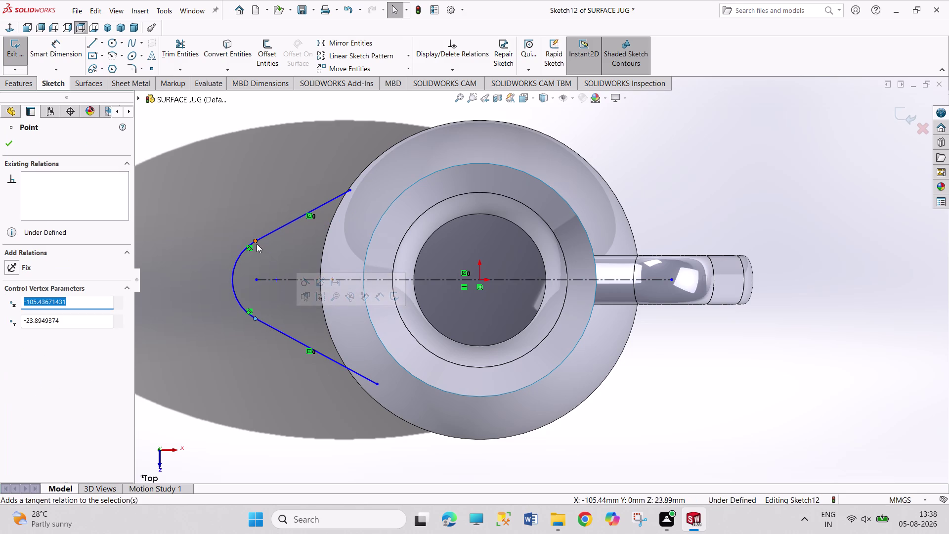
Start dimensioning the upper spout line and delete the unwanted horizontal width dimension.
click(218, 384)
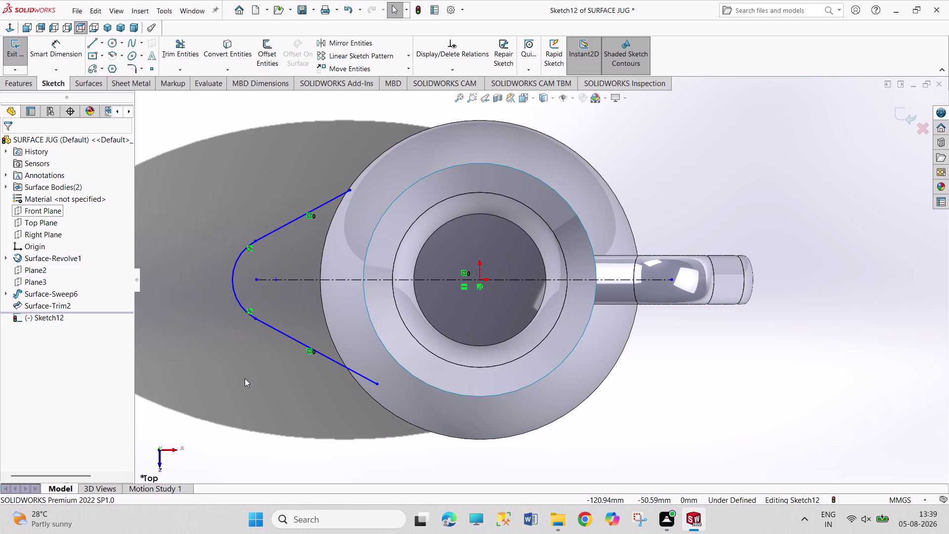
right_drag(184, 434, 185, 264)
click(293, 220)
click(287, 184)
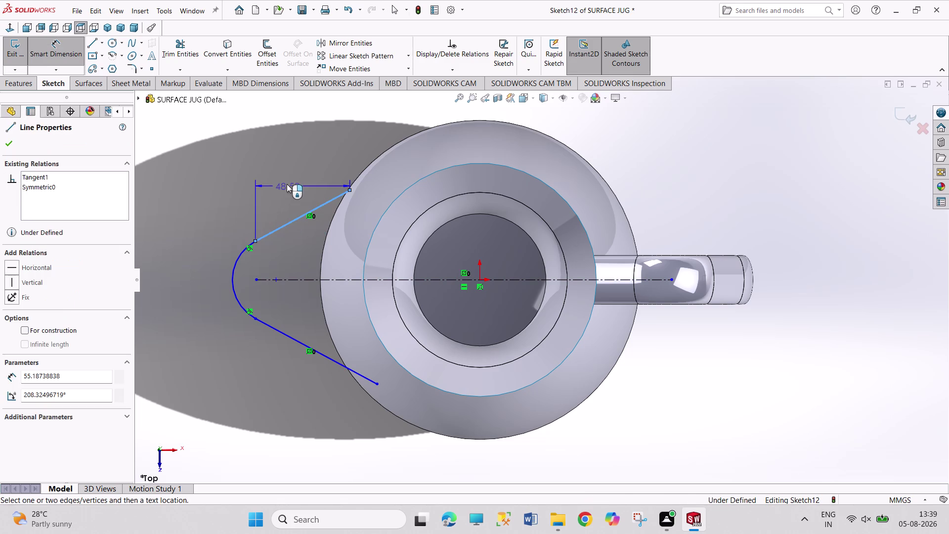
click(260, 169)
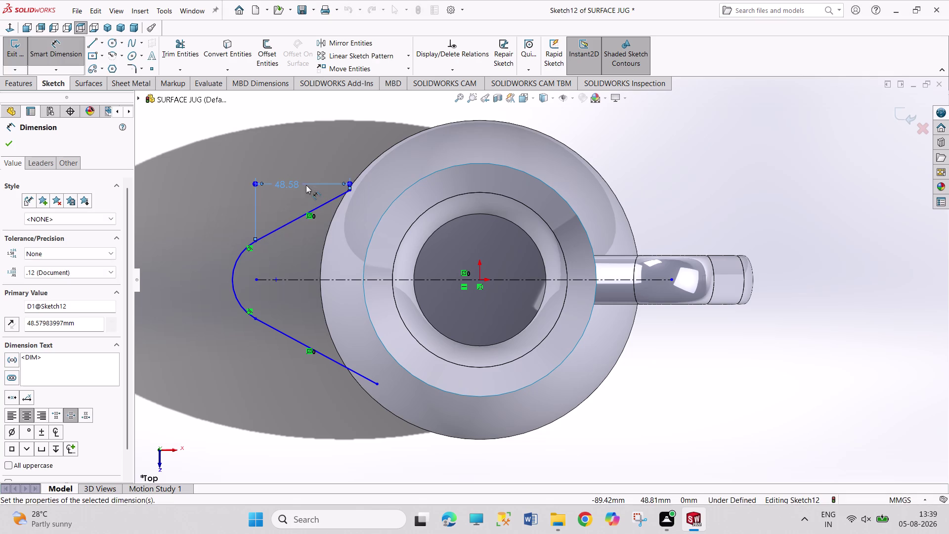
right_click(292, 178)
click(320, 208)
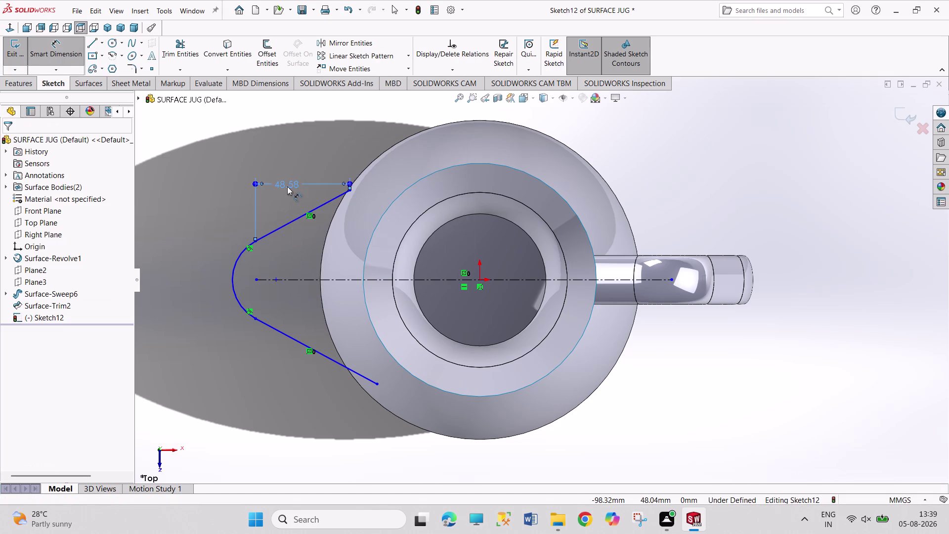
right_click(278, 180)
click(324, 312)
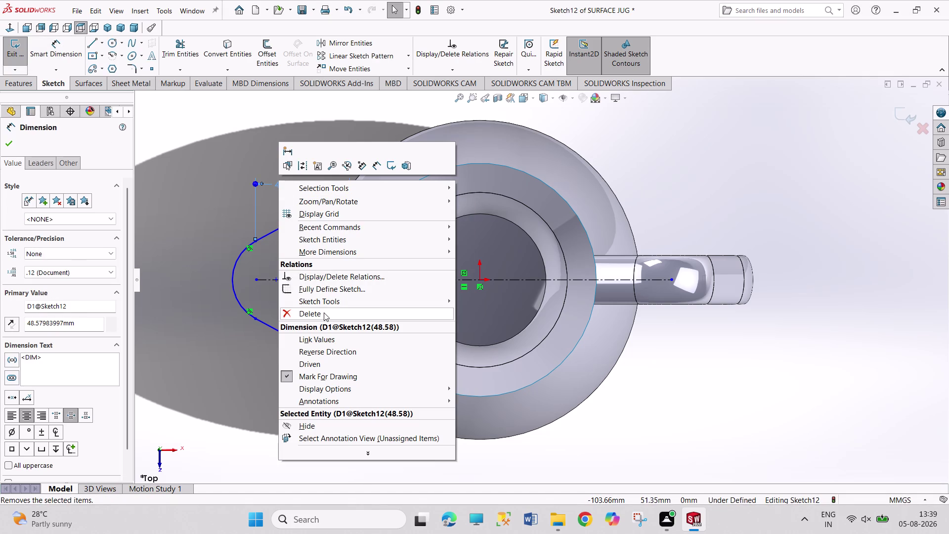
right_drag(257, 198, 235, 148)
click(276, 230)
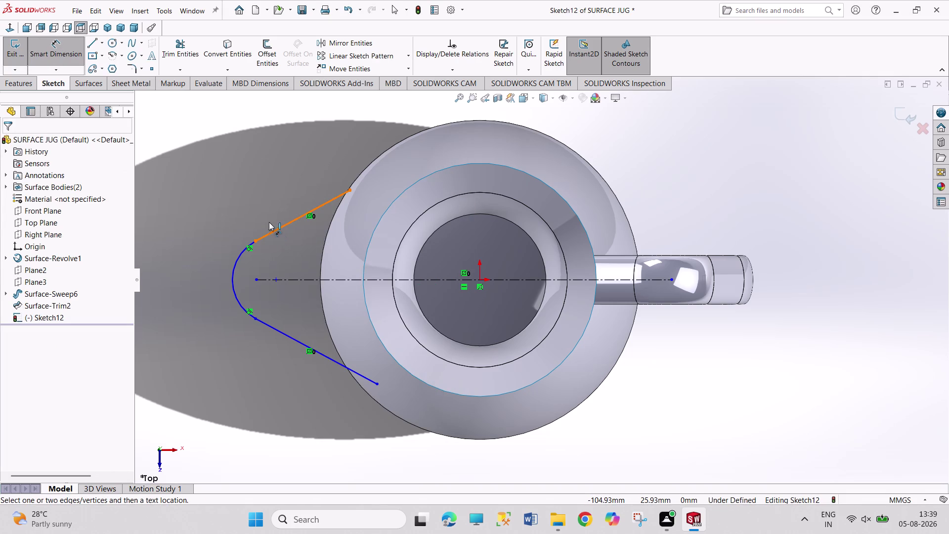
Dimension the upper spout line to 37 mm.
click(269, 211)
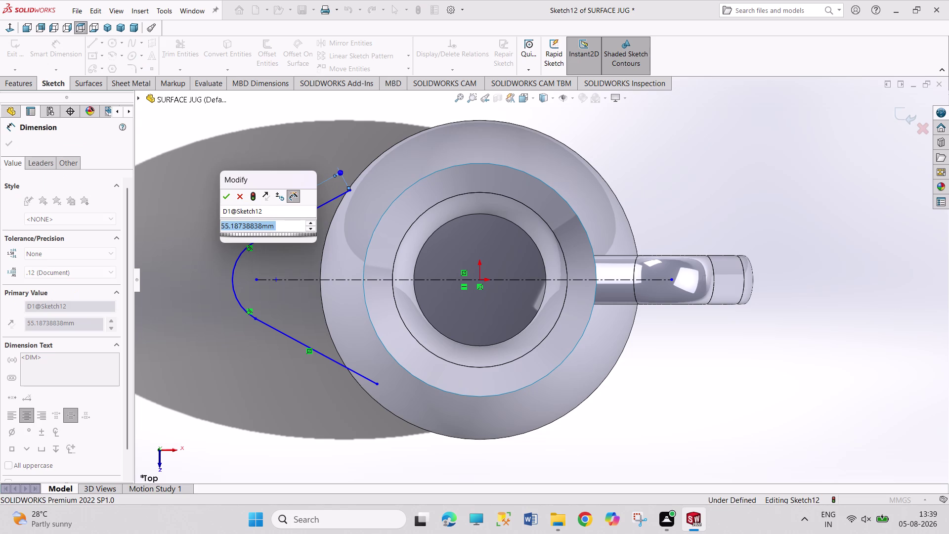
text(37)
key(Return)
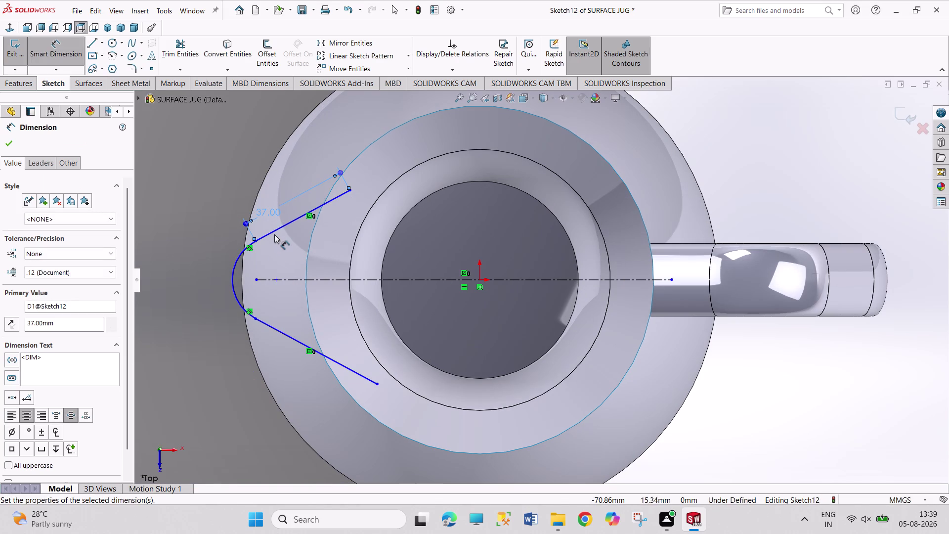
Set the angle between the two spout lines to 75°, then return to plain selection.
click(275, 231)
click(271, 328)
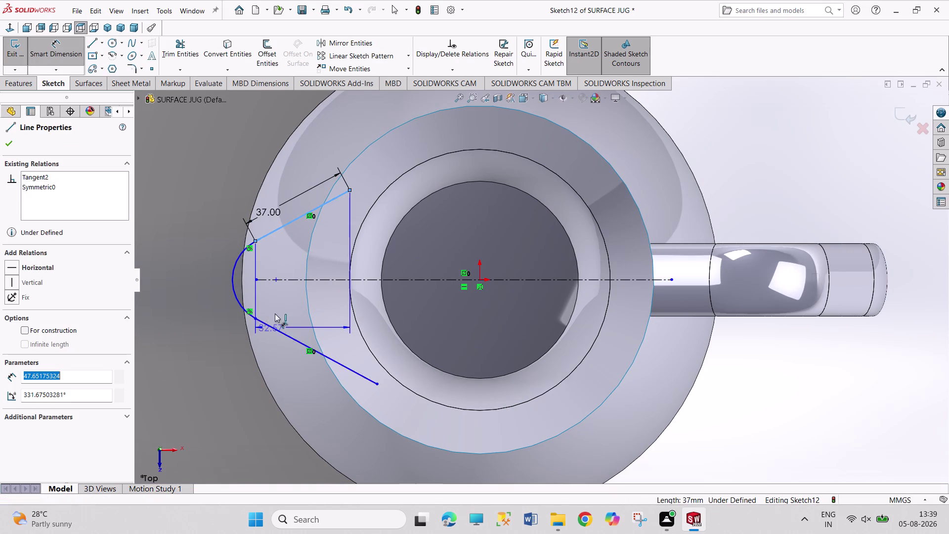
click(309, 266)
text(70)
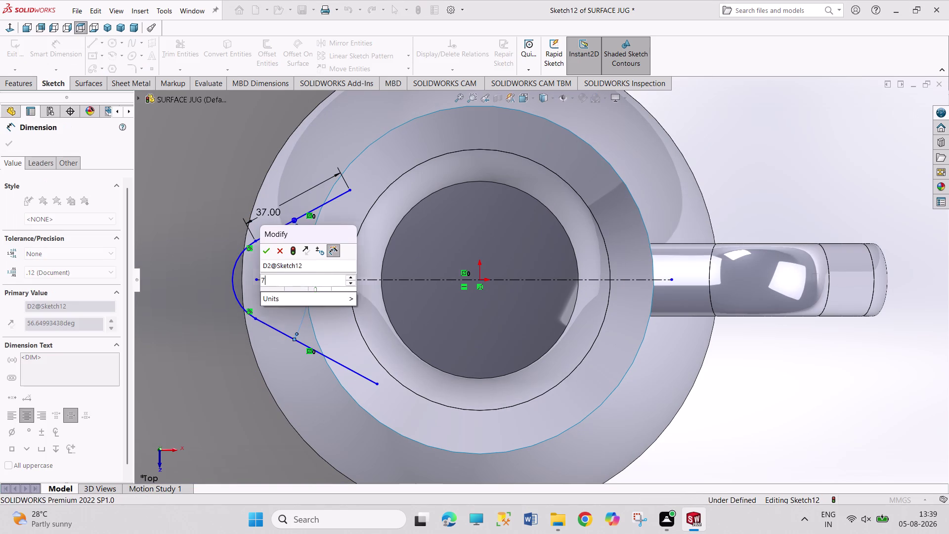
key(BackSpace)
key(5)
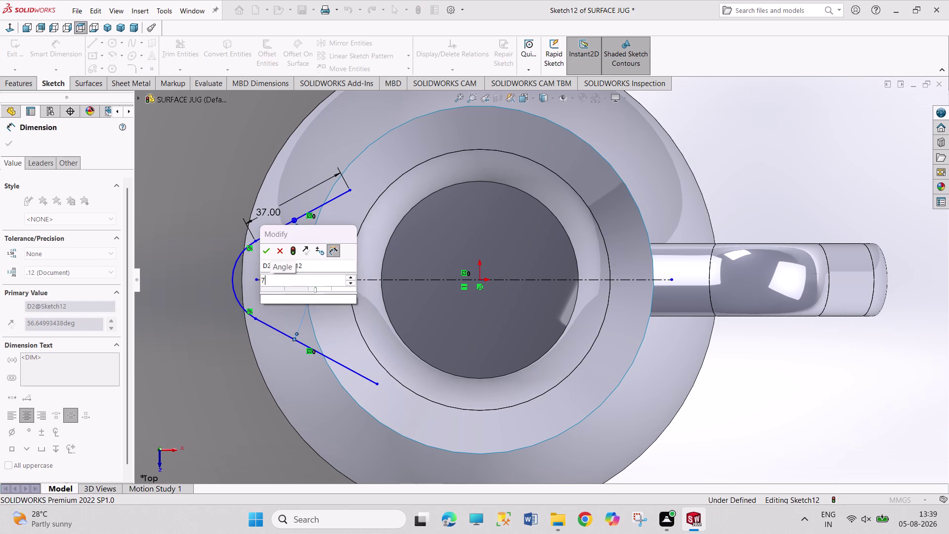
key(Return)
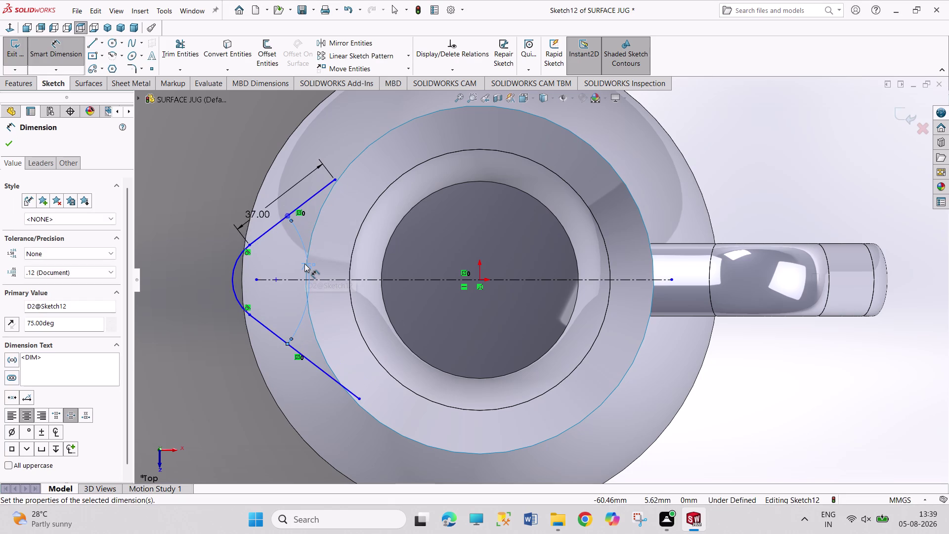
right_click(193, 190)
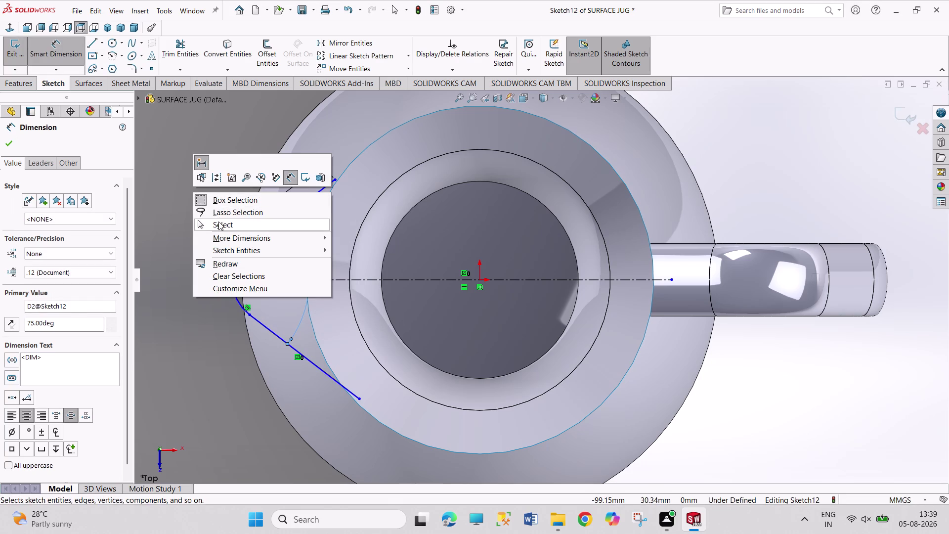
click(219, 221)
click(374, 143)
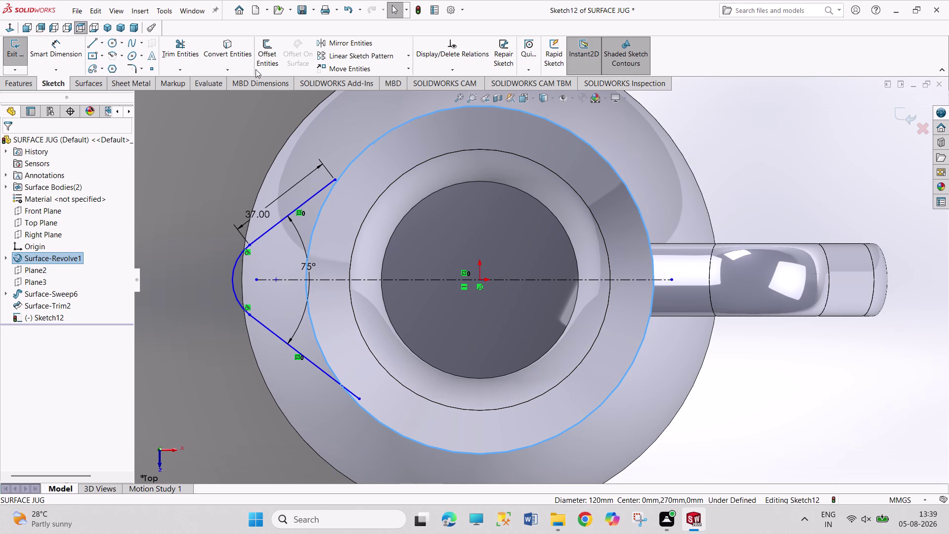
Make the upper and lower spout line endpoints coincident with the jug's outer circle.
click(232, 48)
click(186, 138)
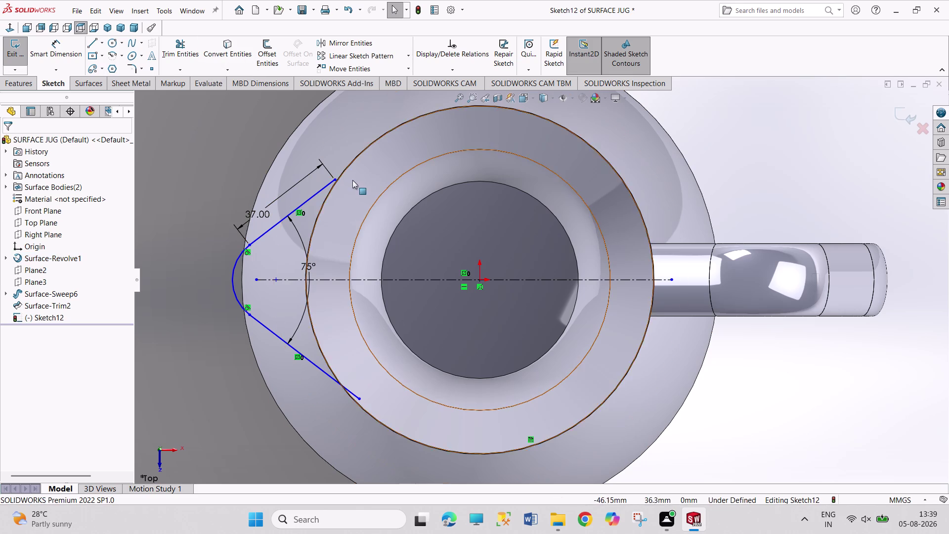
click(334, 179)
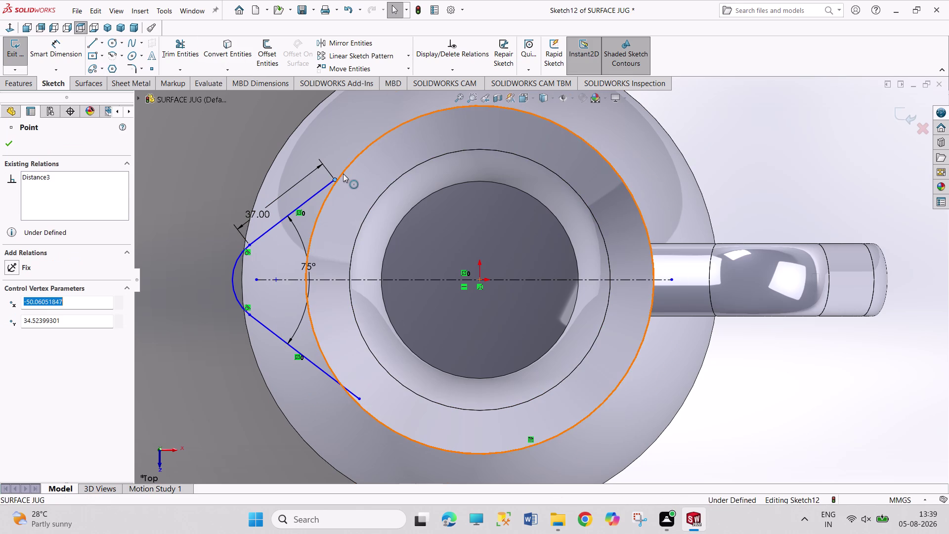
click(343, 174)
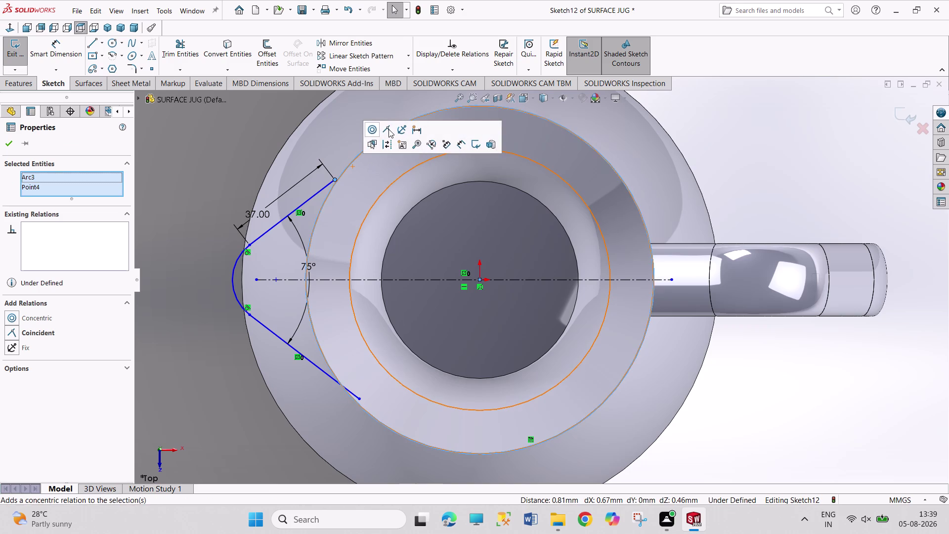
click(388, 129)
click(361, 398)
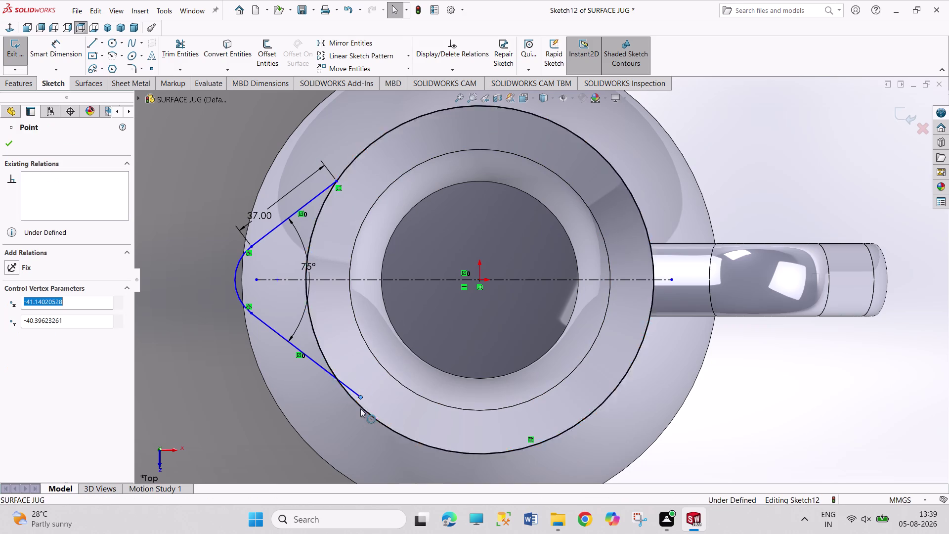
click(361, 407)
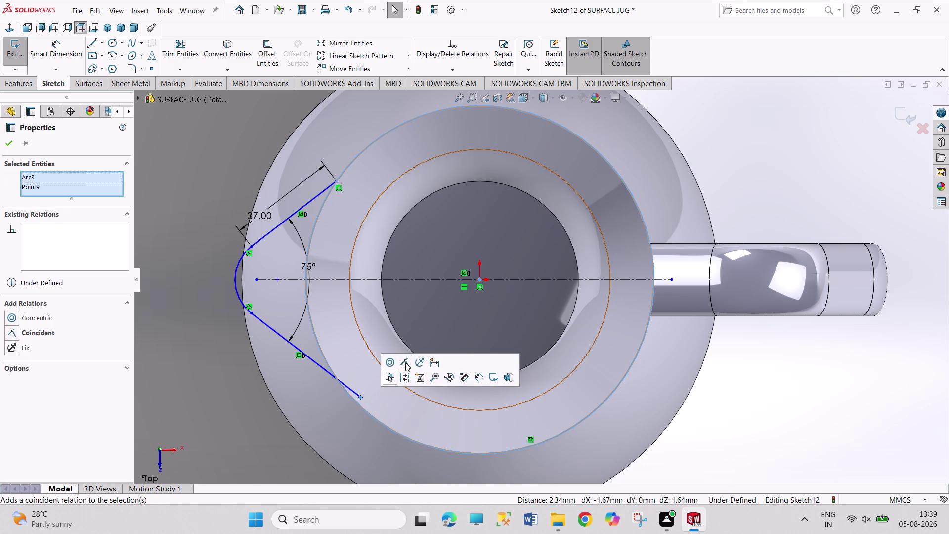
click(405, 362)
click(760, 186)
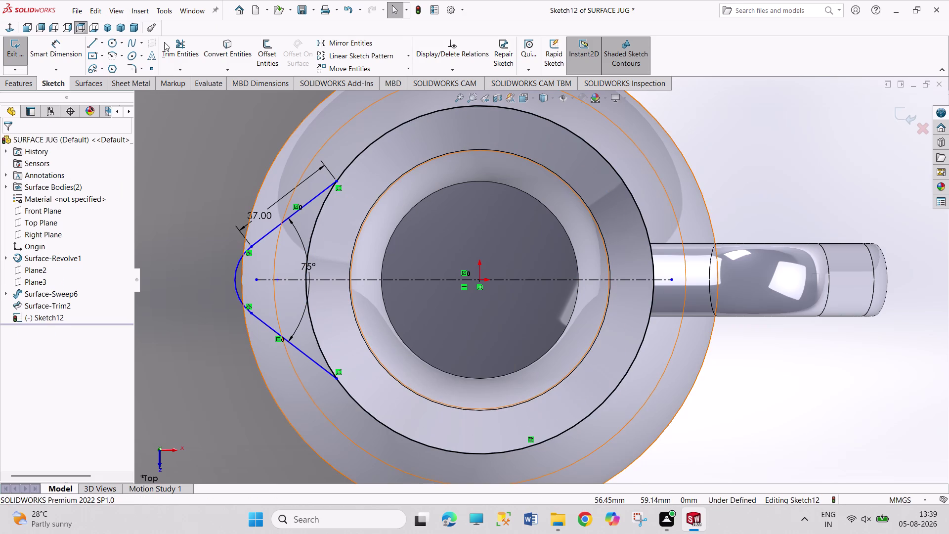
Trim the excess circle to the closest intersection and exit the spout sketch.
click(173, 46)
click(387, 133)
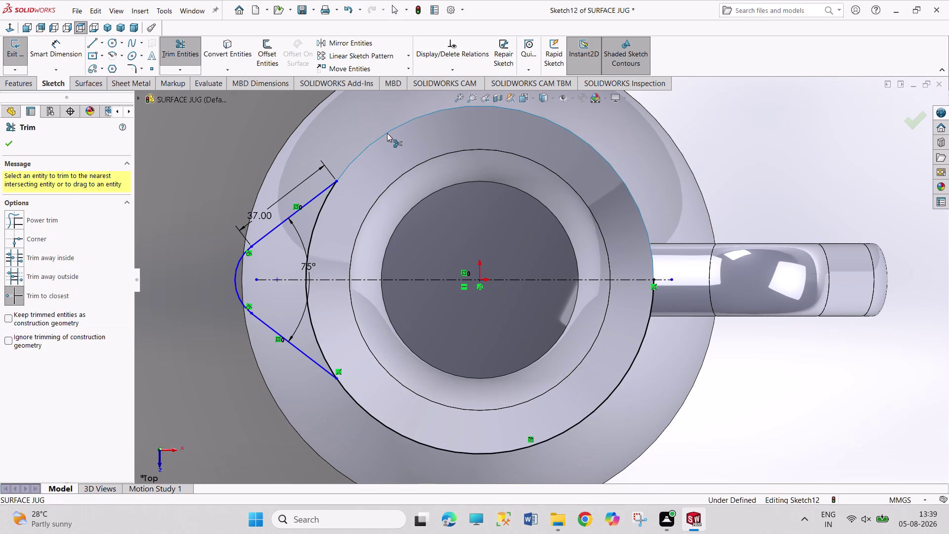
click(502, 451)
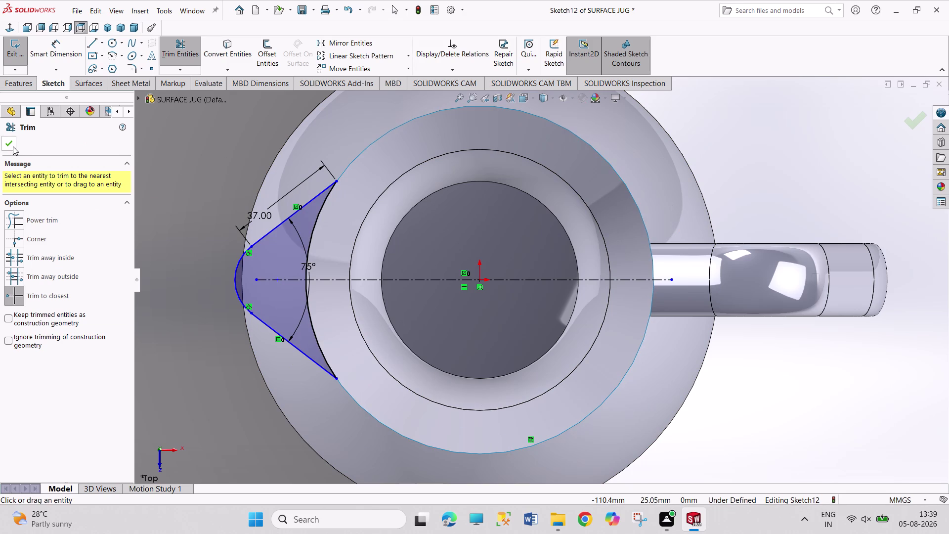
click(7, 144)
click(14, 51)
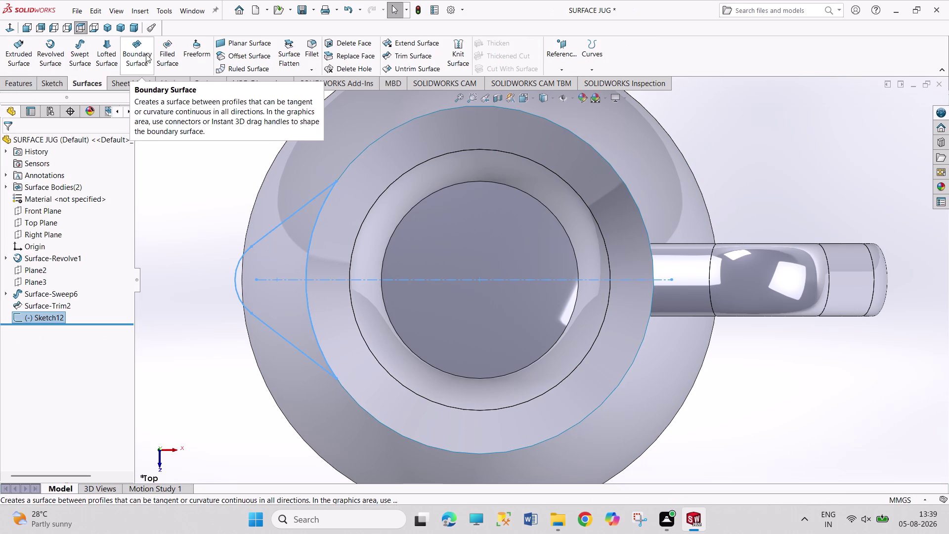
Switch to an isometric view of the whole jug and clear the selection.
click(104, 28)
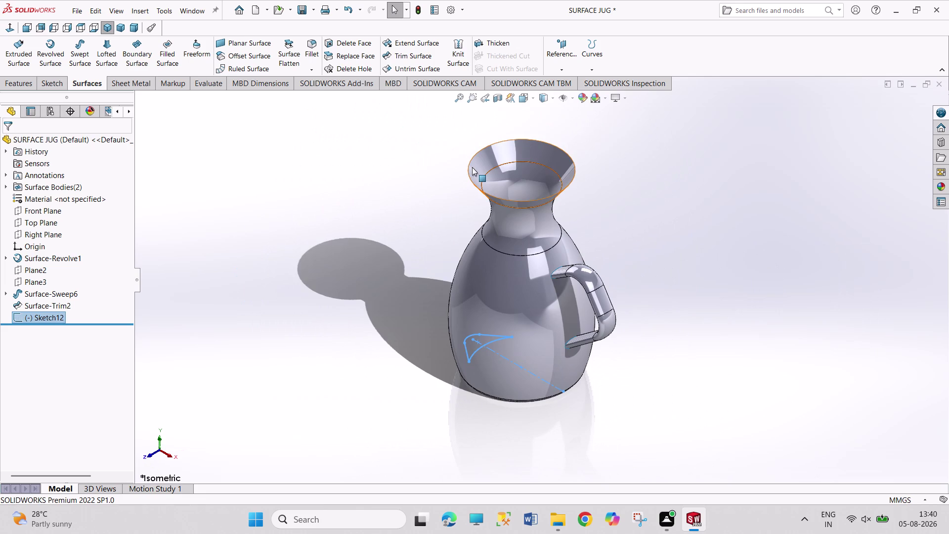
click(486, 165)
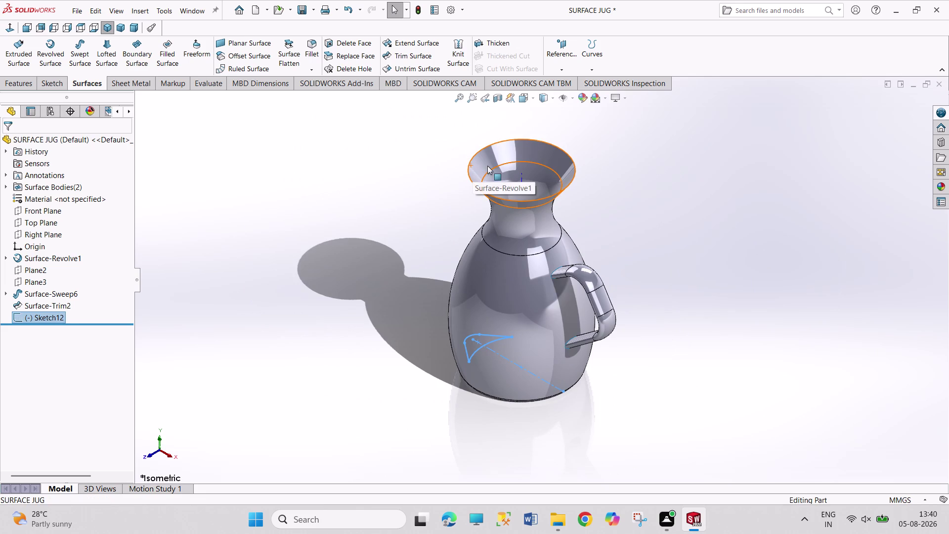
click(315, 310)
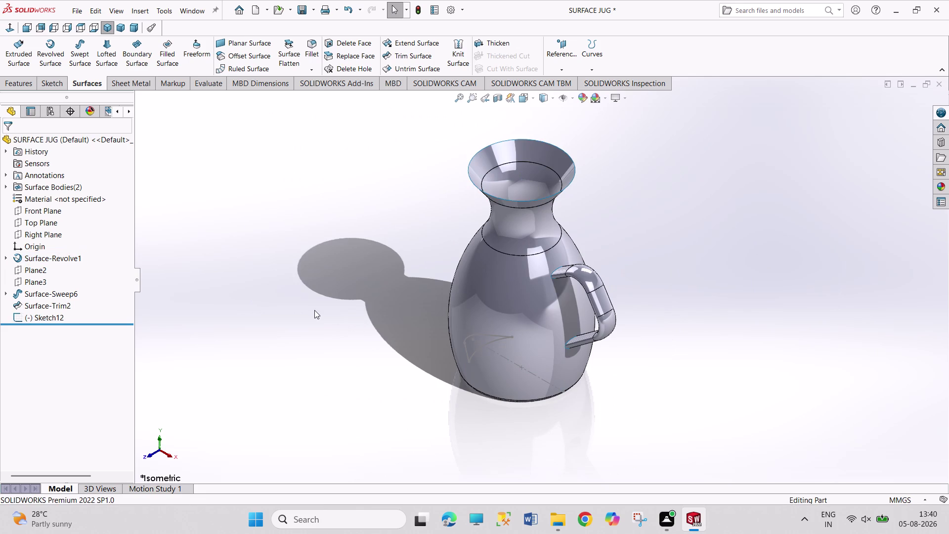
Undo the spout trimming, relations, and the 75° and 37 mm dimensions.
key(ctrl+z)
key(ctrl+z)
key(ctrl+z)
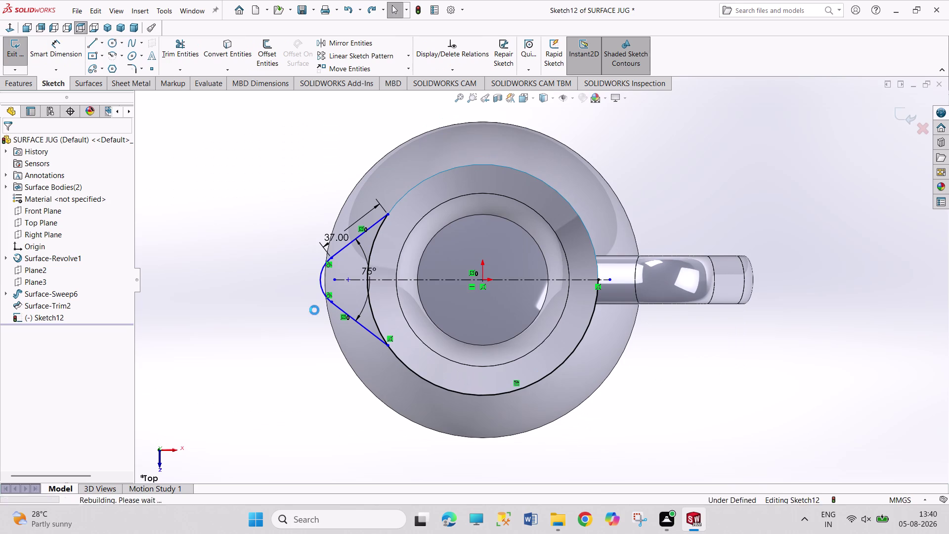
key(ctrl+z)
key(ctrl+z)
key(ctrl+z)
key(ctrl+z)
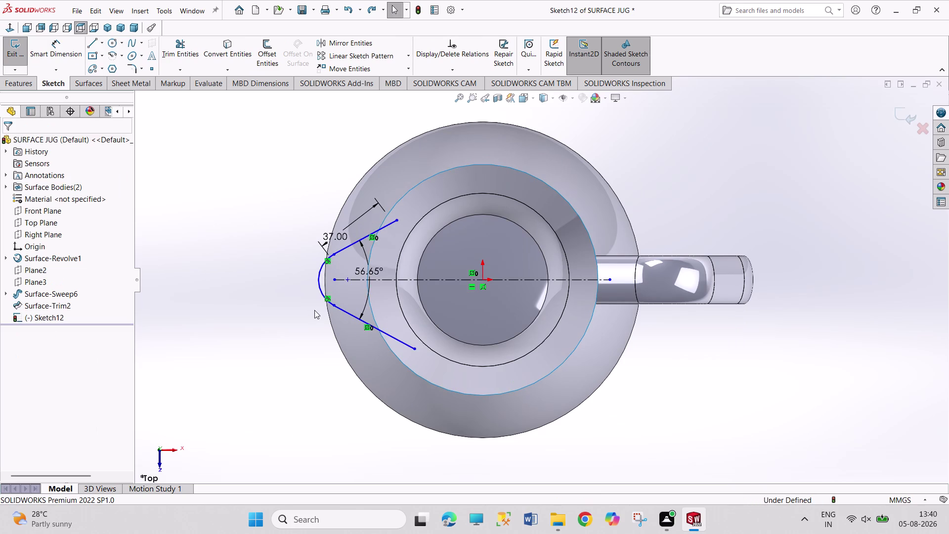
key(ctrl+z)
key(ctrl+z)
key(ctrl+z)
key(ctrl+z)
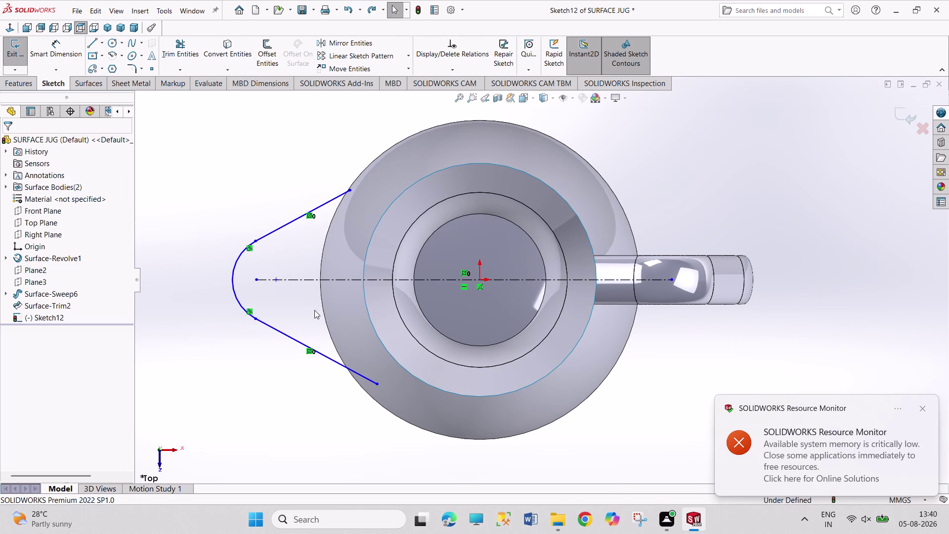
click(926, 408)
Undo the remaining Sketch12 changes, removing the horizontal centerline.
key(ctrl+z)
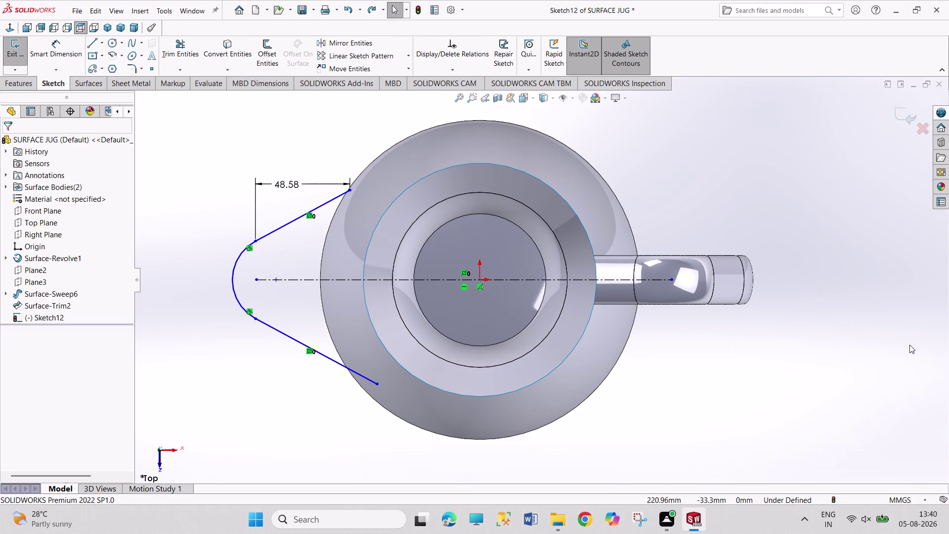
key(ctrl+z)
key(ctrl+z)
key(ctrl+z)
key(ctrl+z)
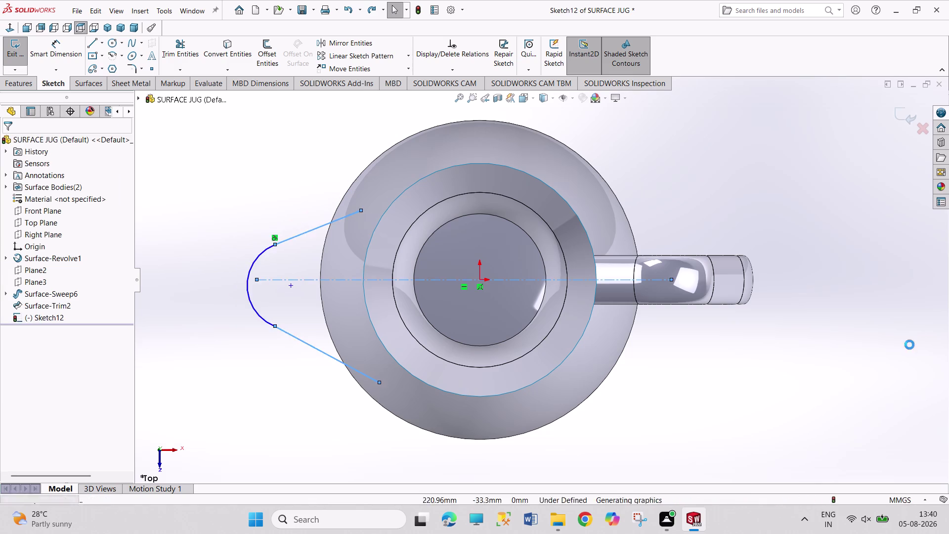
key(ctrl+z)
key(ctrl+z)
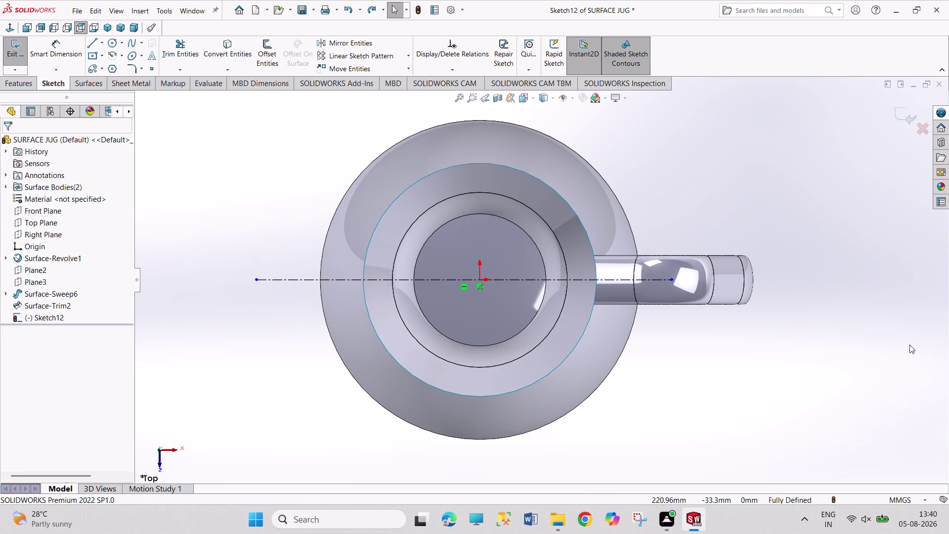
key(ctrl+z)
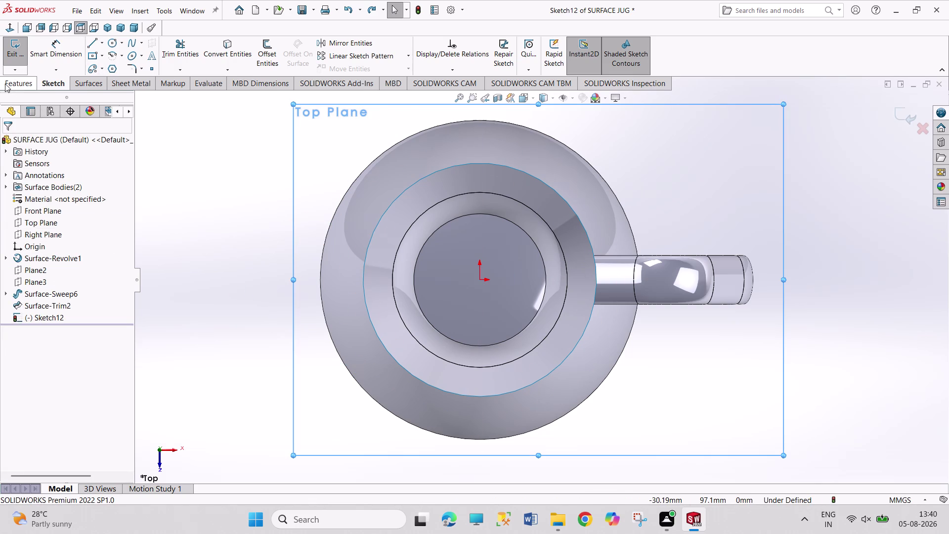
Leave Sketch12 without keeping its changes.
drag(7, 83, 14, 84)
click(489, 51)
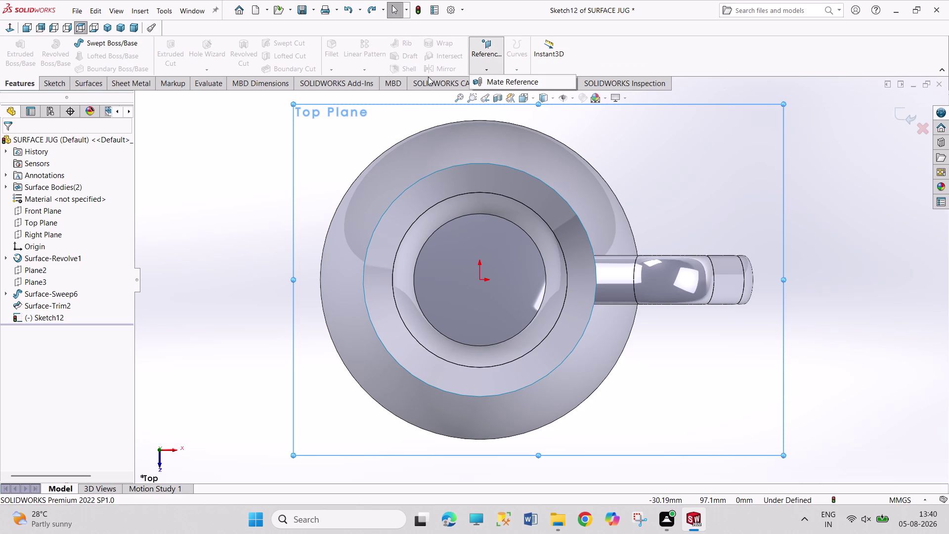
click(137, 139)
click(58, 83)
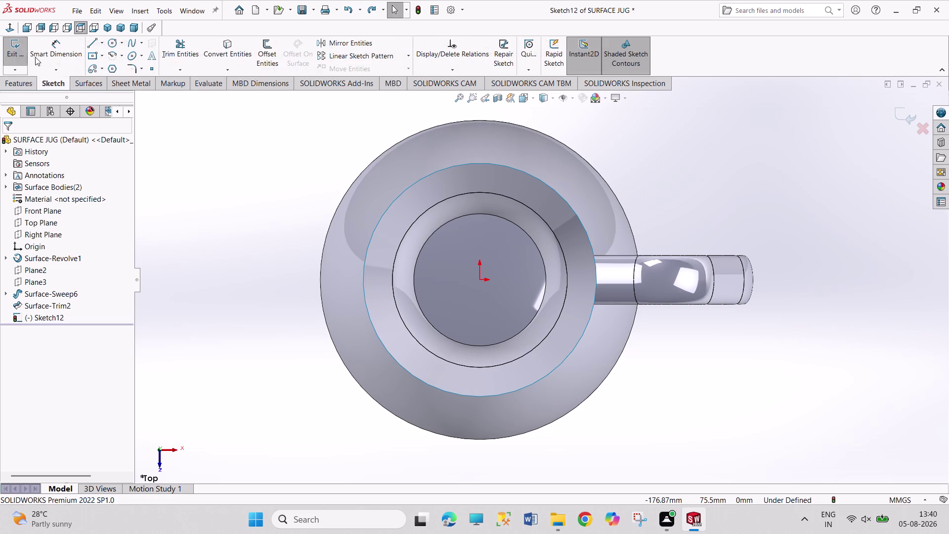
click(20, 50)
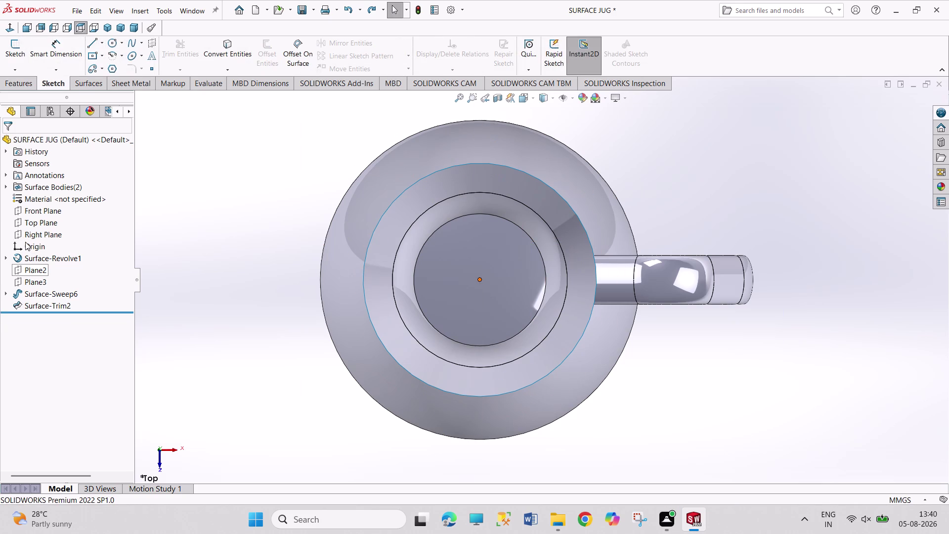
Create Plane5 offset 270 mm from Top Plane.
click(34, 223)
click(19, 85)
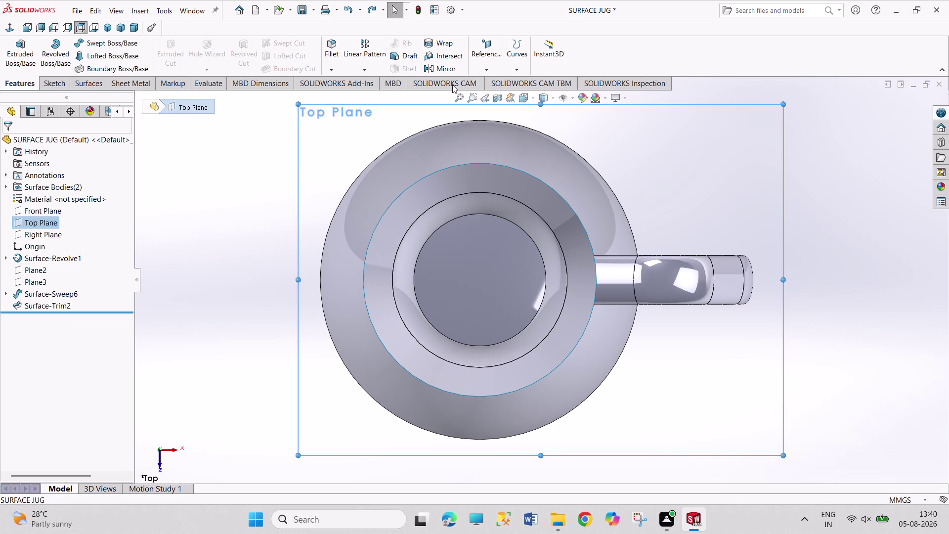
click(485, 62)
click(494, 86)
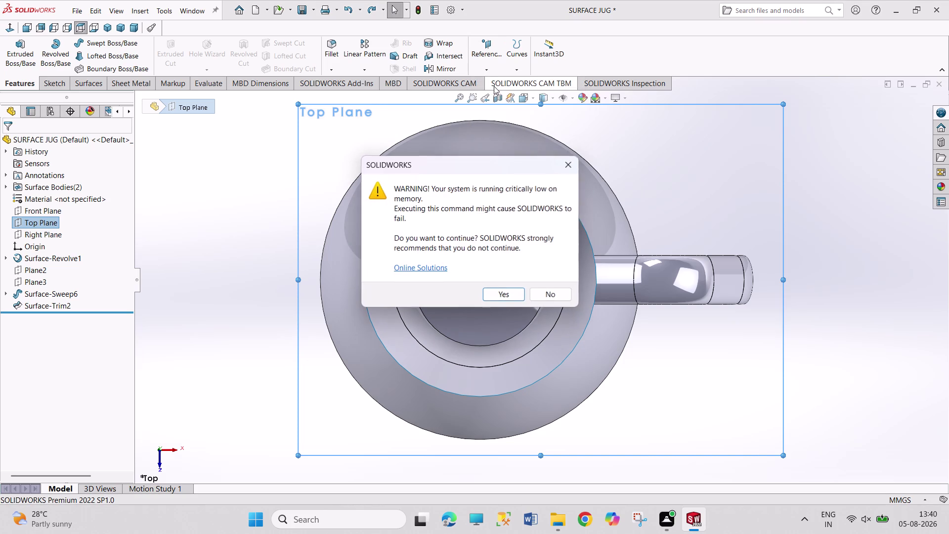
click(503, 290)
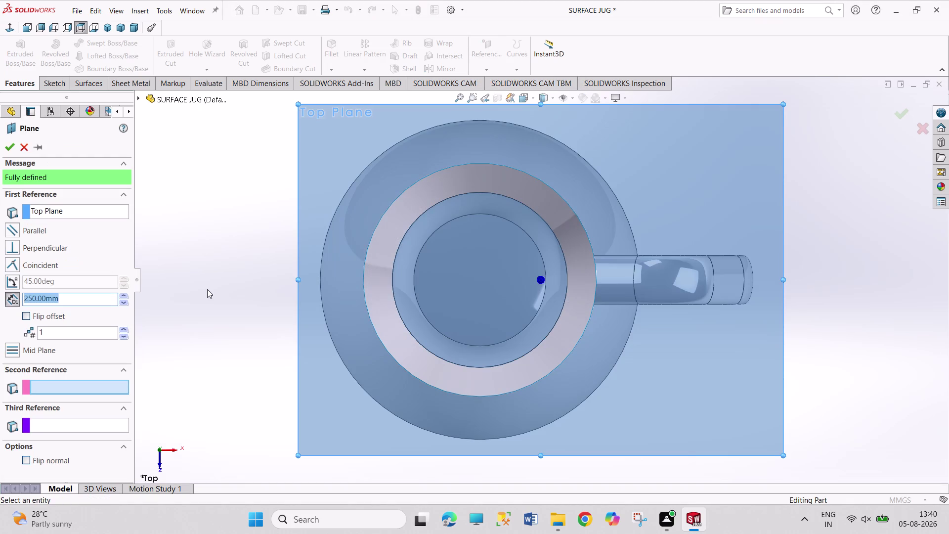
text(270)
key(Return)
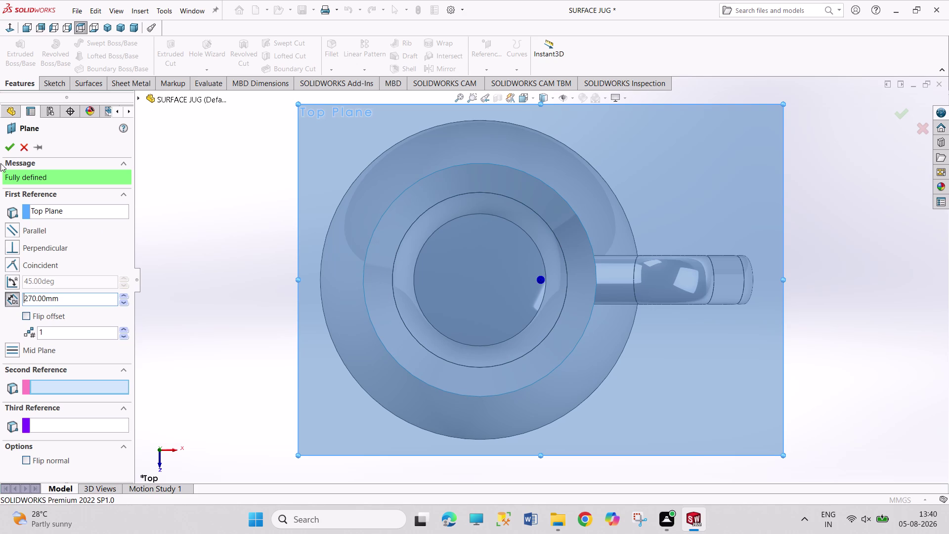
click(1, 144)
click(344, 177)
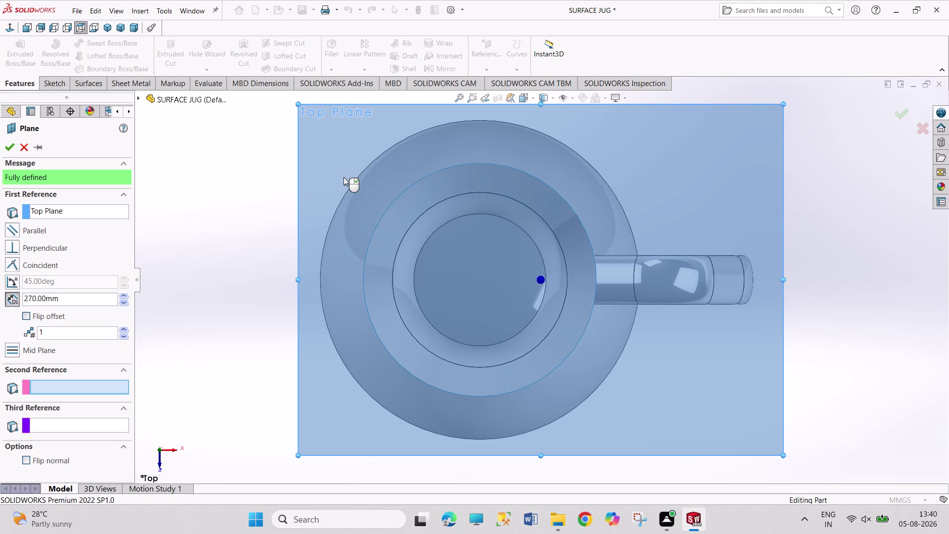
click(12, 149)
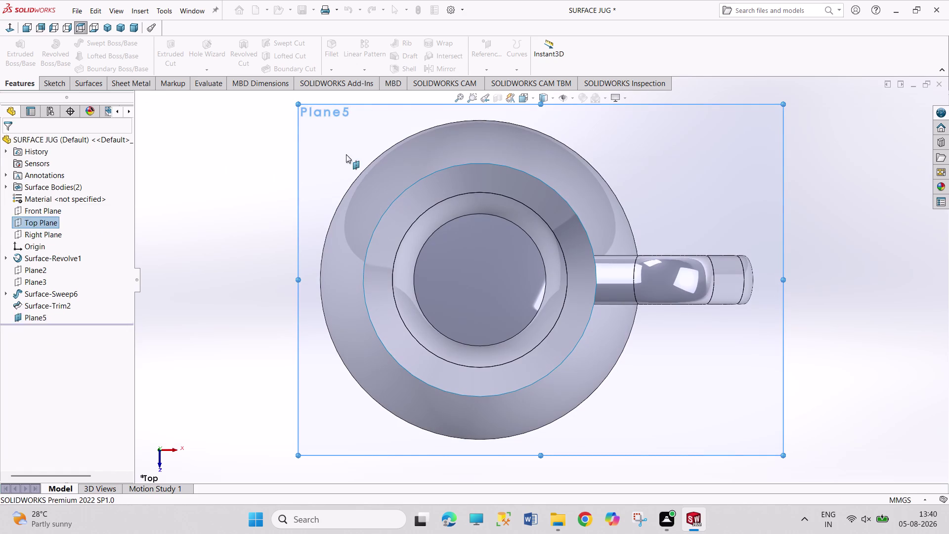
On Plane5, sketch two spout lines joined by a radius 15 tangent arc.
click(346, 154)
click(391, 130)
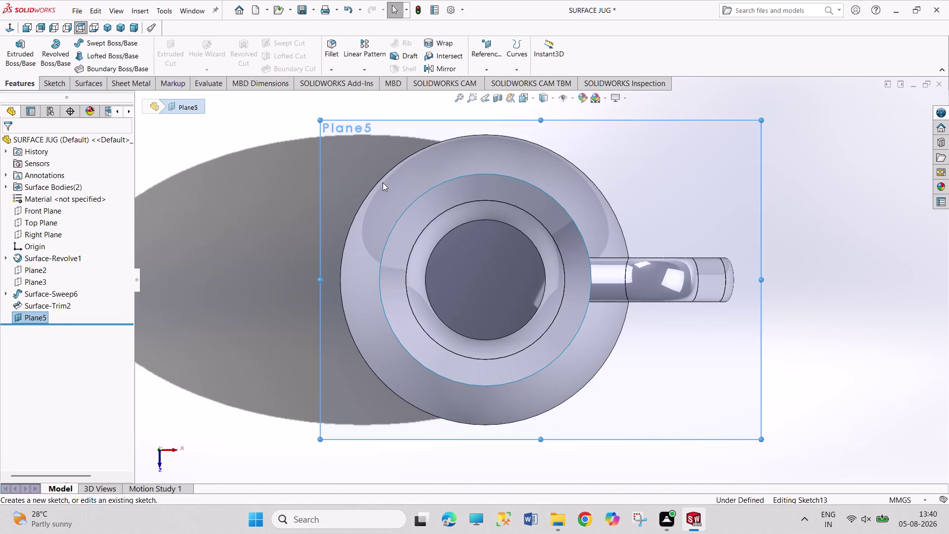
scroll(down, 3)
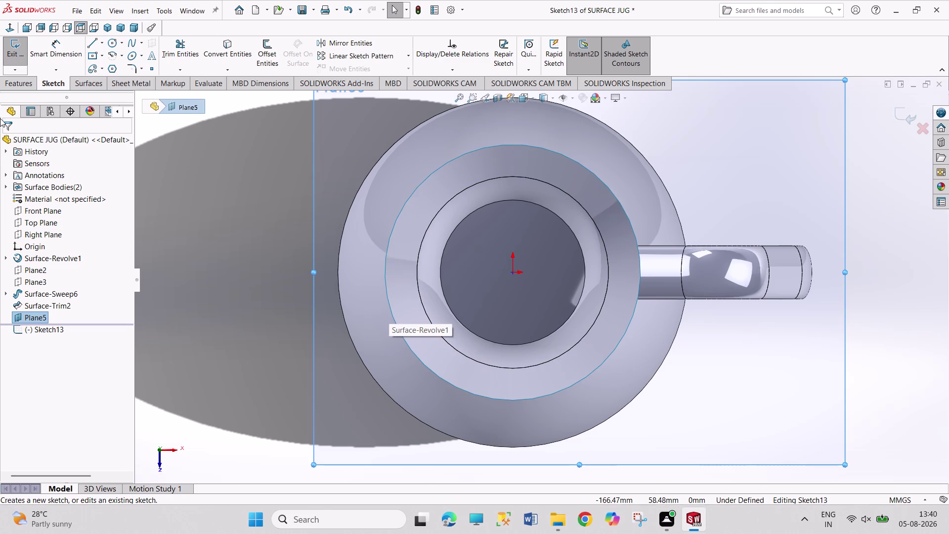
click(89, 44)
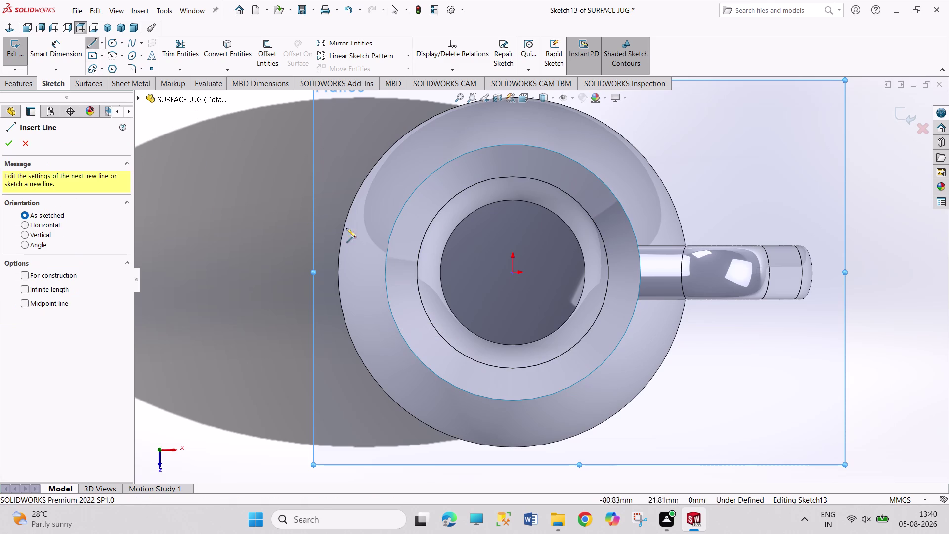
click(391, 204)
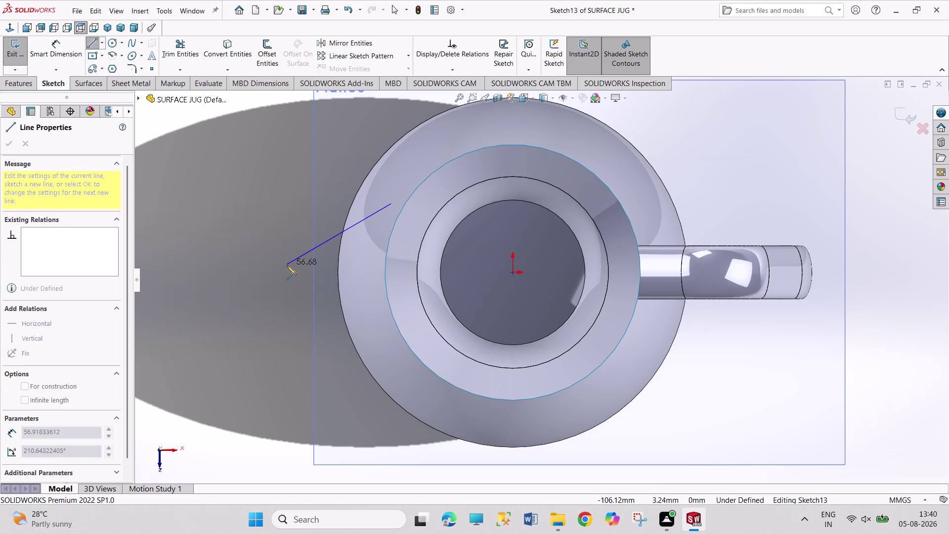
click(283, 246)
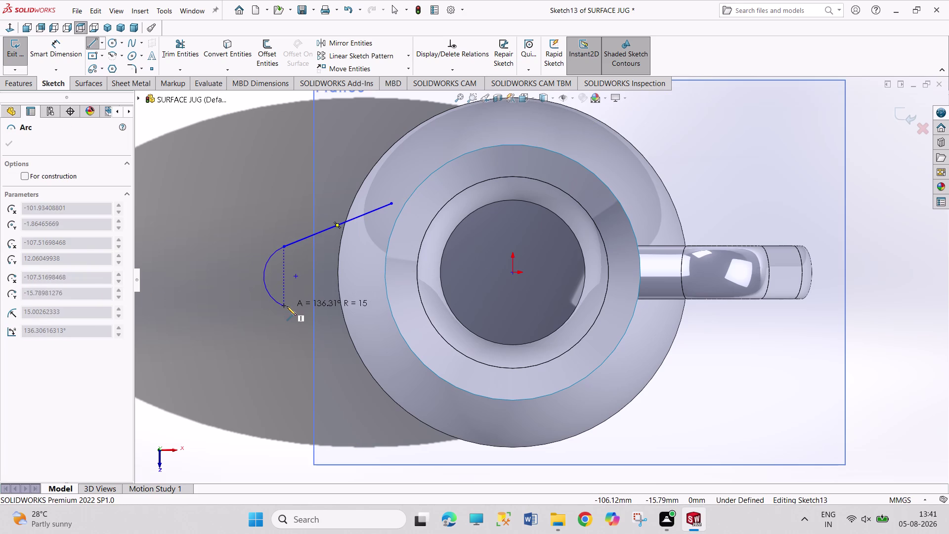
click(287, 306)
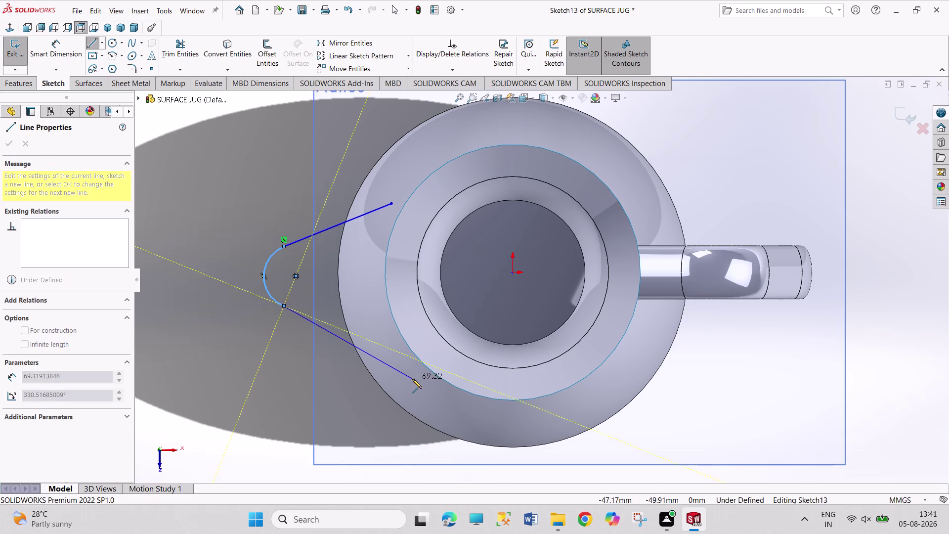
click(393, 367)
right_drag(249, 360, 239, 305)
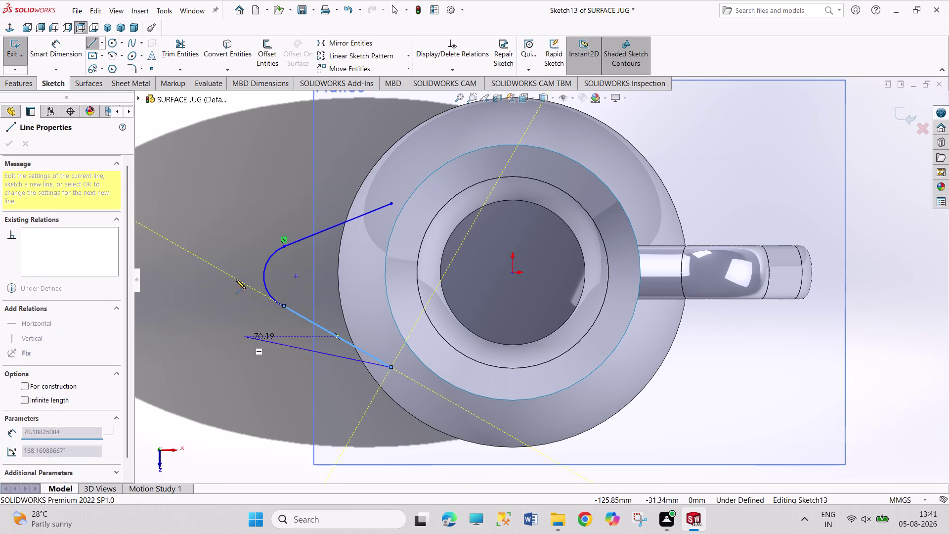
right_drag(238, 304, 235, 207)
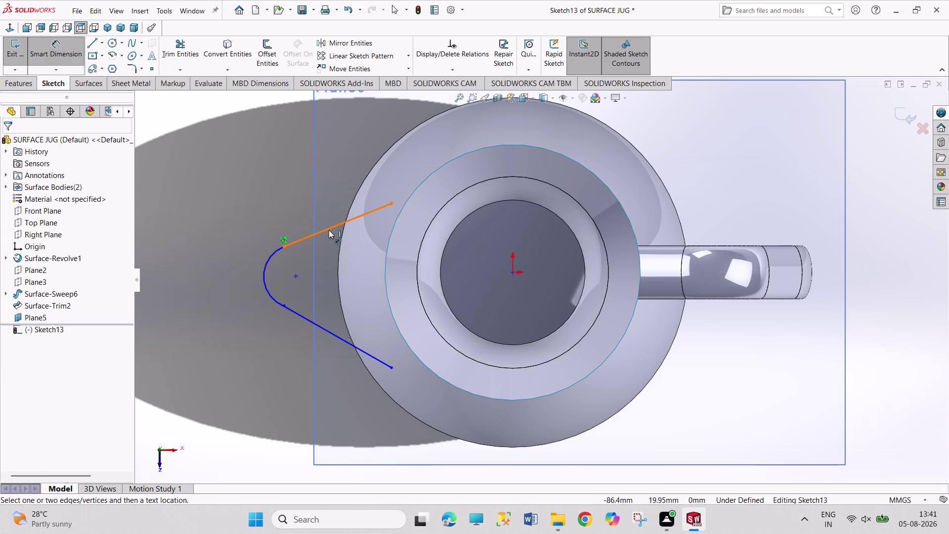
right_click(252, 192)
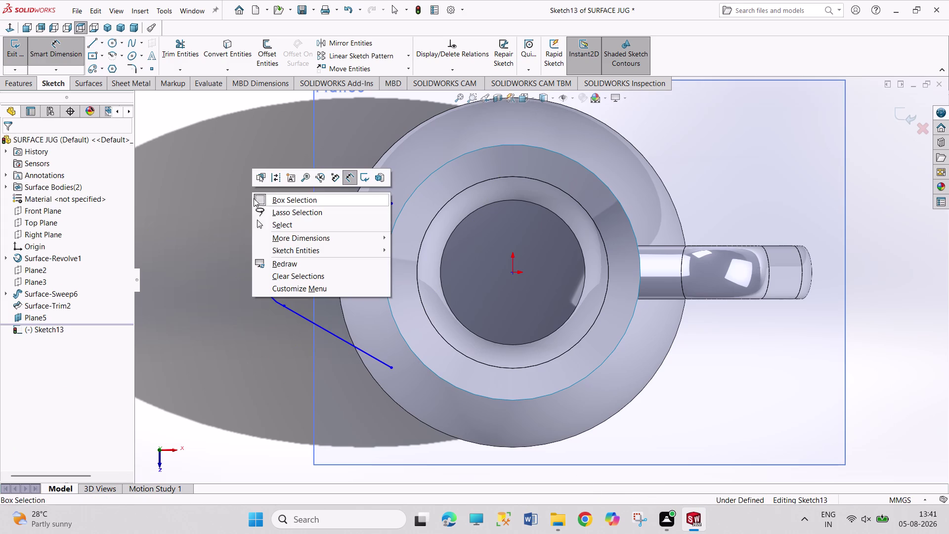
click(265, 222)
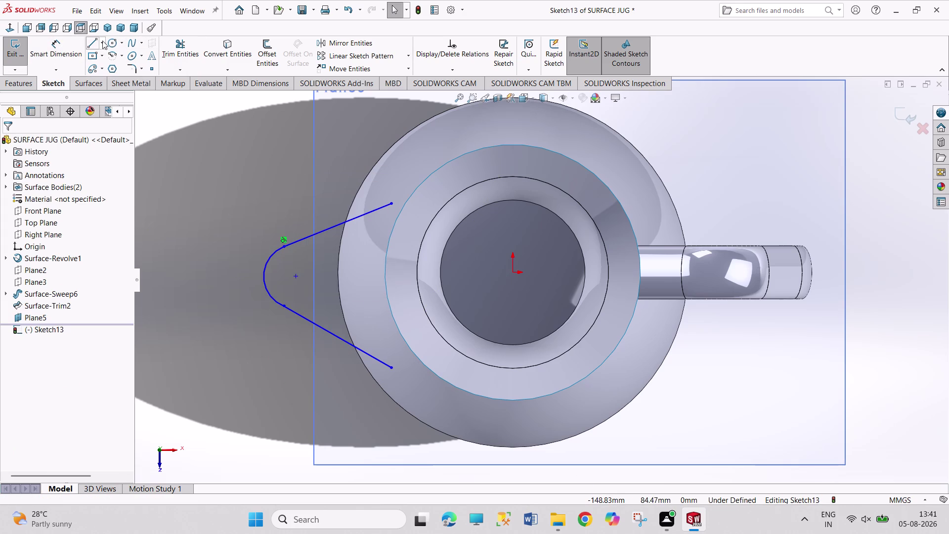
Draw a horizontal construction centerline leftward from the origin.
click(103, 41)
click(115, 68)
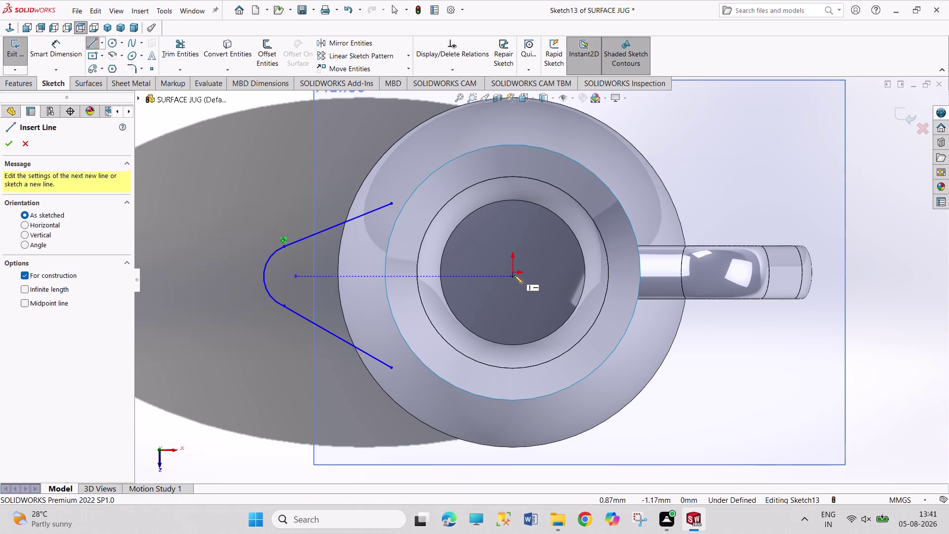
click(512, 274)
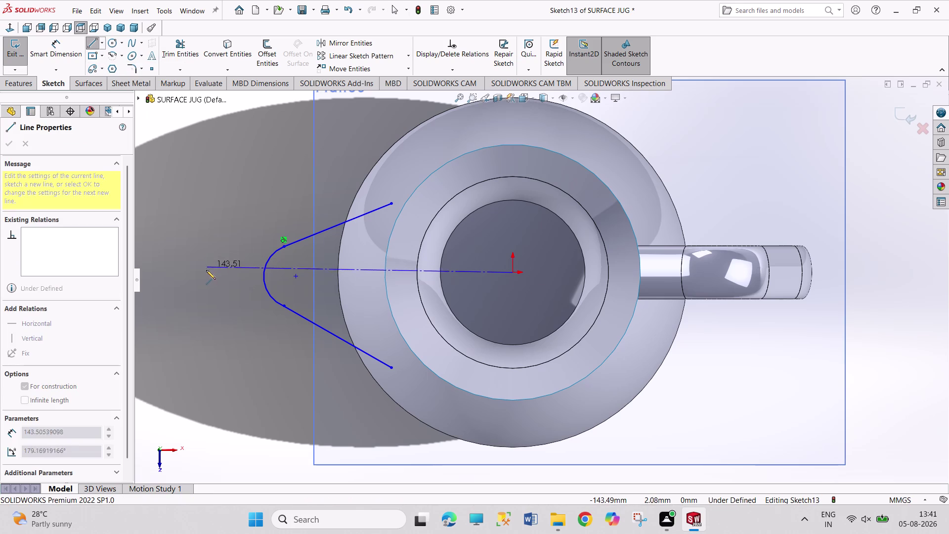
click(207, 272)
right_click(227, 213)
click(248, 220)
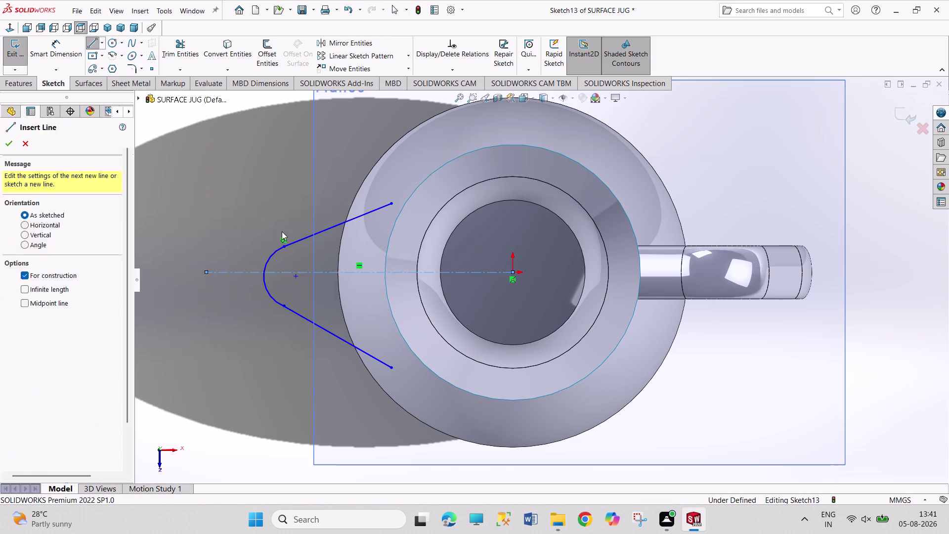
click(294, 277)
Make the spout arc's centre coincident with the centerline.
click(288, 270)
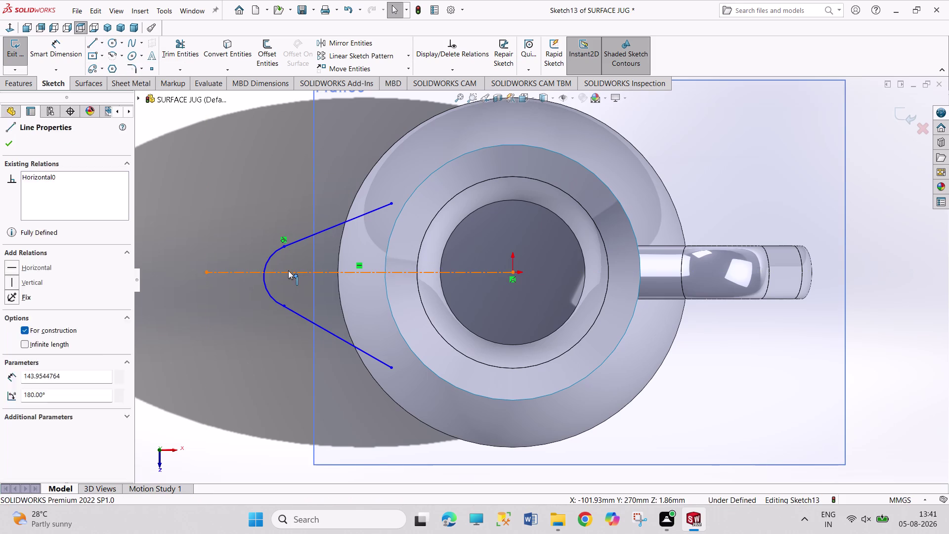
click(329, 228)
click(256, 182)
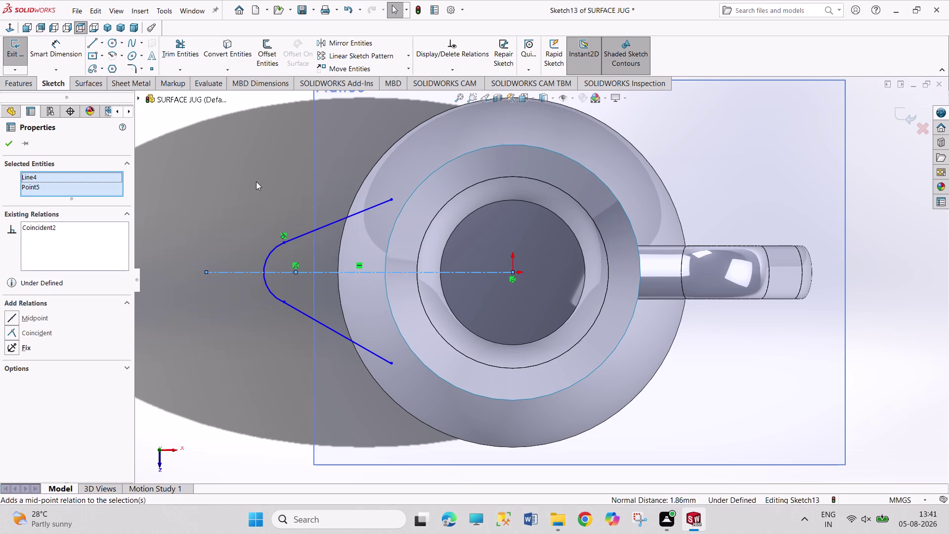
right_drag(275, 197, 275, 126)
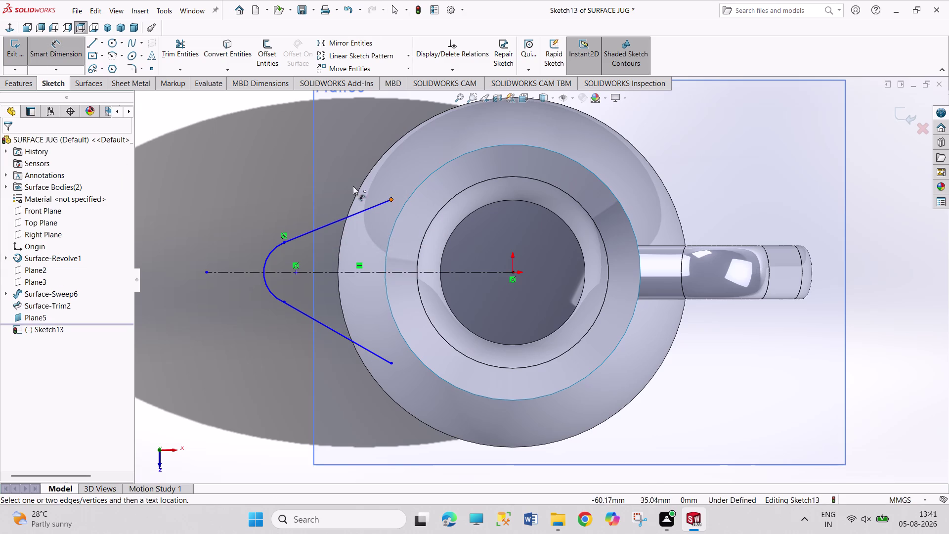
right_click(263, 165)
click(287, 196)
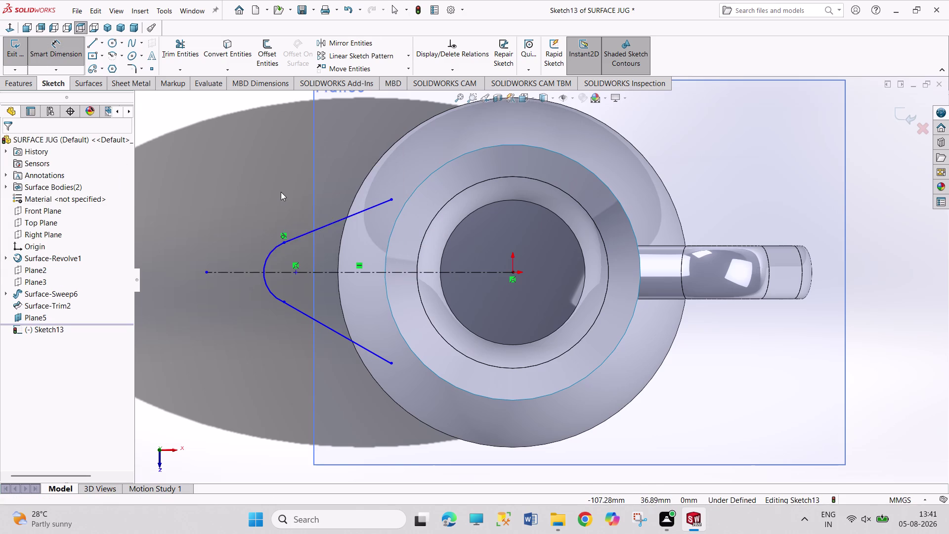
right_drag(278, 187, 284, 123)
right_click(275, 158)
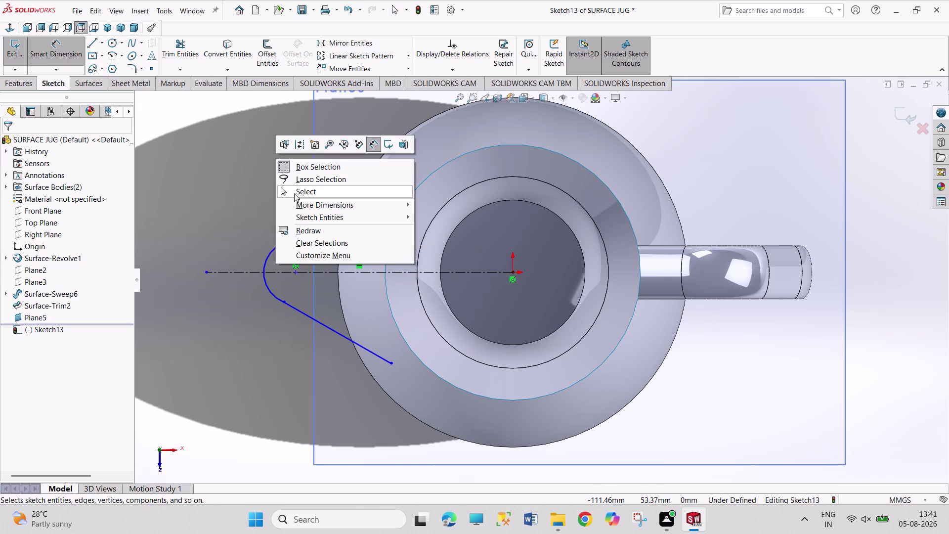
click(295, 194)
Select the jug's 120 mm circular rim edge.
click(419, 188)
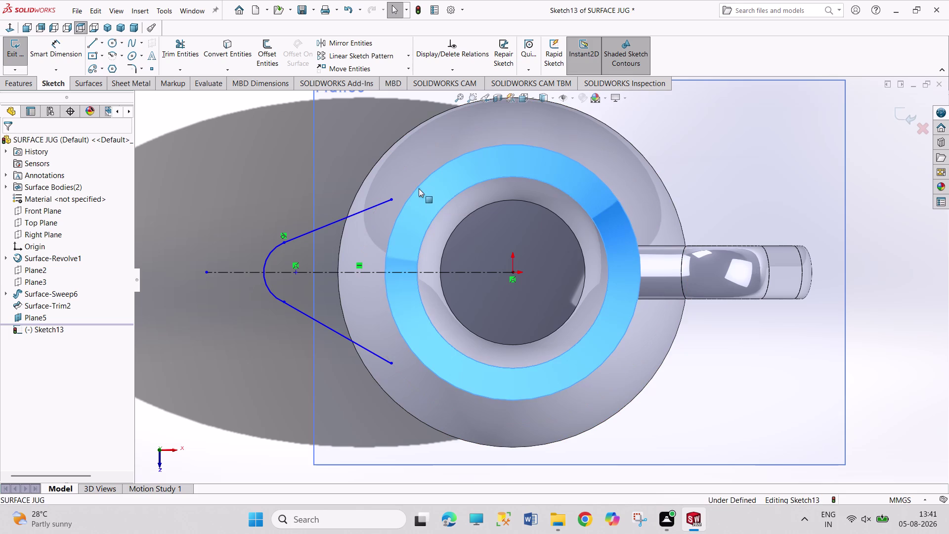
click(306, 149)
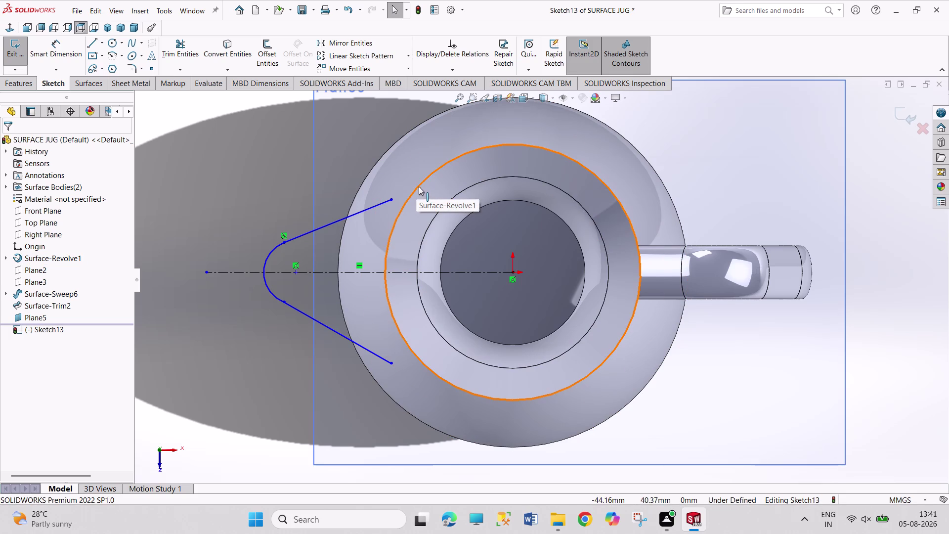
click(419, 186)
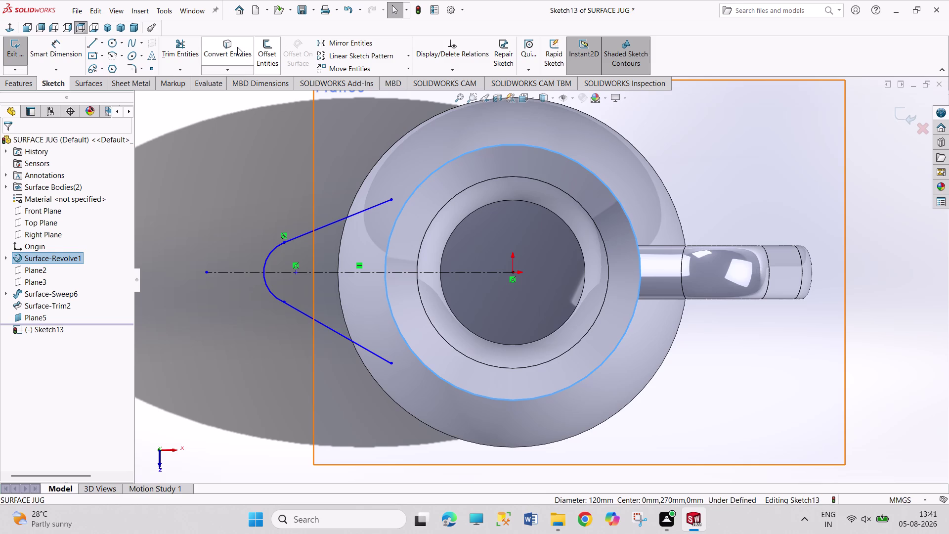
Make the upper spout line's endpoint coincident with the inner rim circle.
click(237, 47)
click(252, 136)
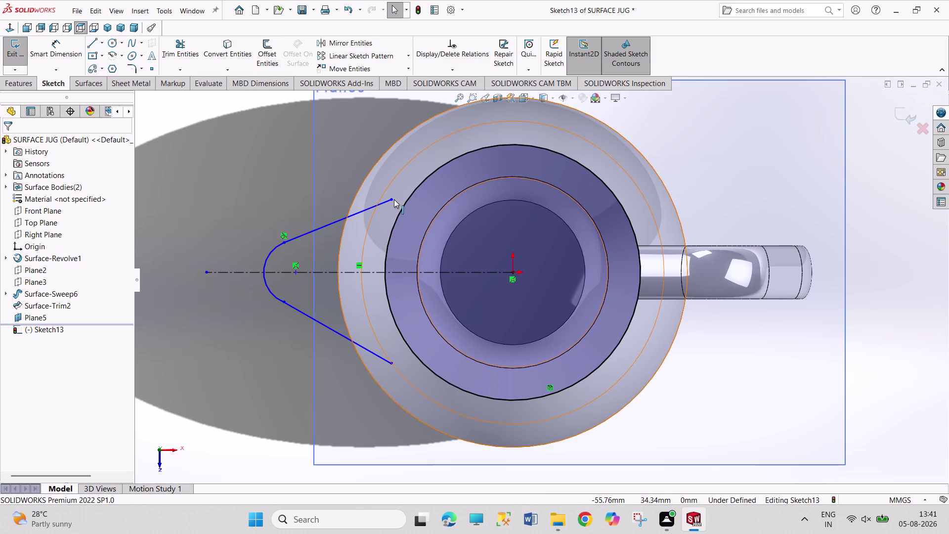
click(394, 199)
click(407, 198)
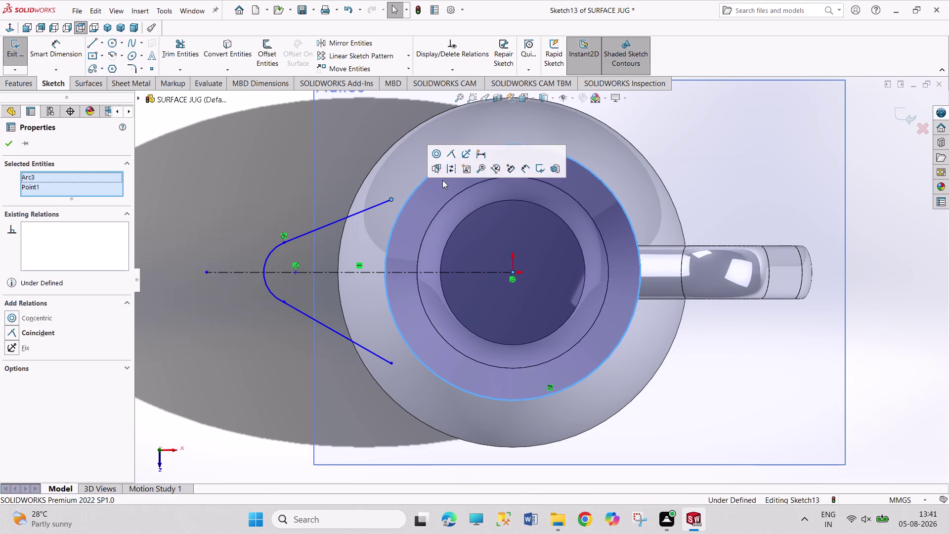
click(448, 154)
click(255, 152)
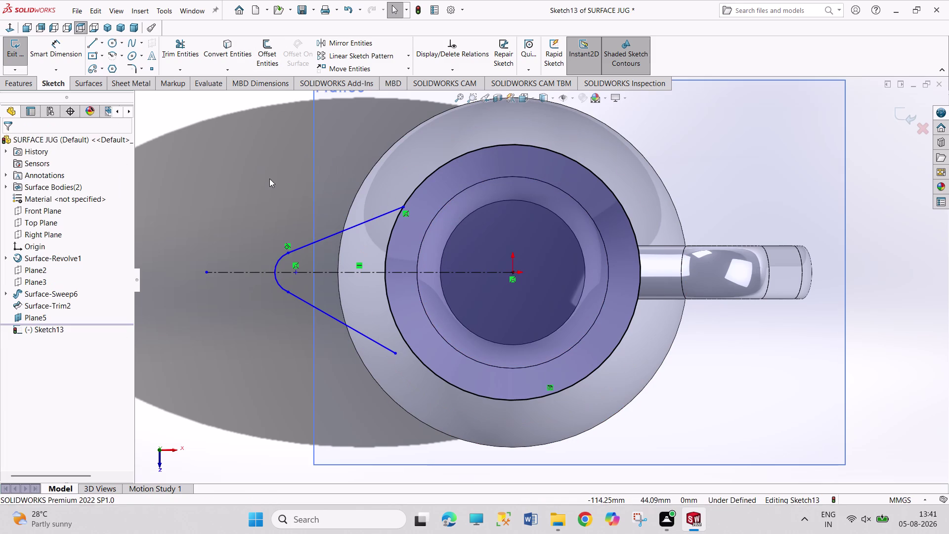
Start dimensioning the upper spout line.
right_drag(269, 181, 270, 108)
click(360, 225)
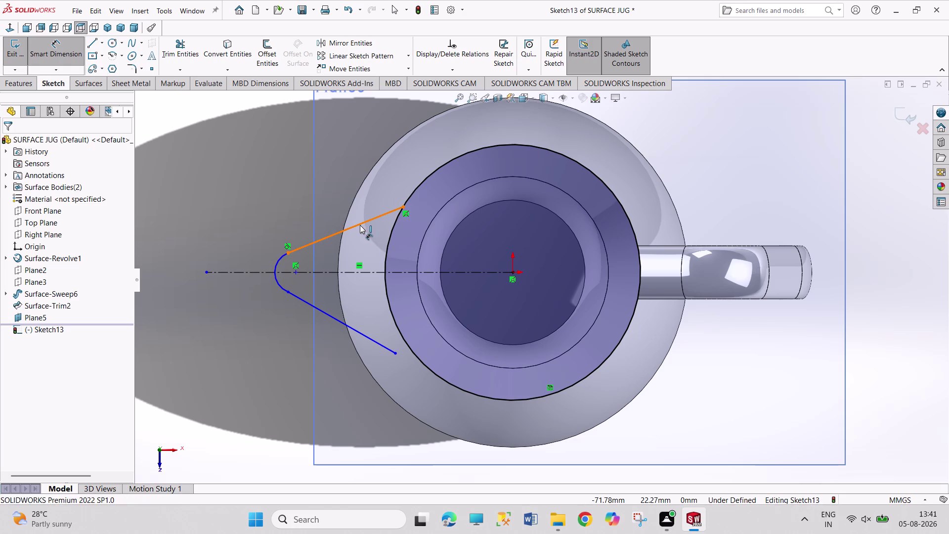
click(338, 209)
Dimension the spout arc to R10 and the upper line to 37 mm.
key(3)
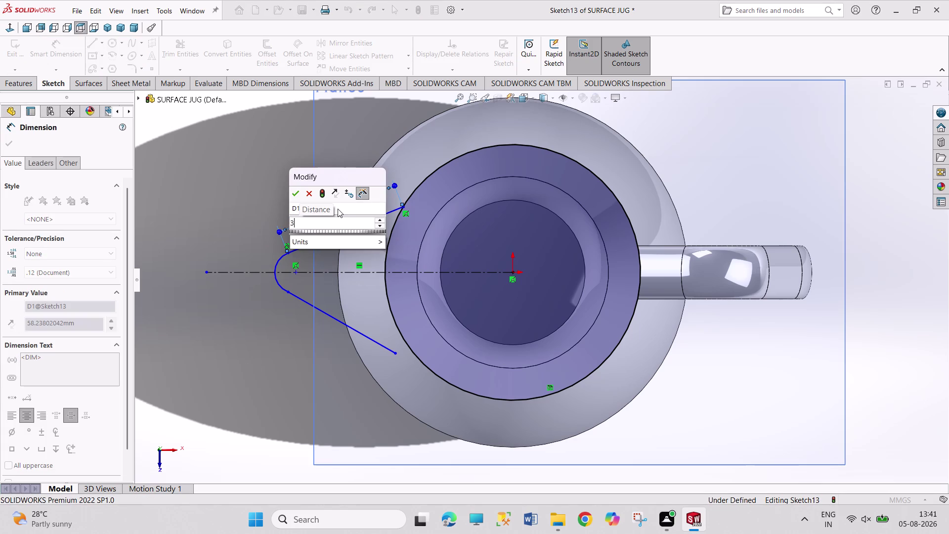
key(Return)
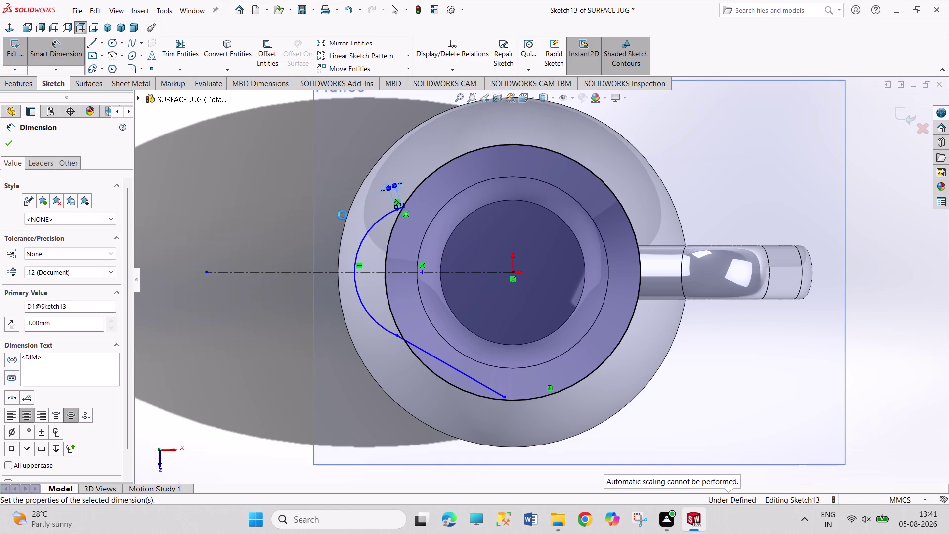
click(365, 307)
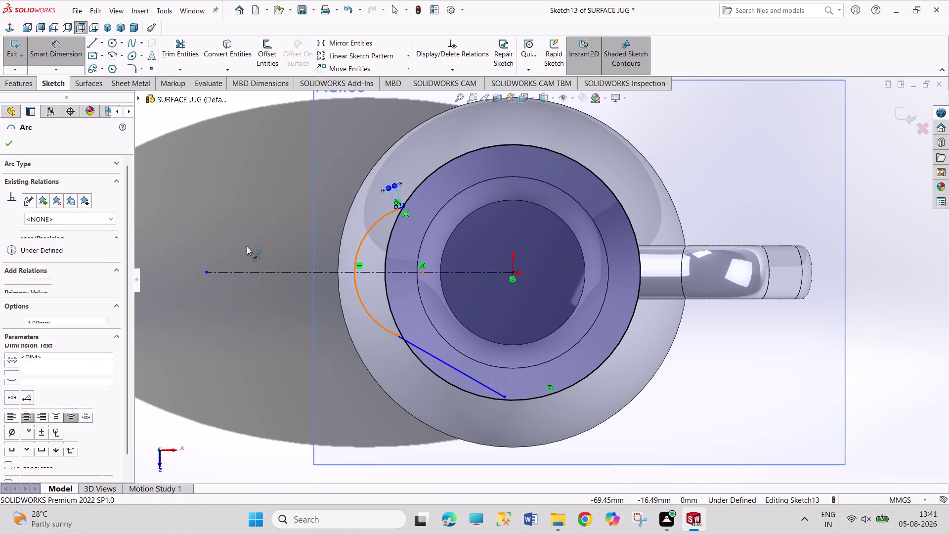
click(247, 246)
text(10)
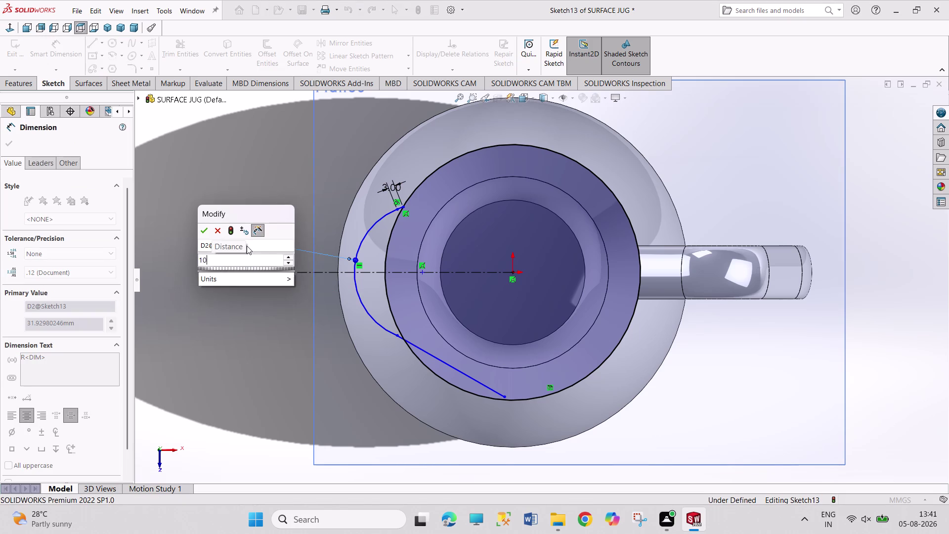
key(Return)
right_click(215, 215)
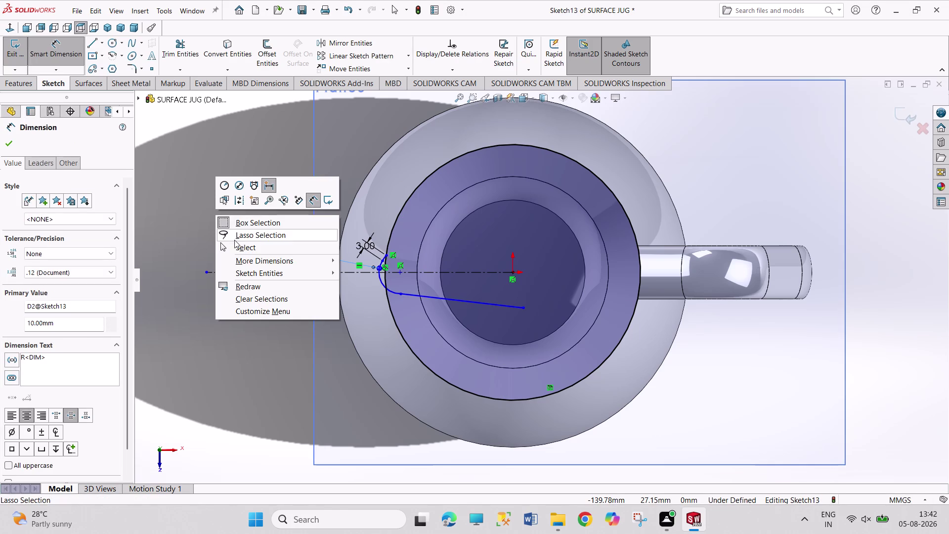
click(247, 250)
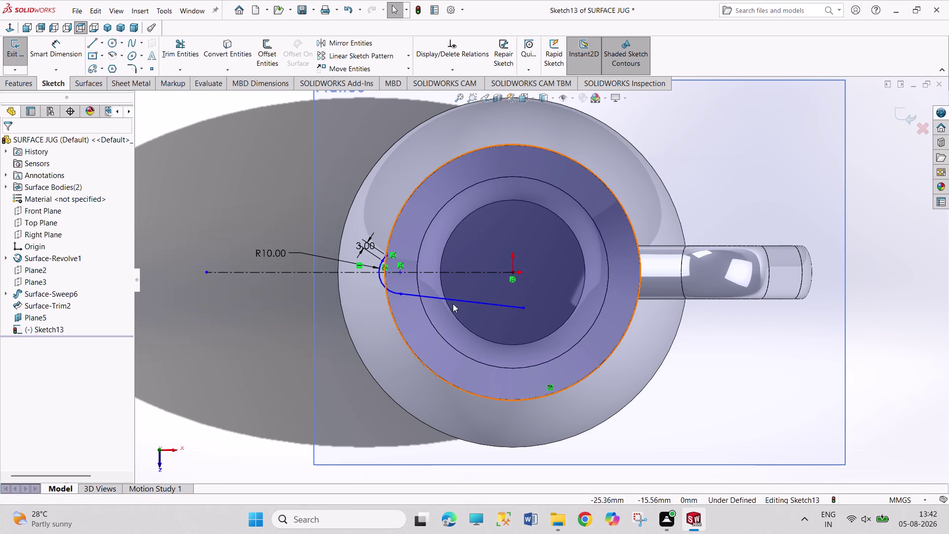
double_click(360, 244)
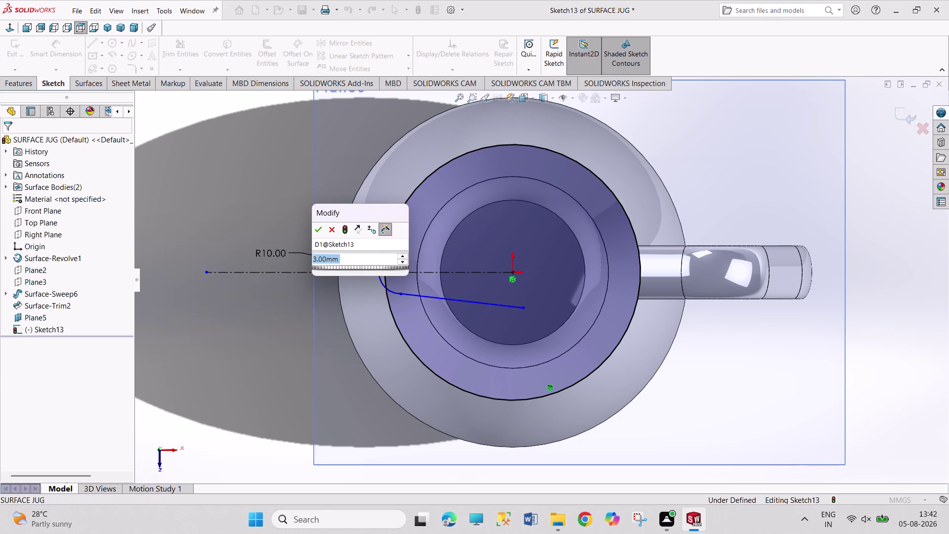
text(37)
key(Return)
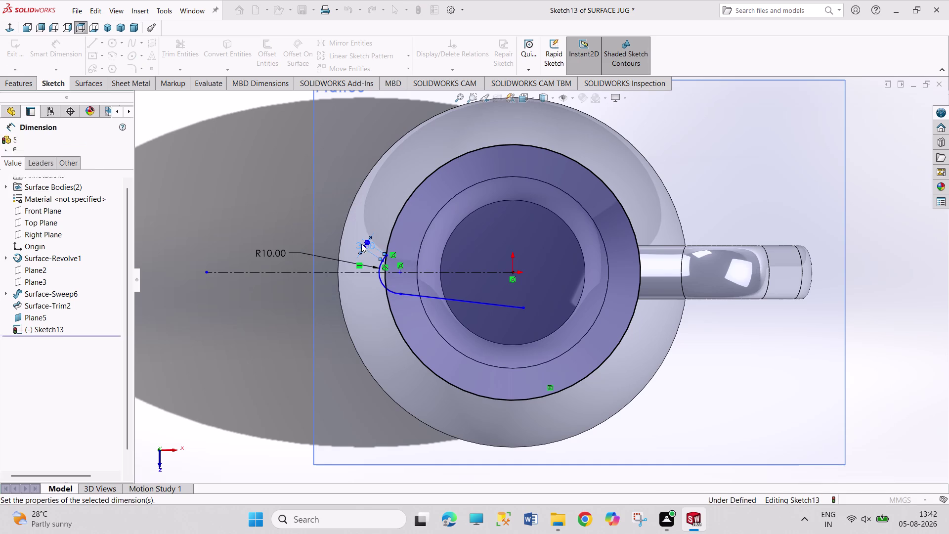
click(512, 368)
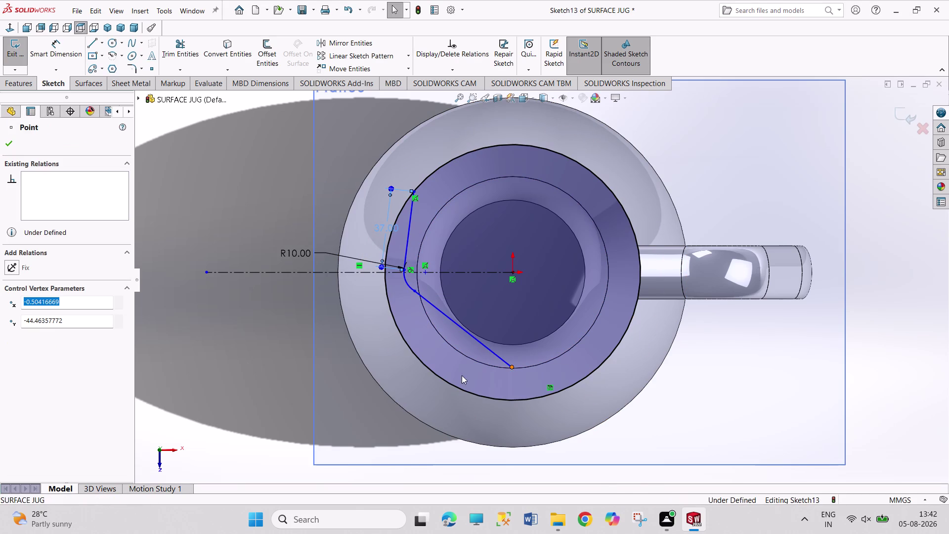
Make the lower spout line's endpoint coincident with the inner rim circle.
click(444, 380)
click(32, 335)
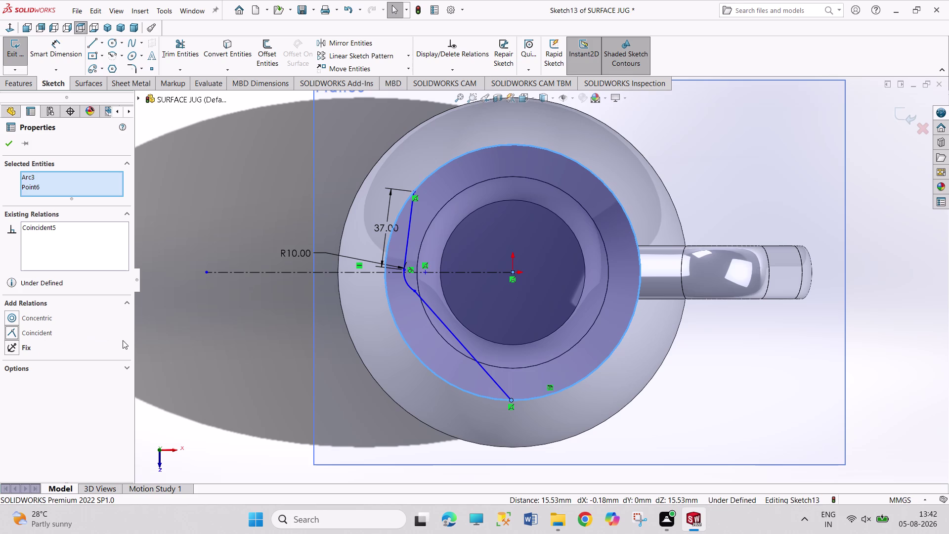
click(412, 226)
click(461, 345)
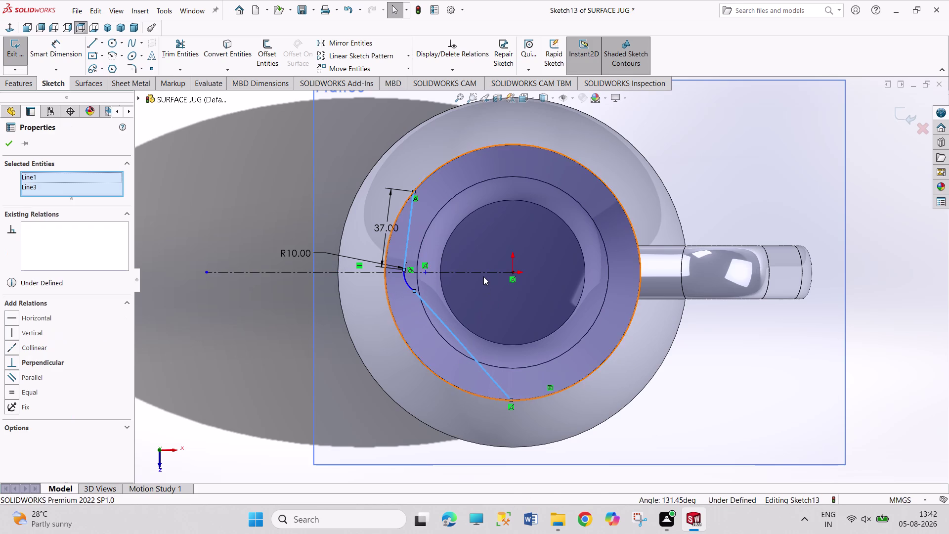
Make the two slanted spout lines symmetric about the centreline.
click(484, 273)
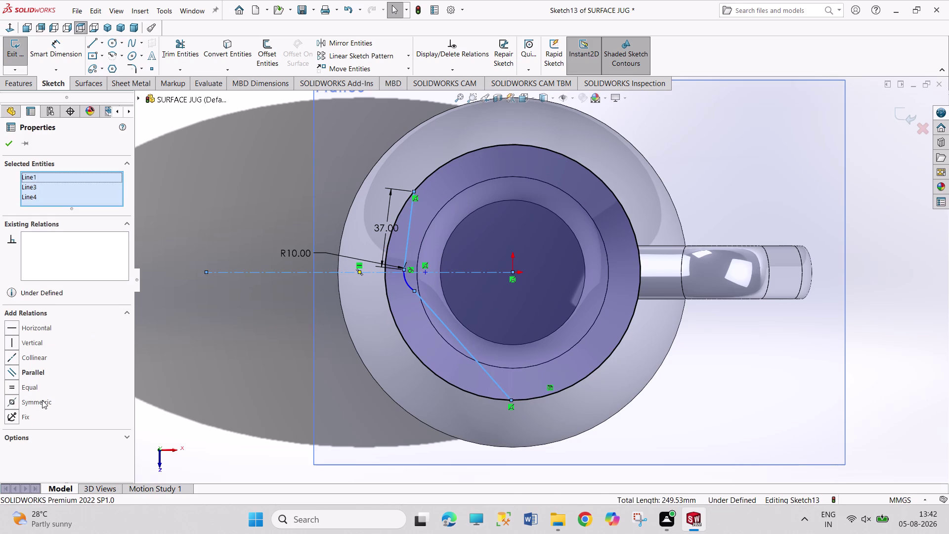
click(42, 400)
click(207, 354)
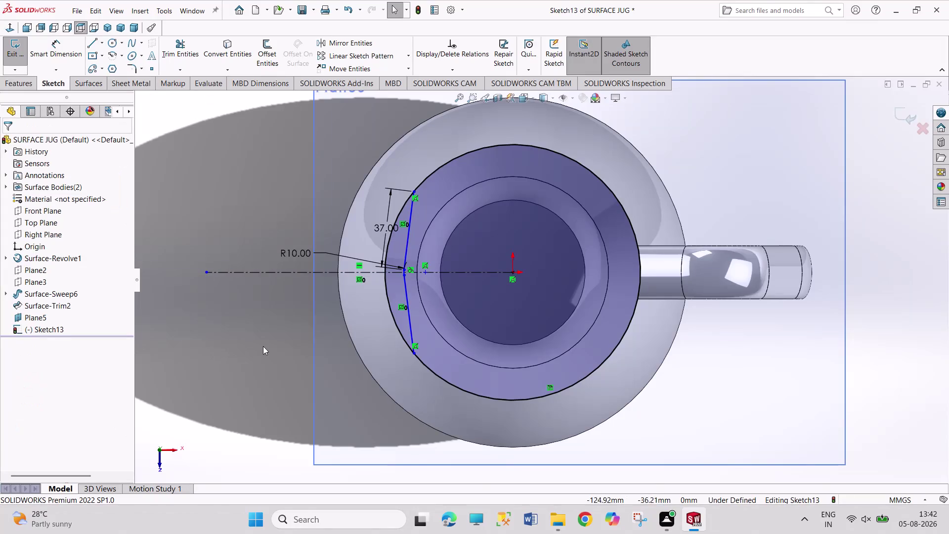
Undo the recent sketch edits to restore the original spout shape.
scroll(down, 3)
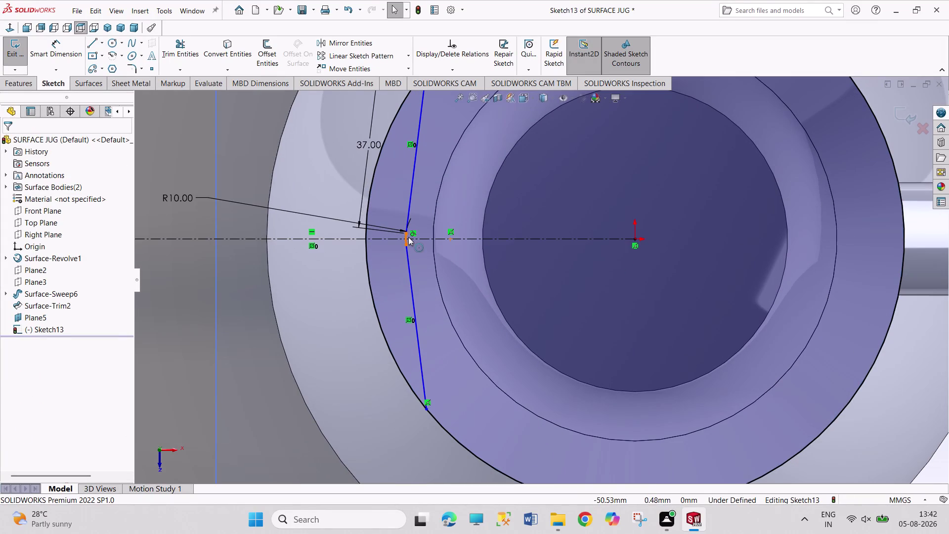
drag(409, 236, 369, 235)
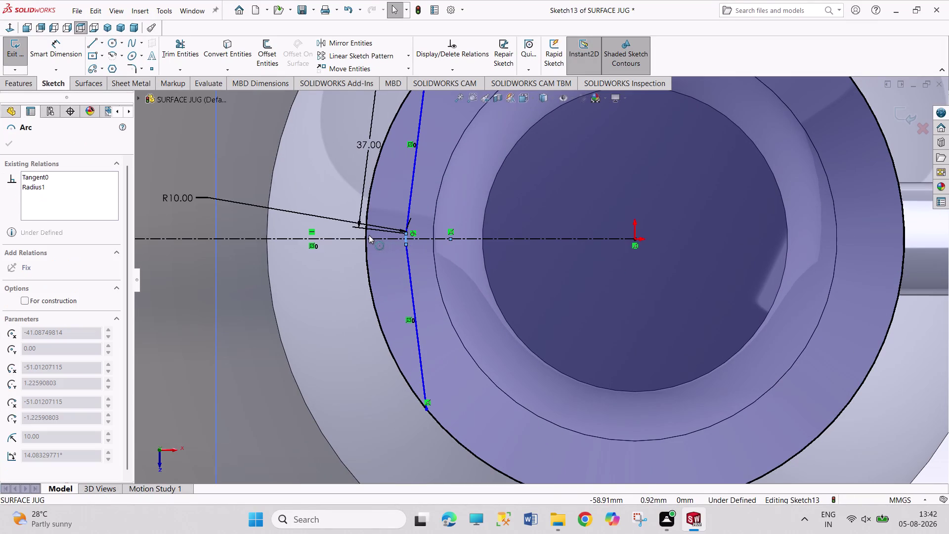
drag(368, 235, 721, 263)
scroll(up, 3)
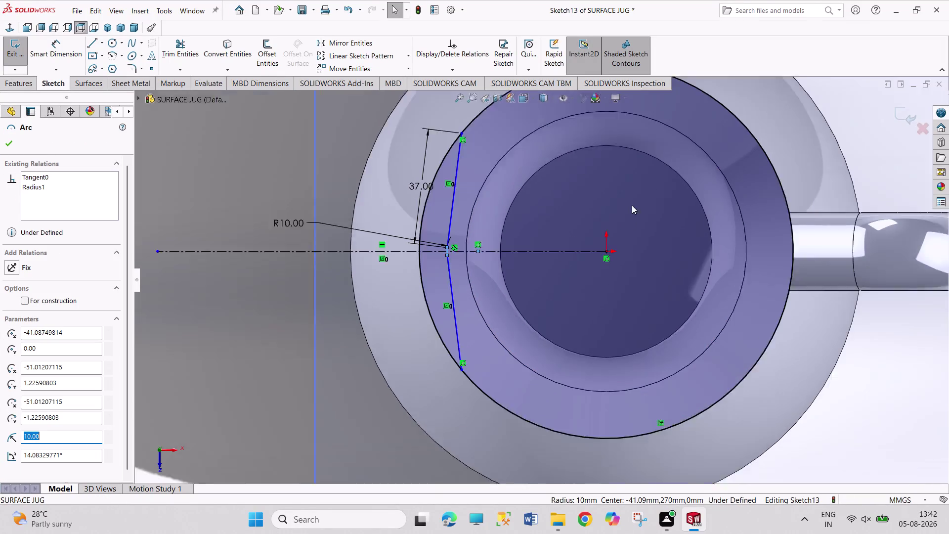
key(ctrl+z)
key(ctrl+z)
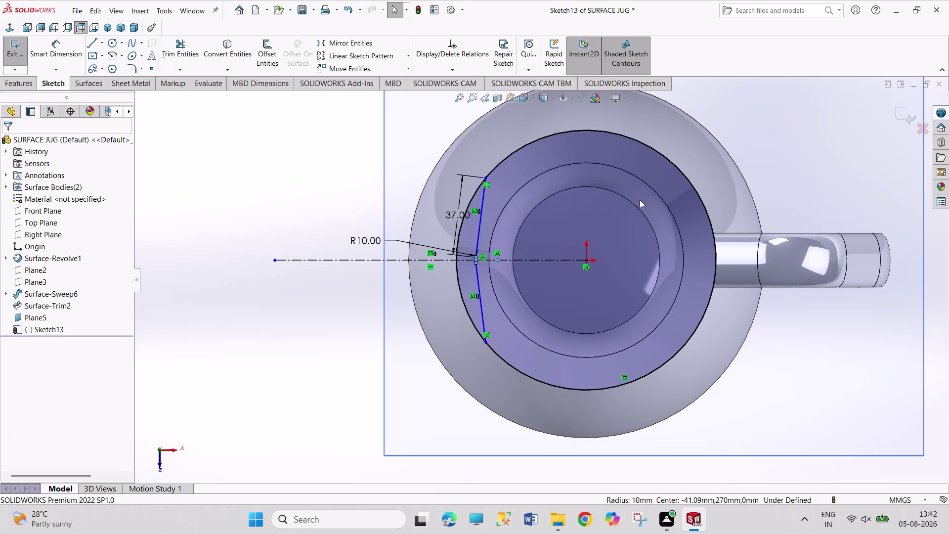
key(ctrl+z)
key(ctrl+z)
key(ctrl+z)
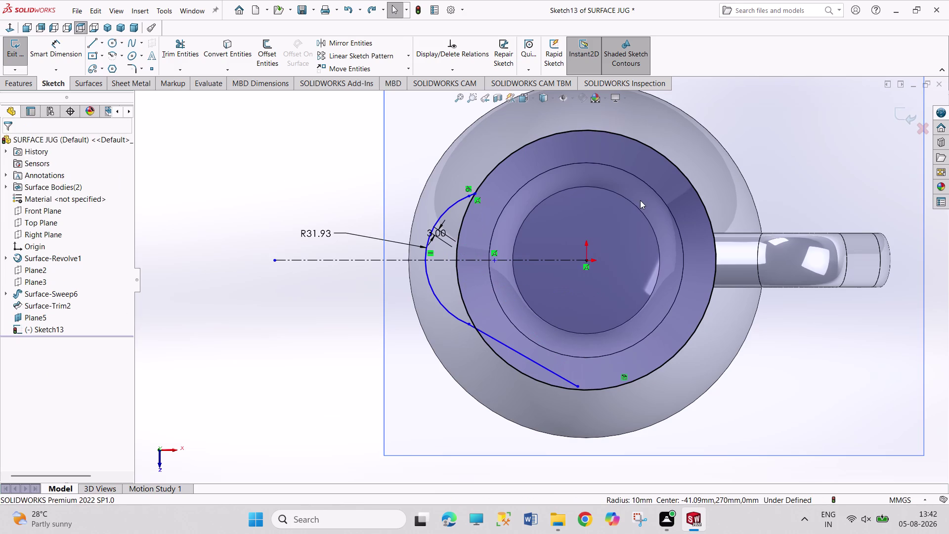
key(ctrl+z)
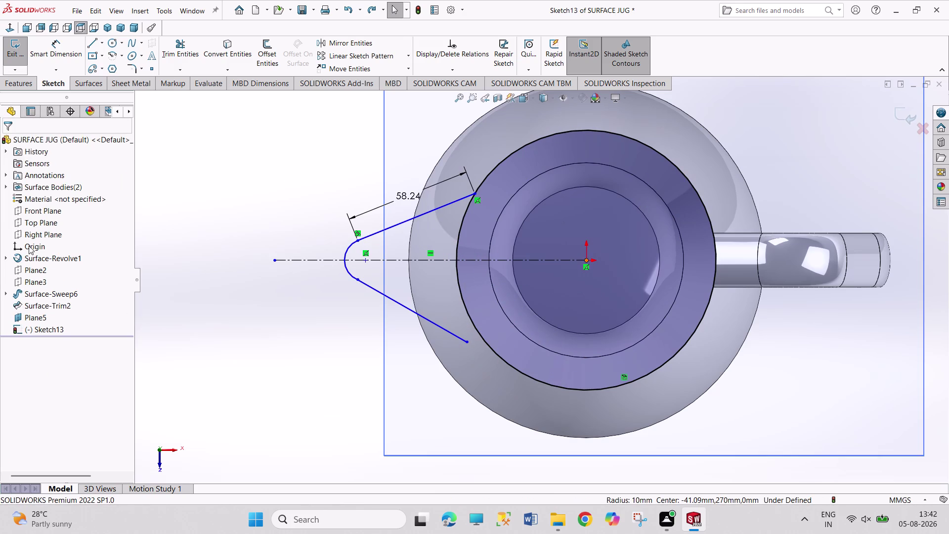
Change the spout side line's length dimension to 37 mm.
click(185, 196)
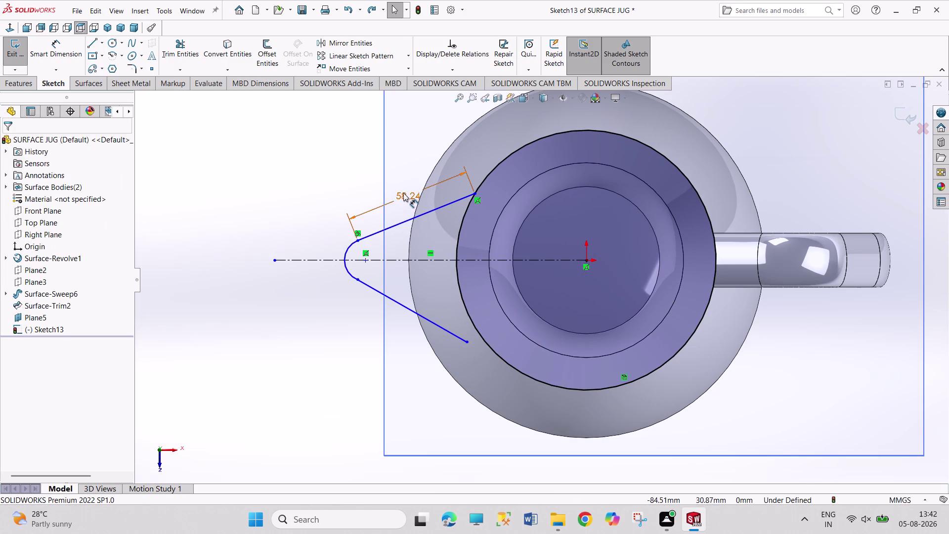
double_click(404, 193)
drag(421, 190, 323, 189)
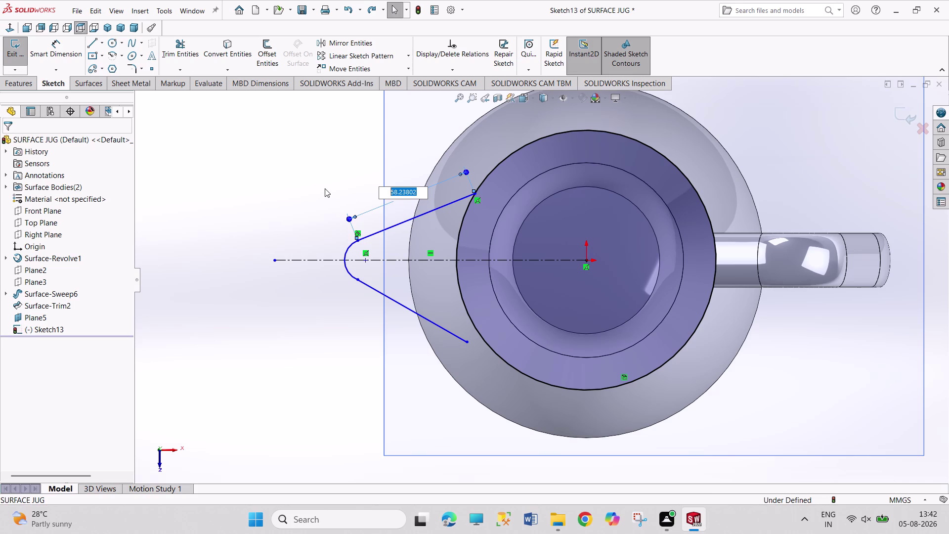
key(3)
key(7)
key(Return)
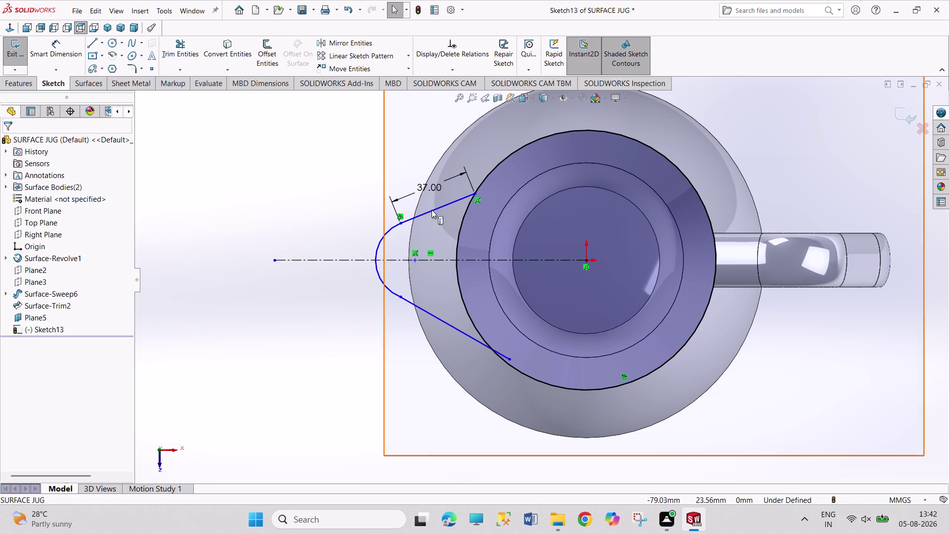
Make the upper and lower spout lines symmetric about the centreline.
click(451, 203)
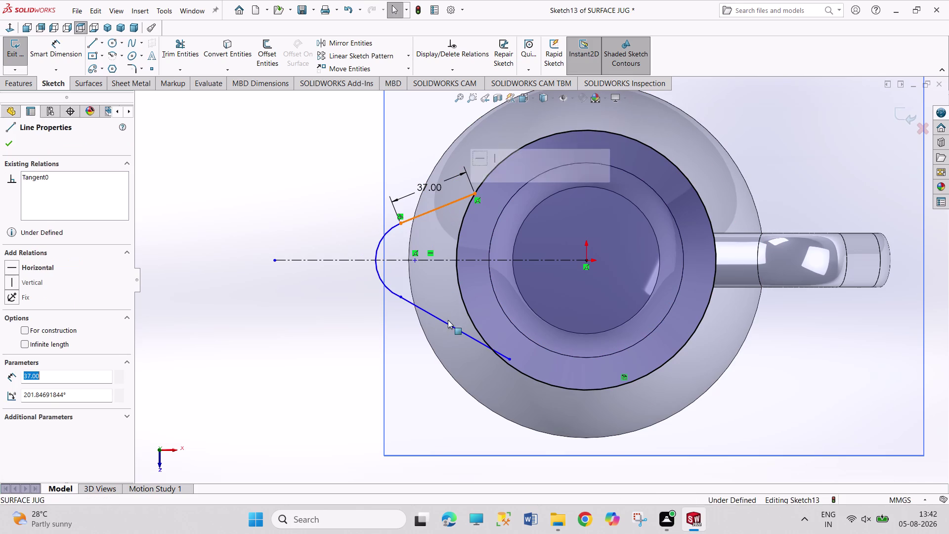
click(452, 326)
click(450, 260)
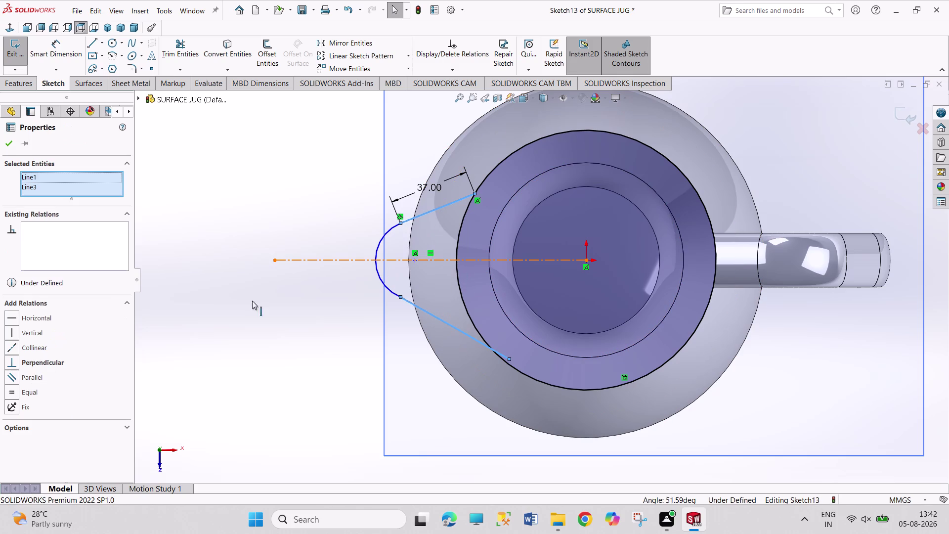
click(44, 405)
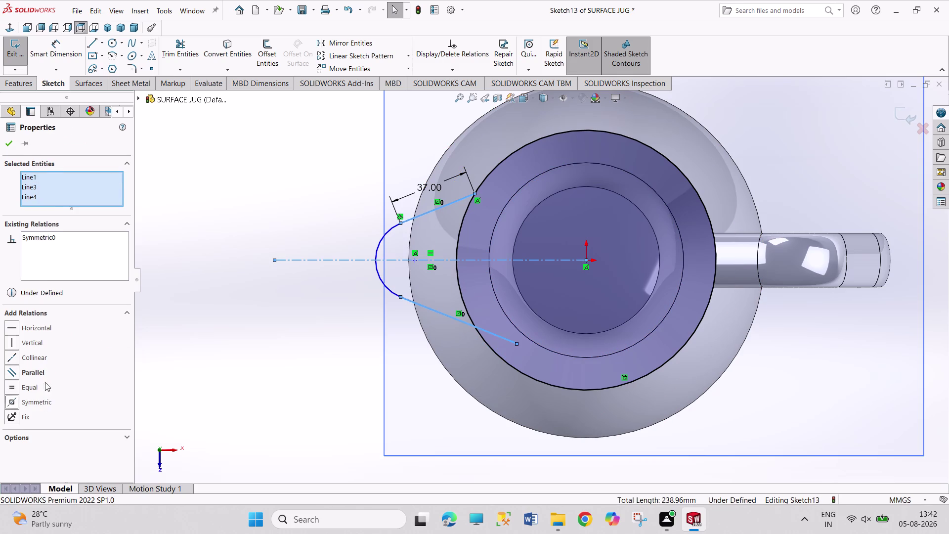
click(6, 146)
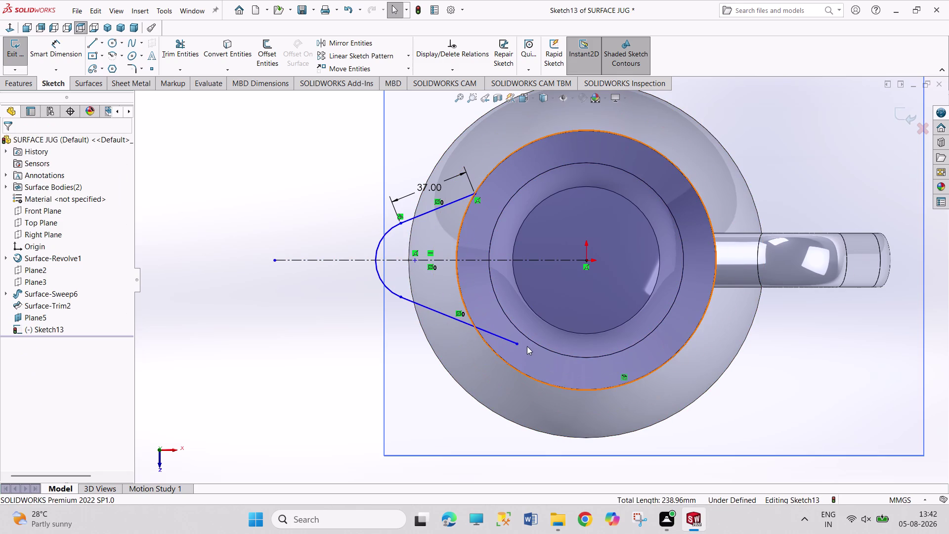
Make the lower spout line's end point coincident with the inner rim circle.
click(517, 344)
click(496, 356)
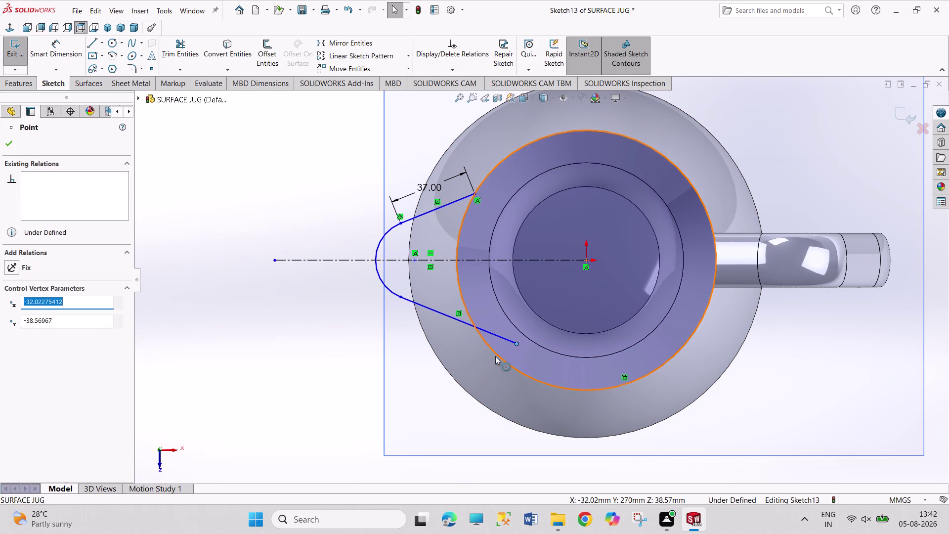
click(535, 315)
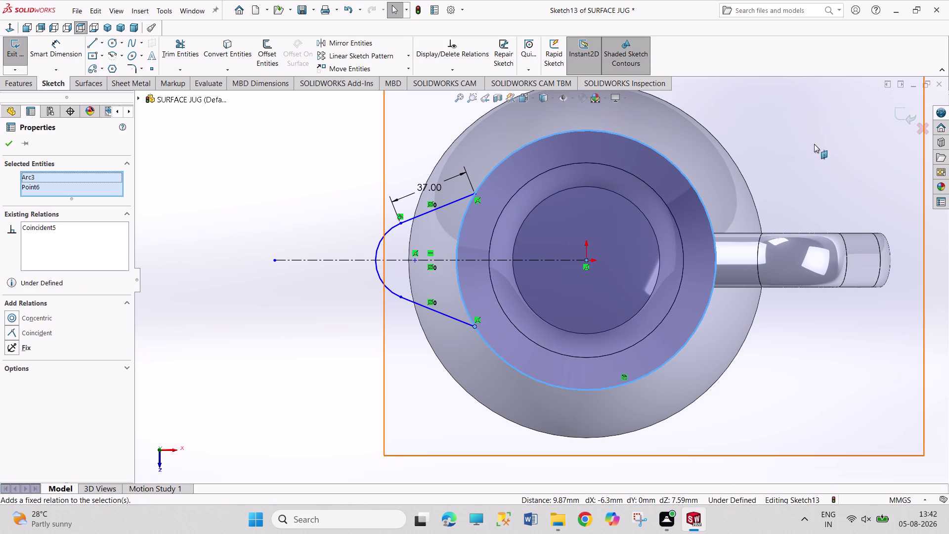
right_drag(312, 233, 313, 152)
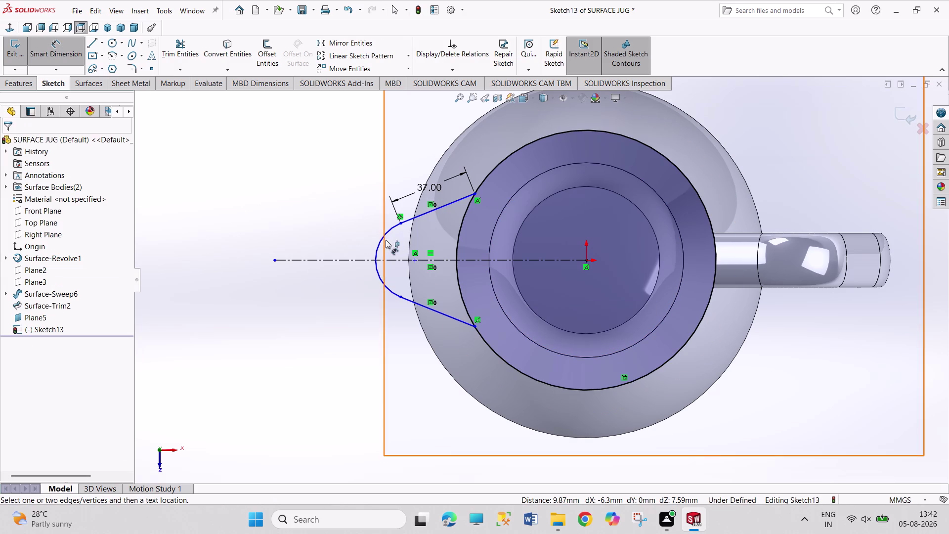
Dimension the spout tip arc to a 10 mm radius, with its label left of the spout.
click(383, 240)
click(339, 216)
text(10)
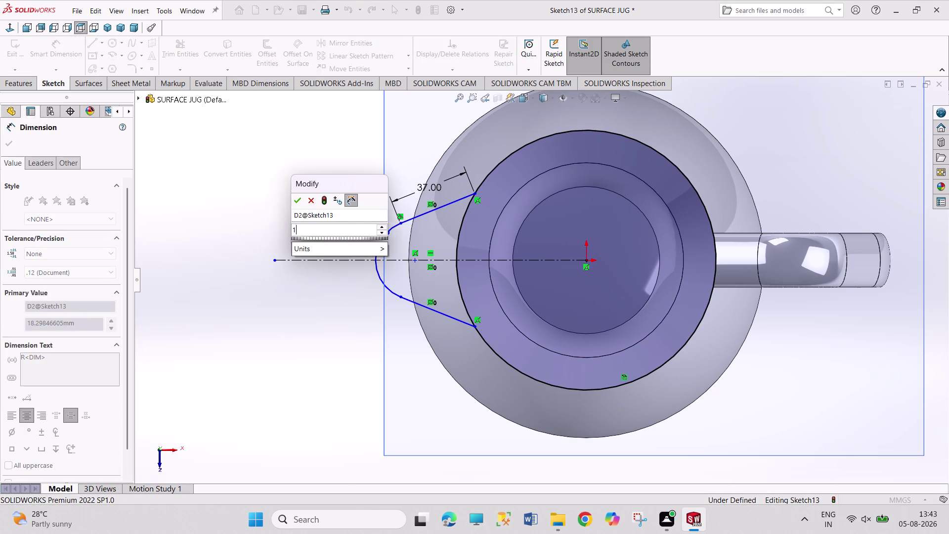
key(Return)
right_click(282, 160)
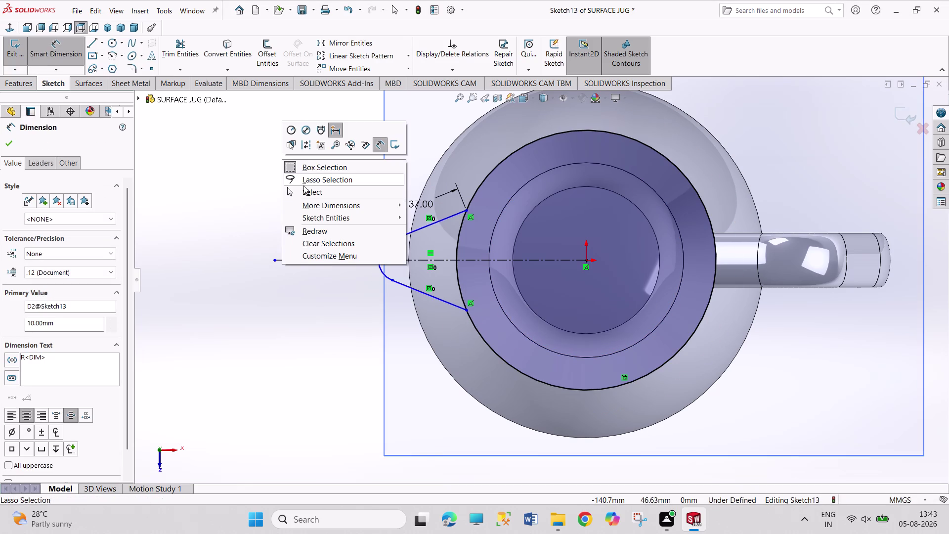
click(311, 200)
drag(325, 198, 319, 188)
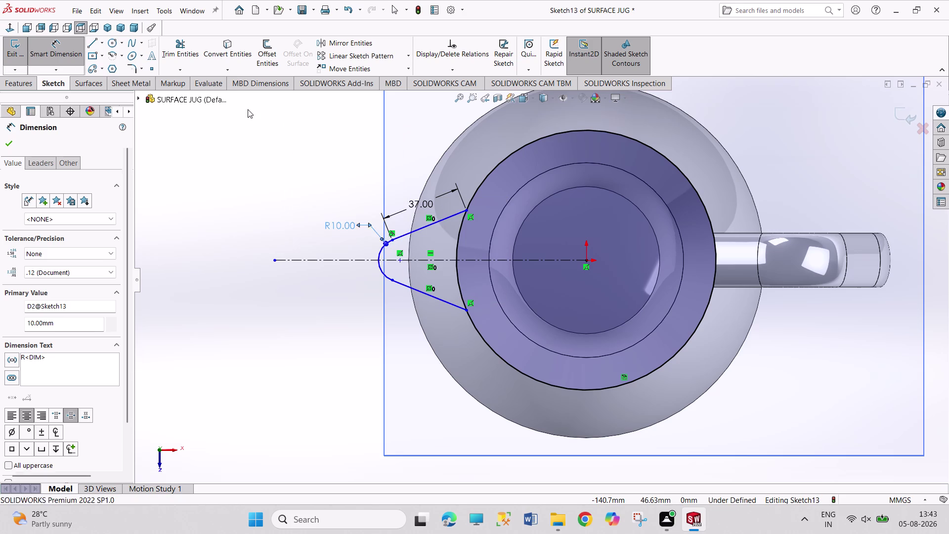
click(189, 50)
click(525, 147)
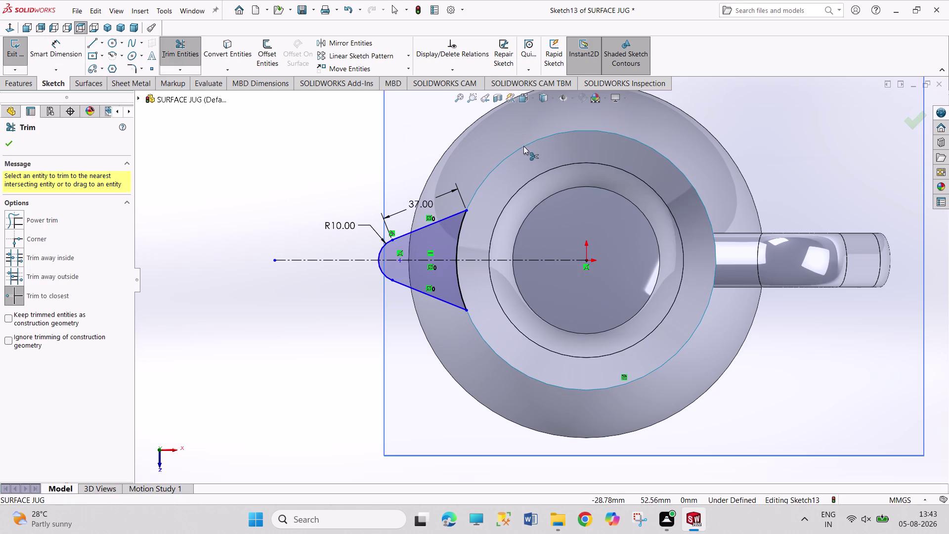
Exit Trim and add a Horizontal relation between the spout tip point and the jug centre point.
right_click(199, 154)
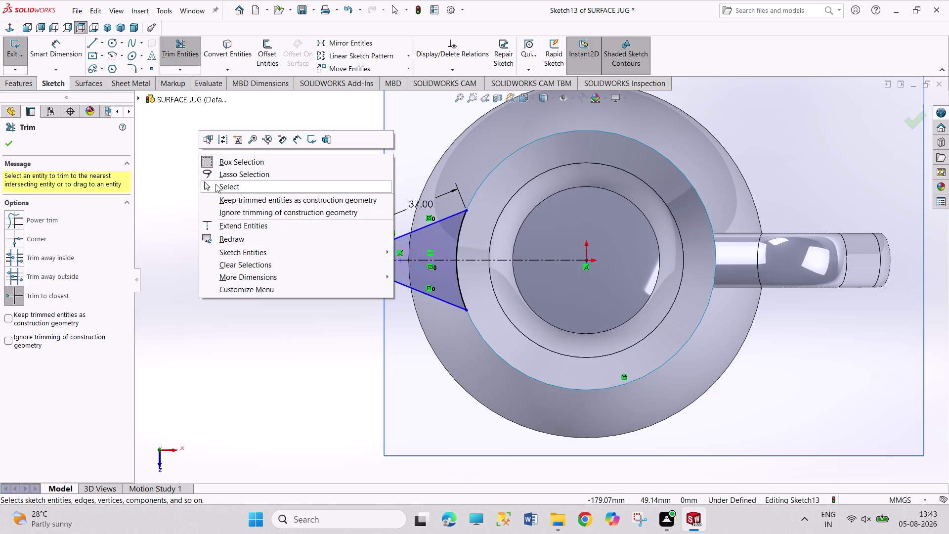
click(218, 188)
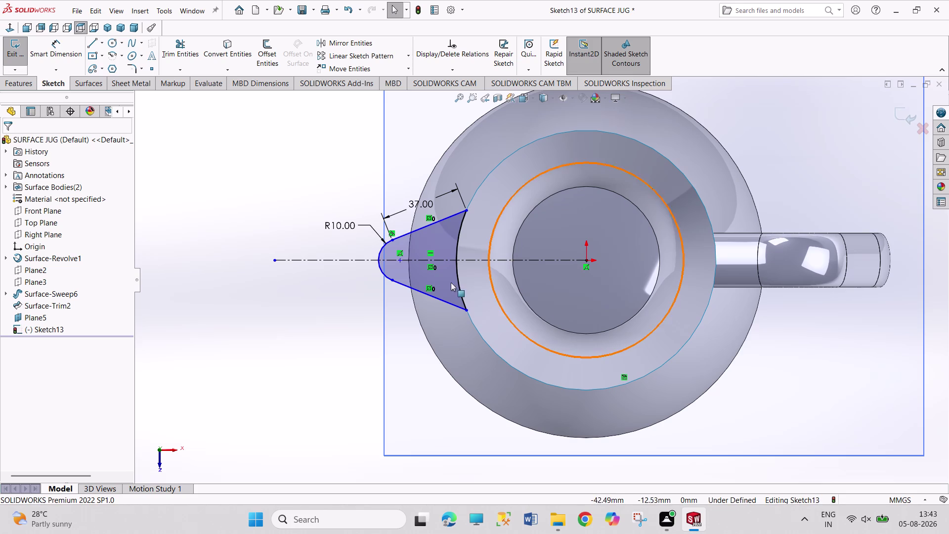
drag(400, 262, 409, 264)
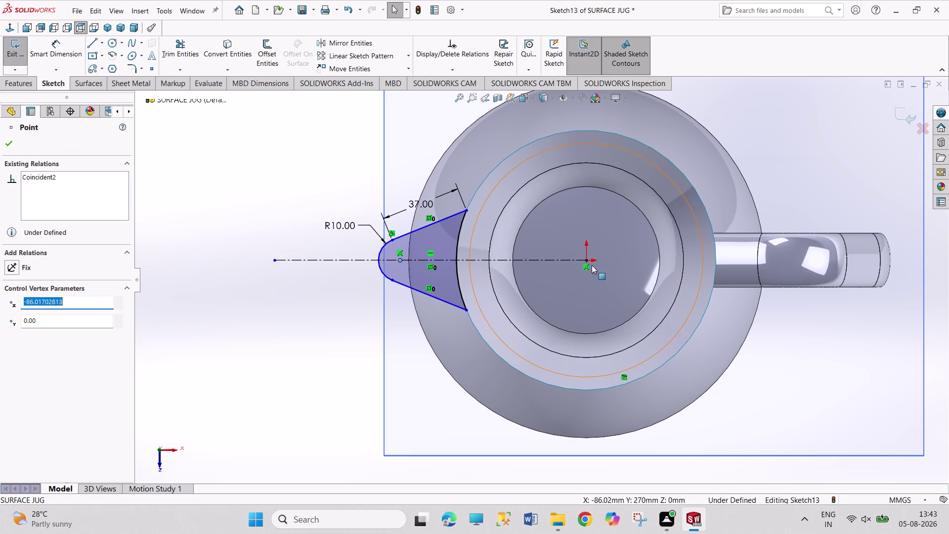
click(588, 259)
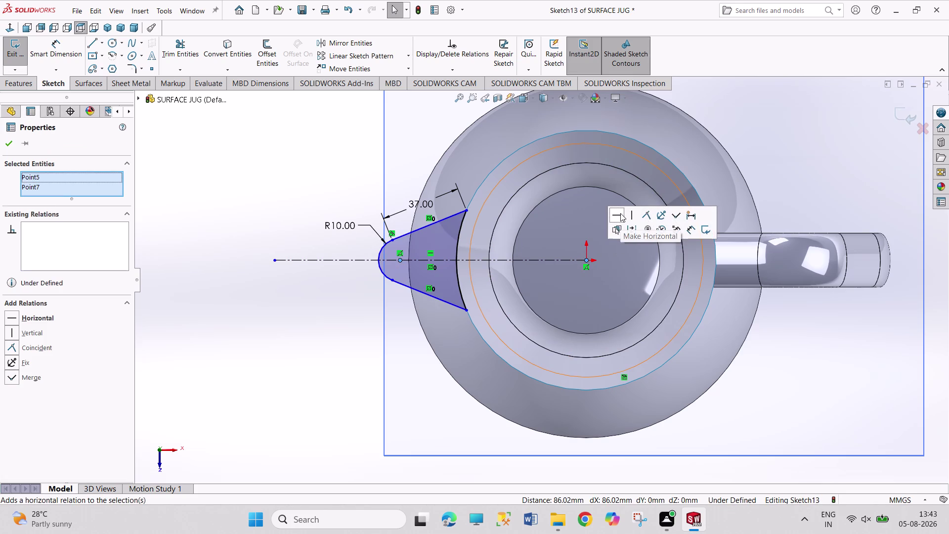
click(620, 213)
click(751, 148)
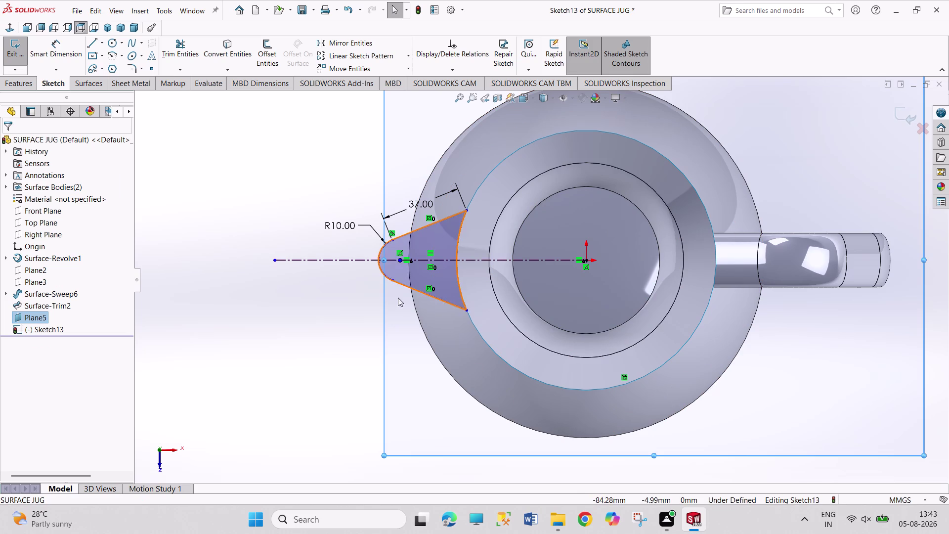
scroll(down, 3)
scroll(up, 3)
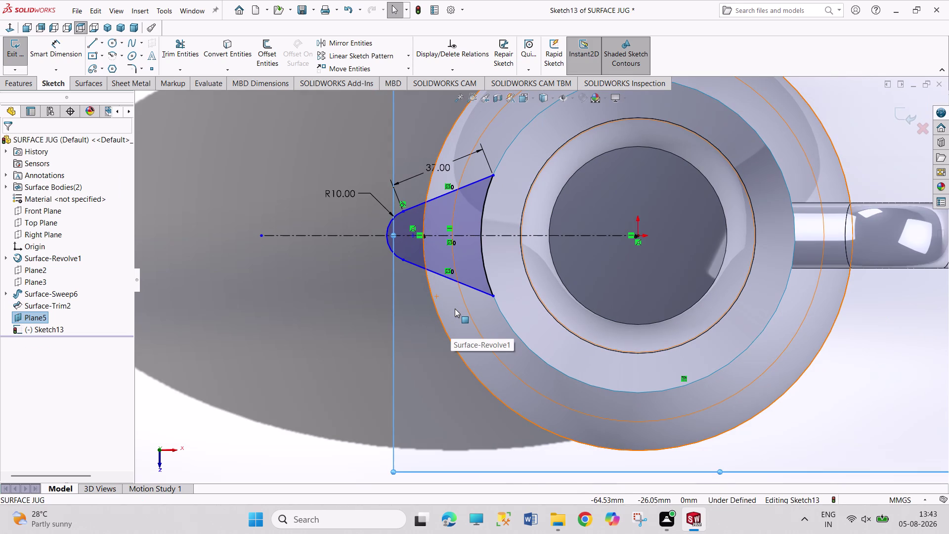
Dimension the angle between the two spout side lines as 75° and exit Sketch13.
right_drag(421, 350, 425, 211)
click(427, 202)
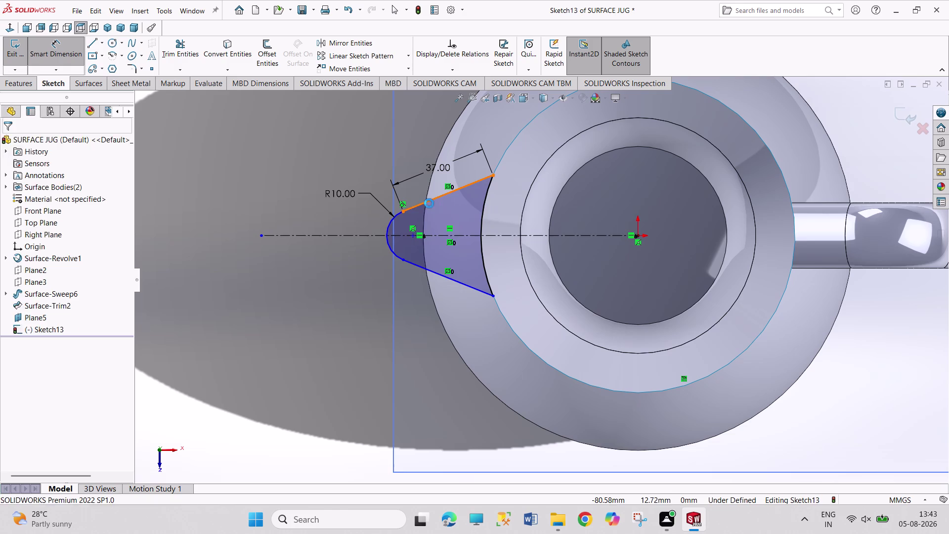
click(436, 273)
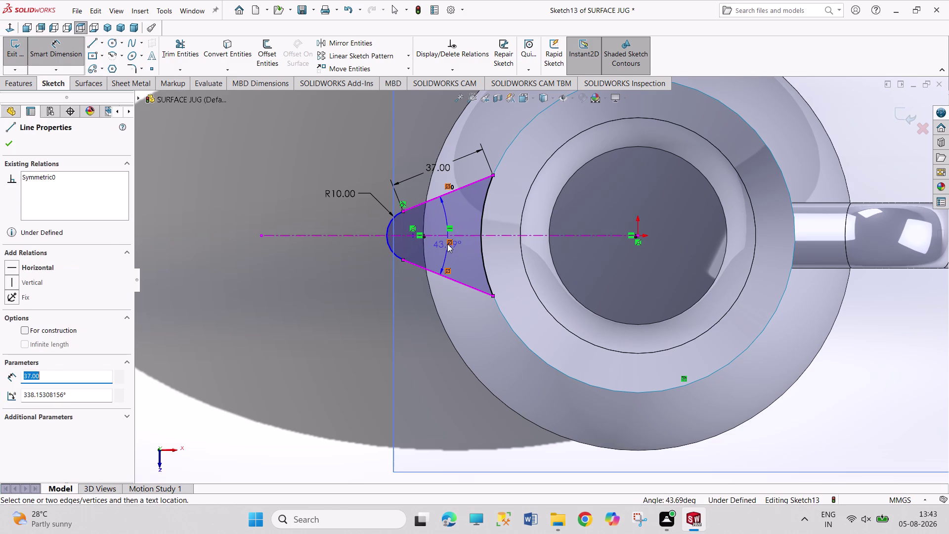
click(448, 243)
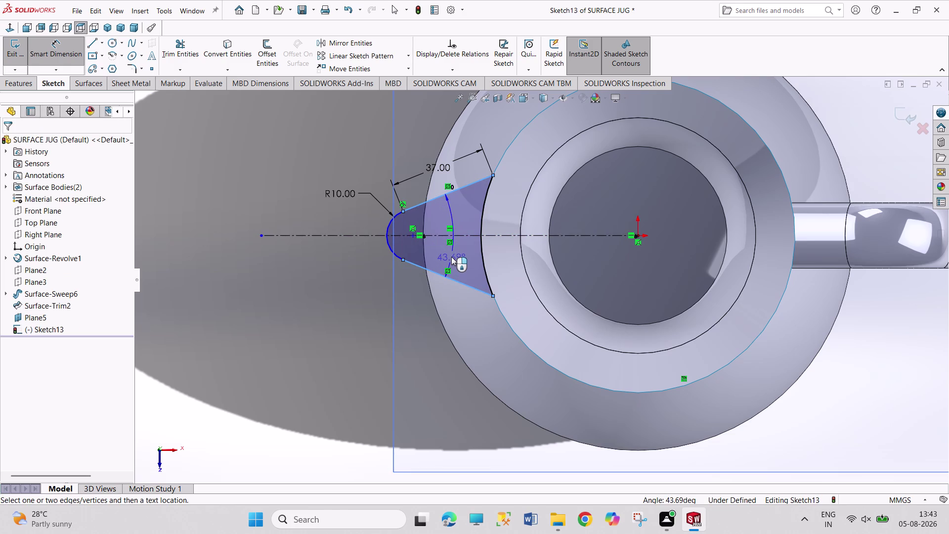
click(452, 257)
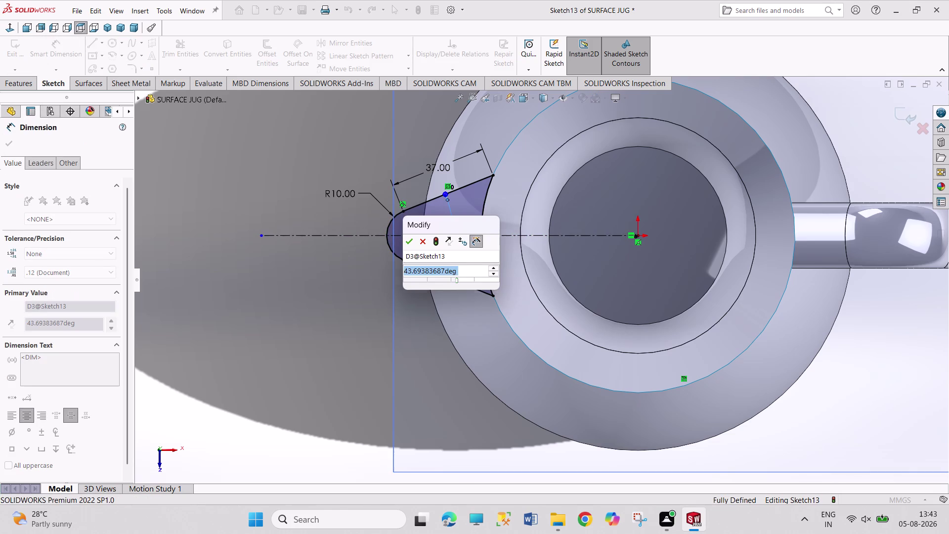
key(7)
key(5)
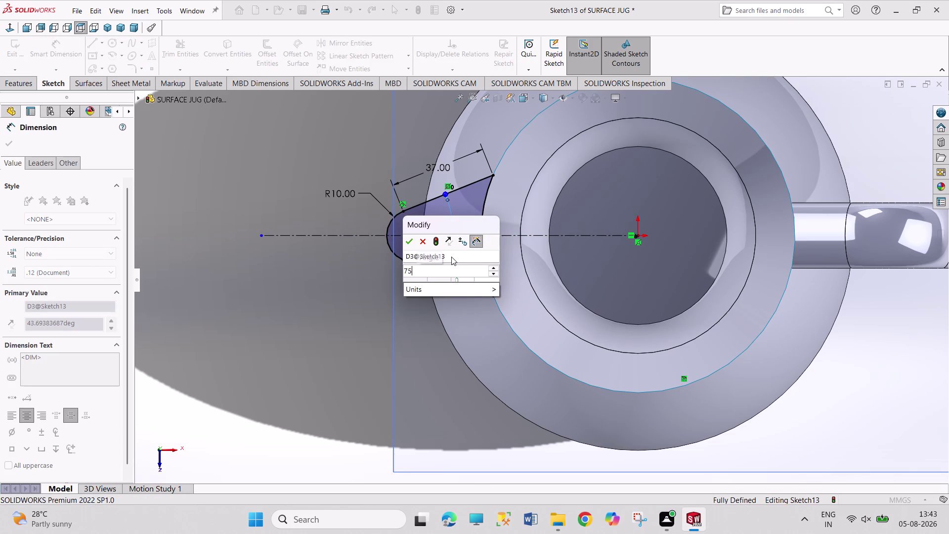
key(Return)
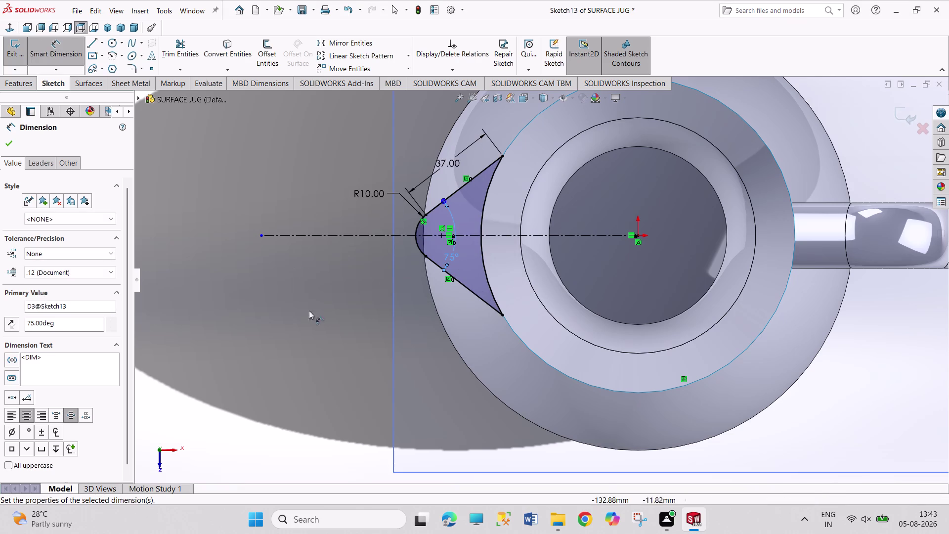
right_click(297, 465)
click(312, 465)
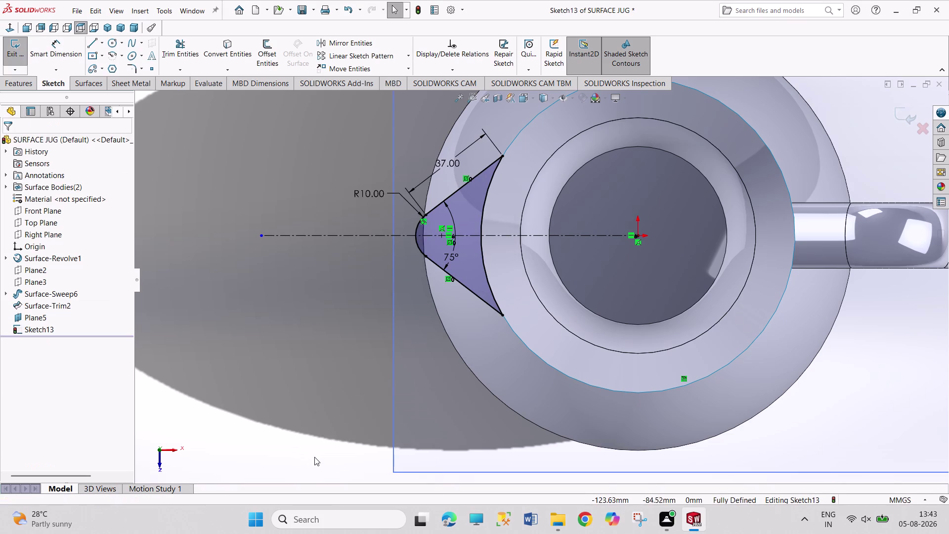
click(5, 47)
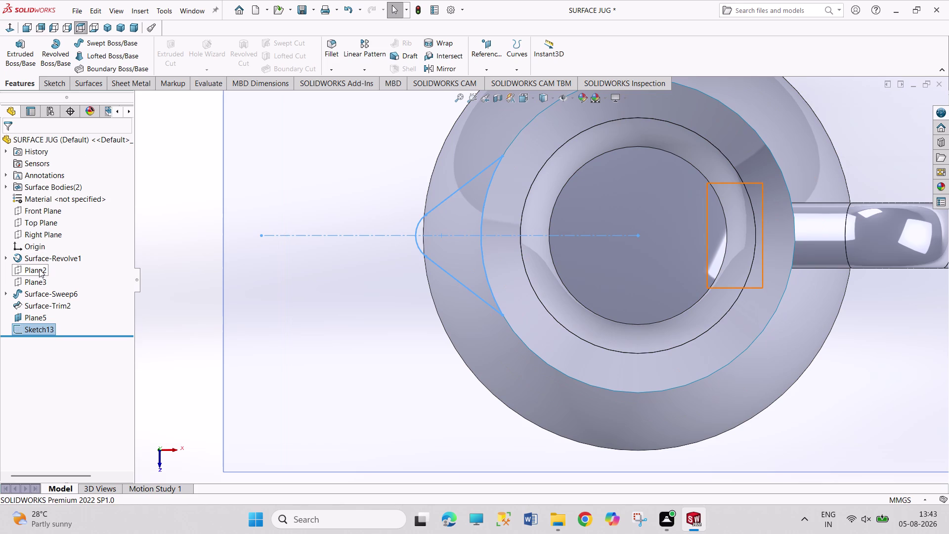
Select Front Plane in the FeatureManager tree and open a new sketch on it.
click(43, 212)
click(50, 199)
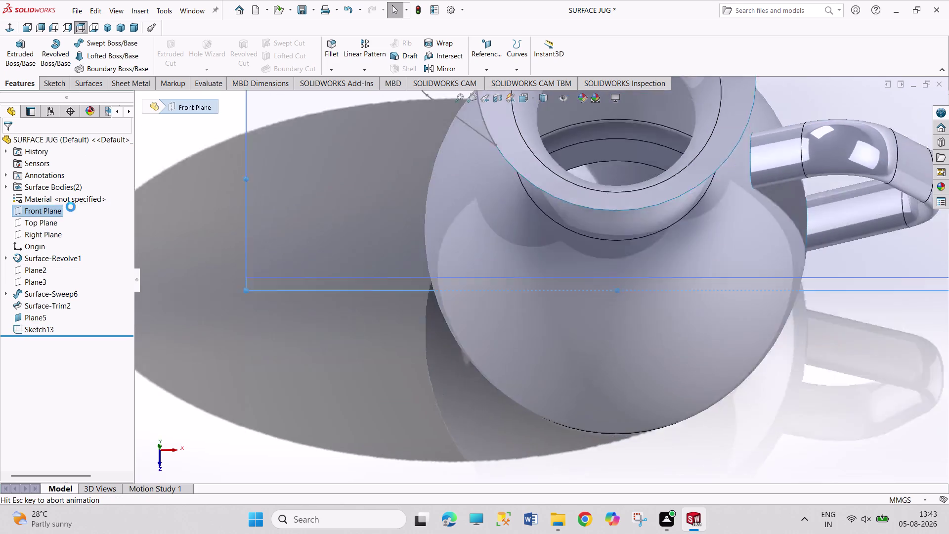
scroll(down, 3)
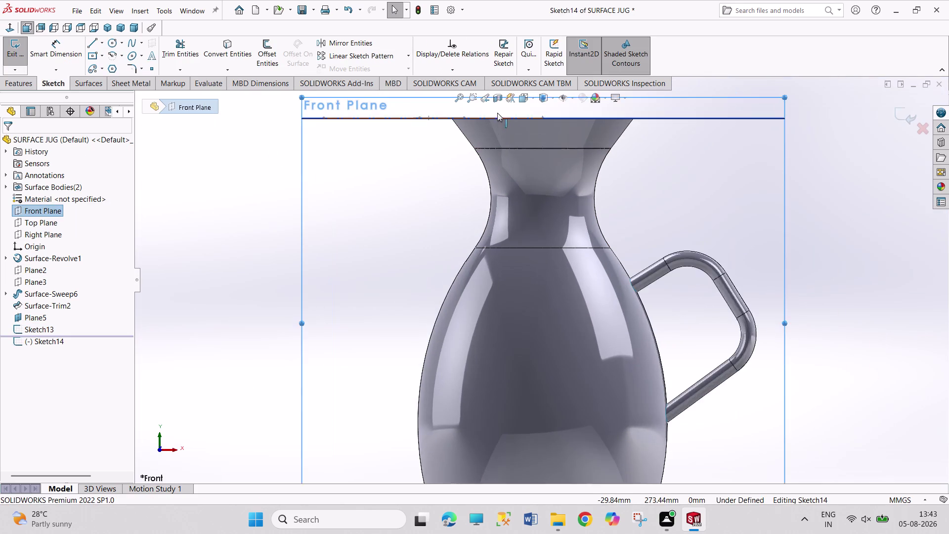
Convert the top line into construction geometry.
scroll(down, 3)
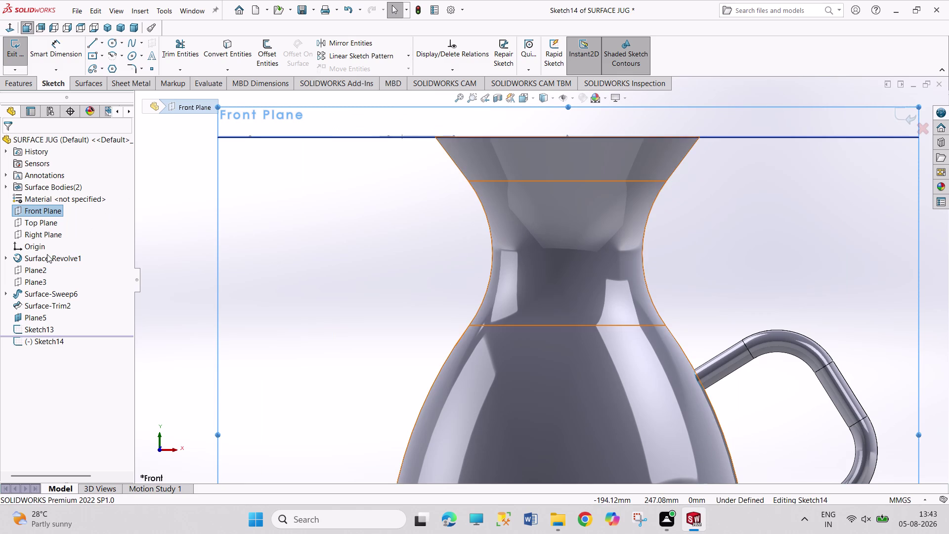
right_click(37, 317)
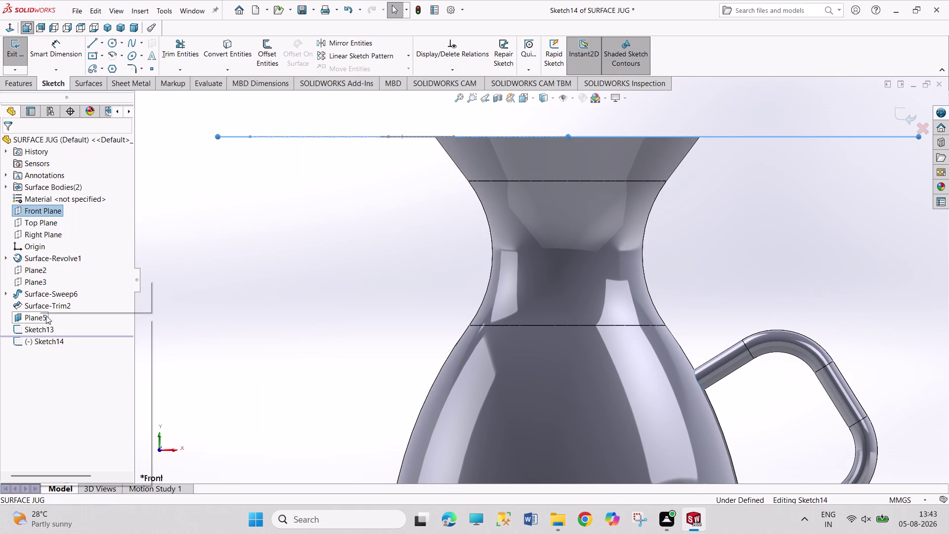
click(65, 305)
click(93, 39)
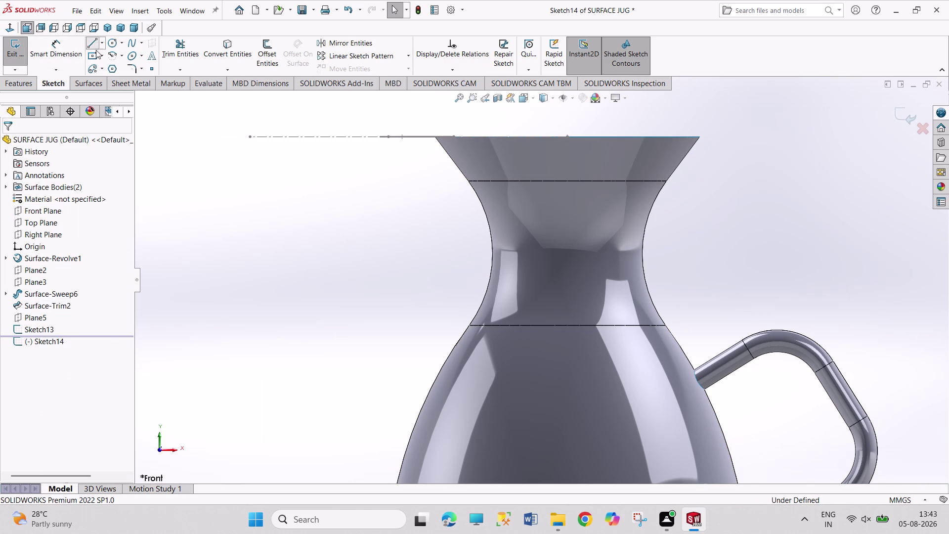
Draw a slanted line into the neck, its lower end dimensioned 20 mm below the rim.
click(388, 144)
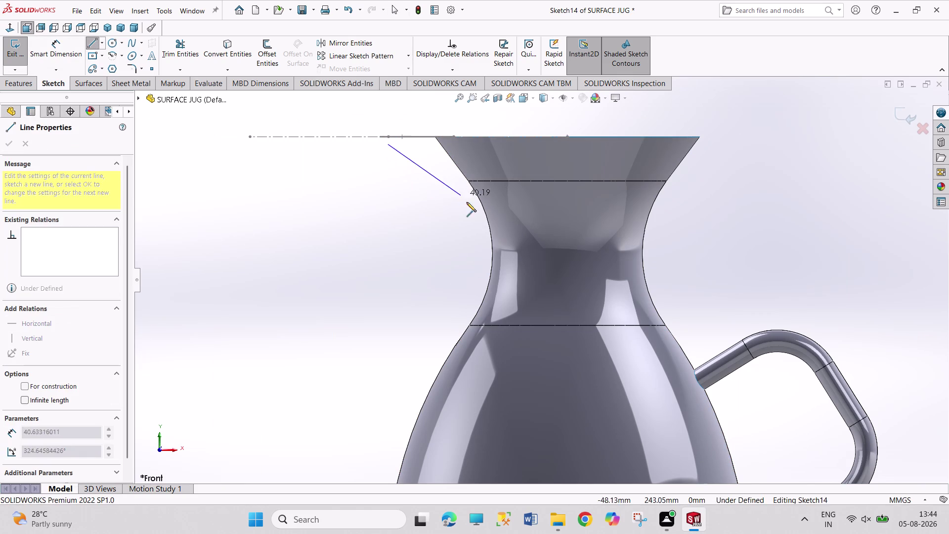
click(560, 240)
right_drag(389, 273, 368, 202)
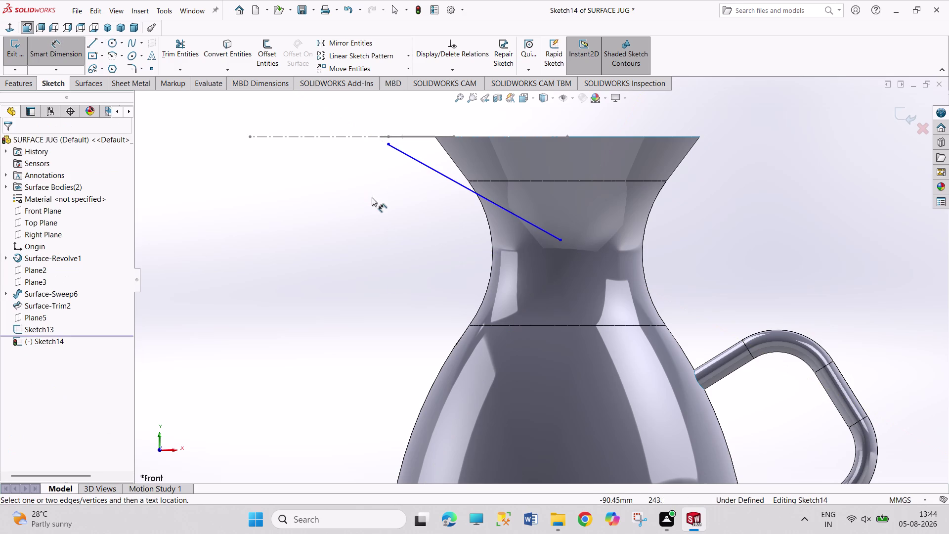
click(560, 242)
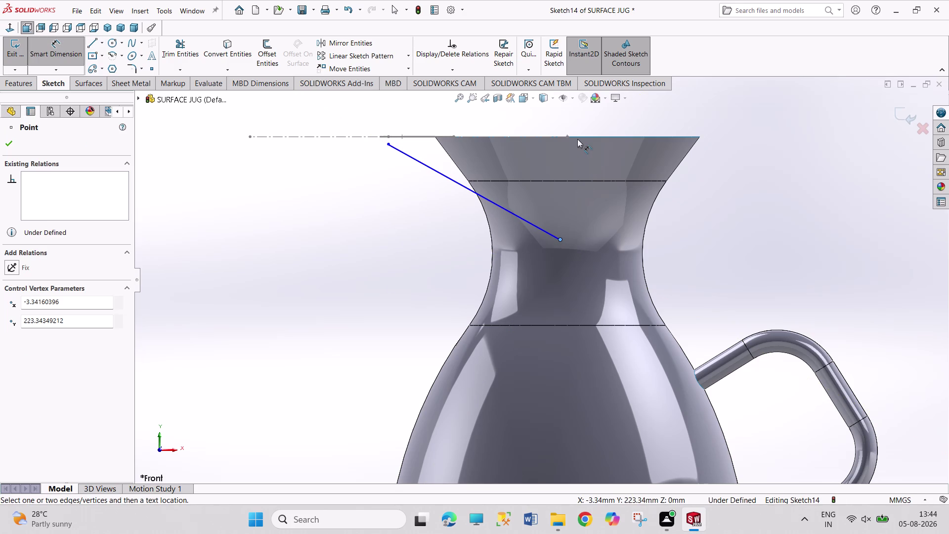
drag(577, 137, 584, 139)
click(725, 184)
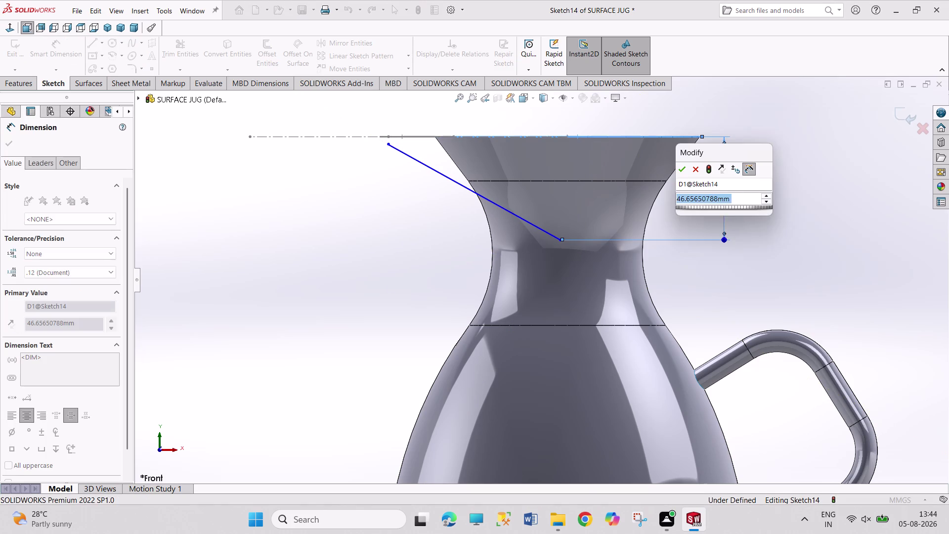
text(20)
key(Return)
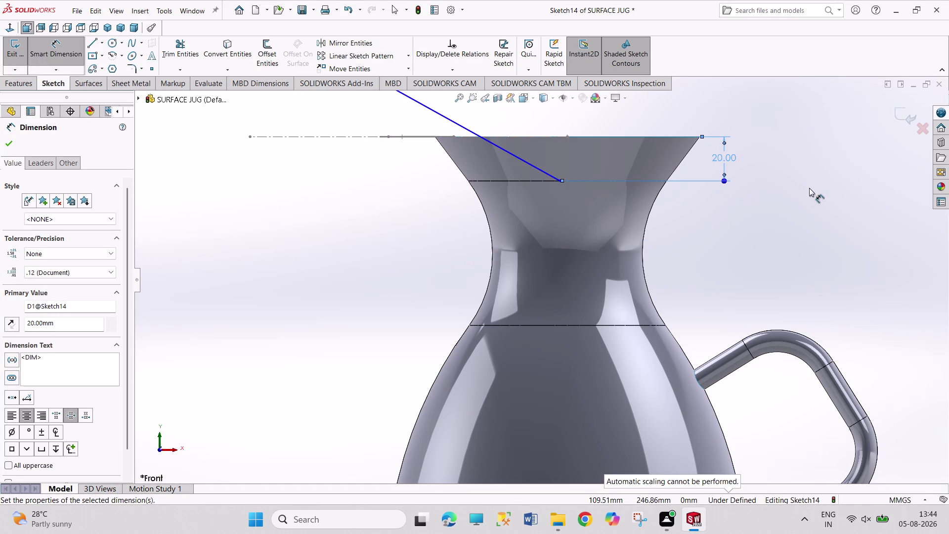
right_click(809, 187)
click(831, 218)
scroll(up, 3)
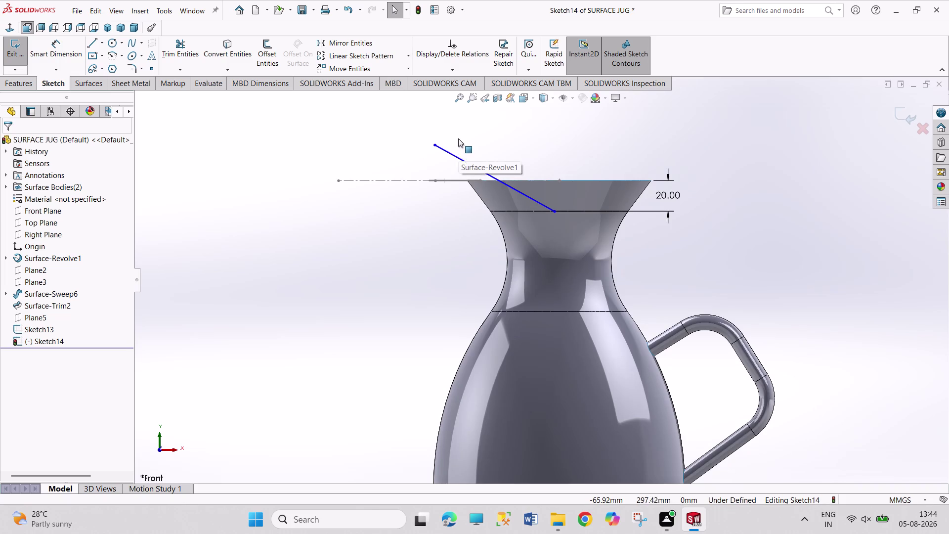
Add a Pierce relation between the path line's end point and the spout profile arc.
scroll(down, 3)
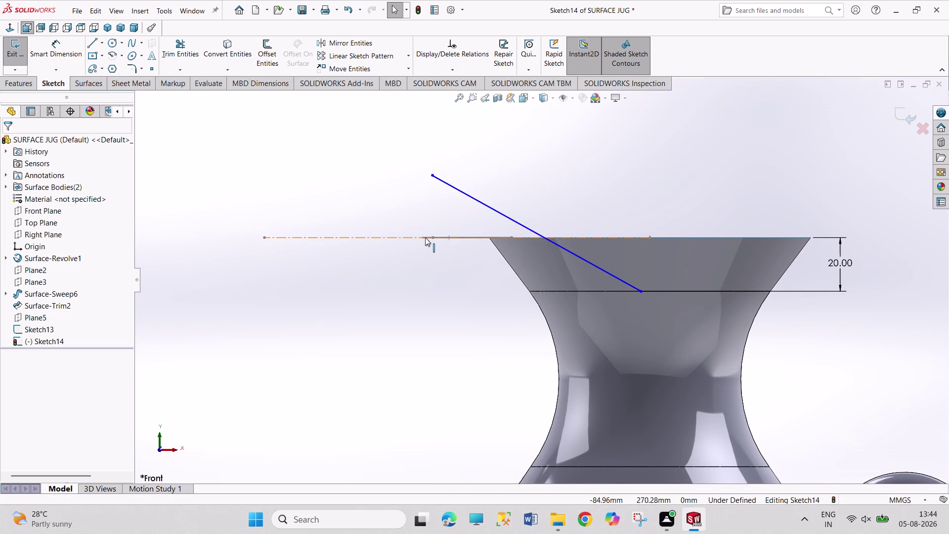
middle_drag(431, 215, 432, 271)
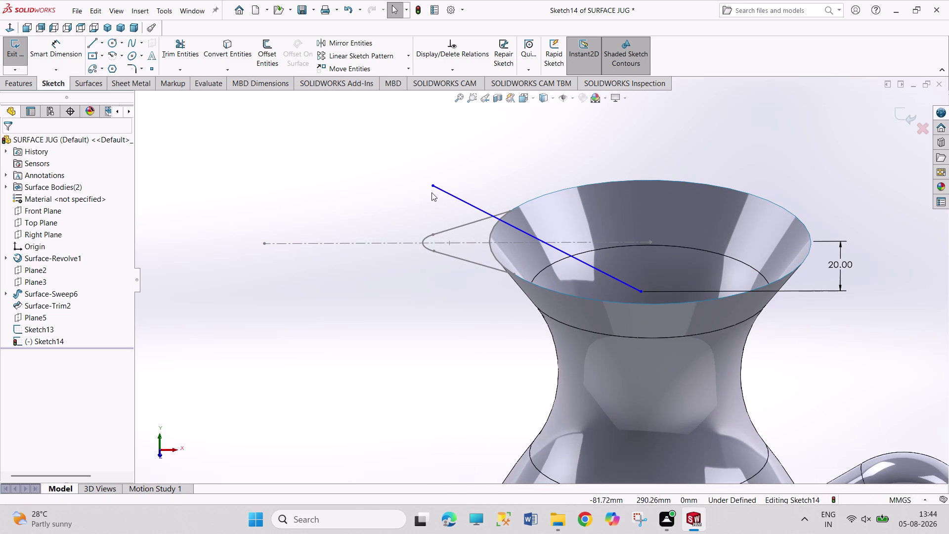
click(431, 187)
click(425, 245)
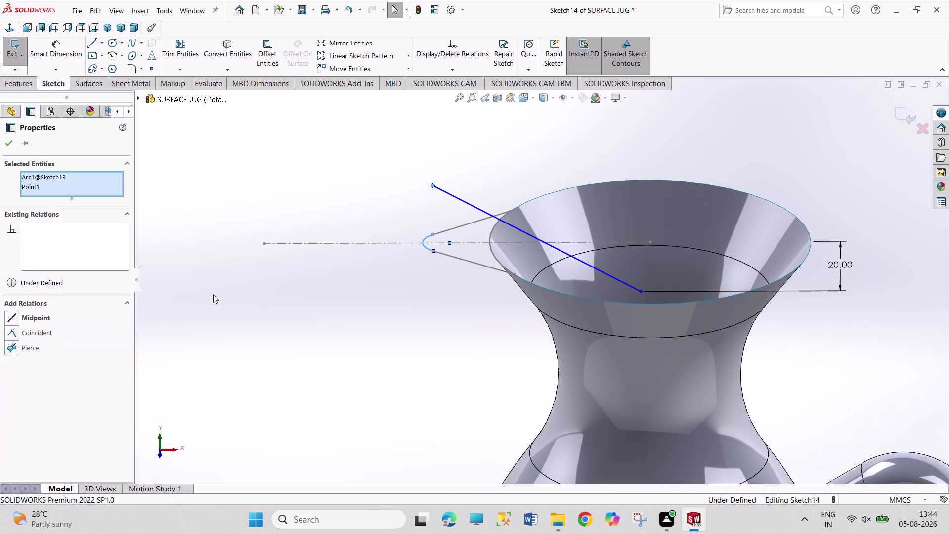
click(28, 347)
click(142, 334)
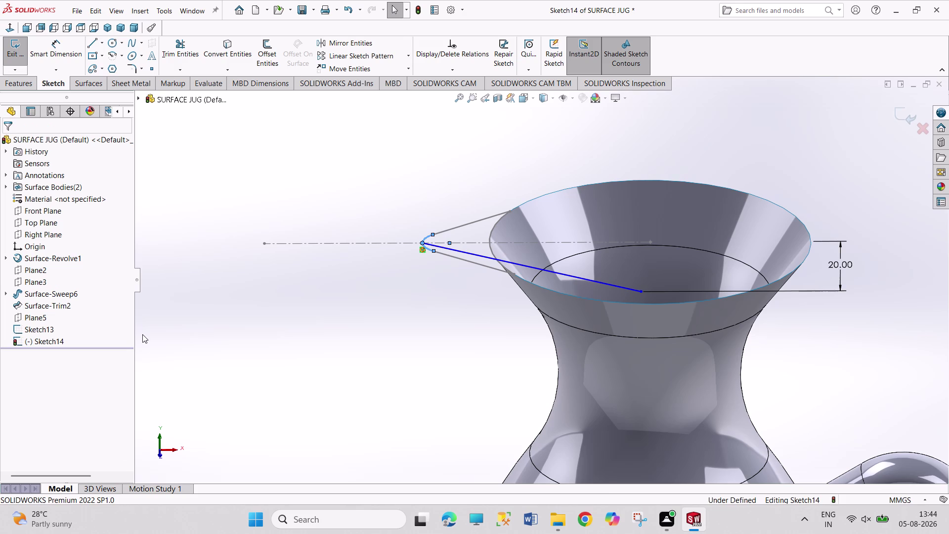
Orbit around the jug neck to check the path line, then exit Sketch14.
middle_drag(396, 309, 382, 364)
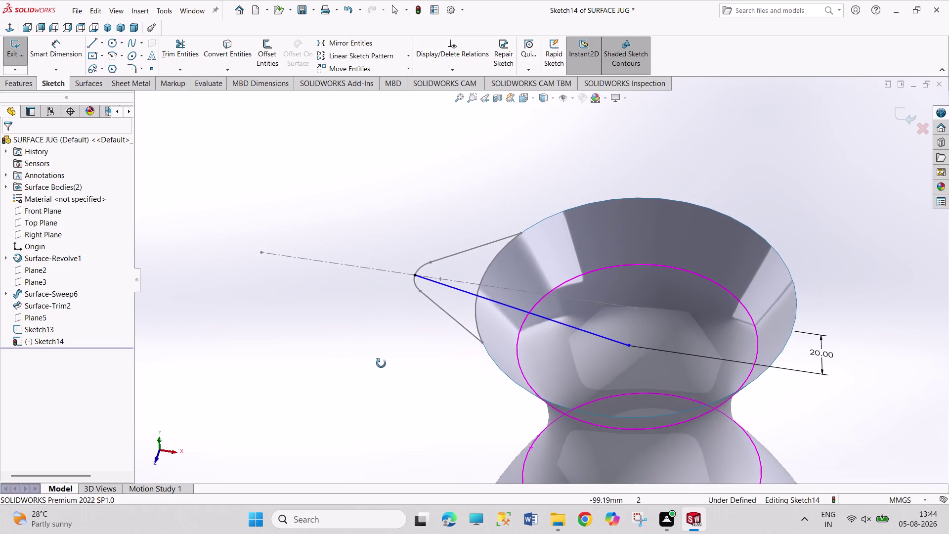
middle_drag(381, 364, 382, 364)
middle_drag(383, 364, 387, 355)
middle_drag(397, 346, 412, 225)
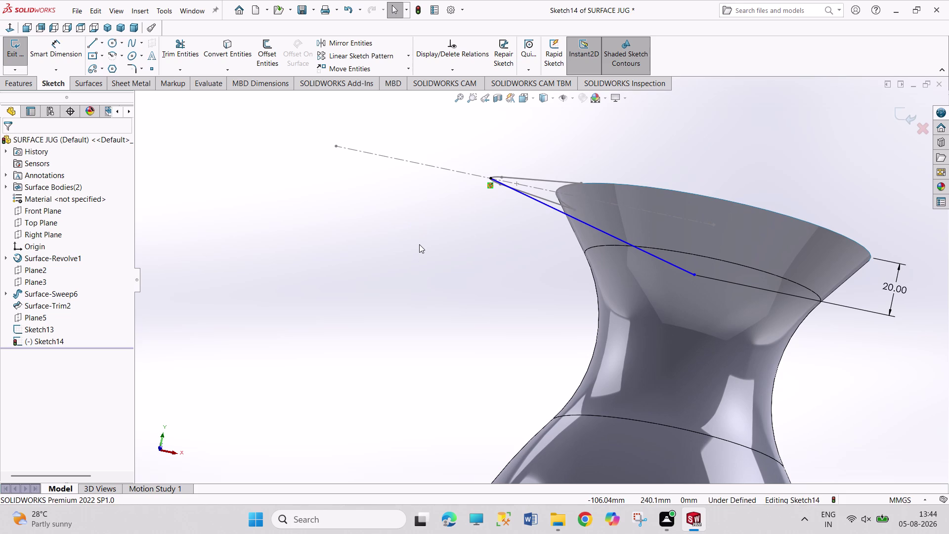
right_click(419, 244)
click(385, 237)
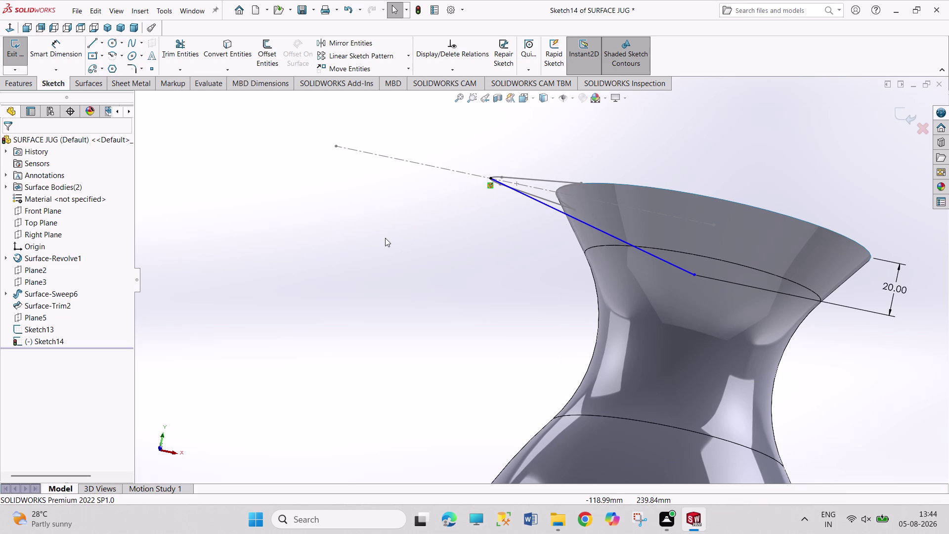
middle_drag(390, 235, 366, 379)
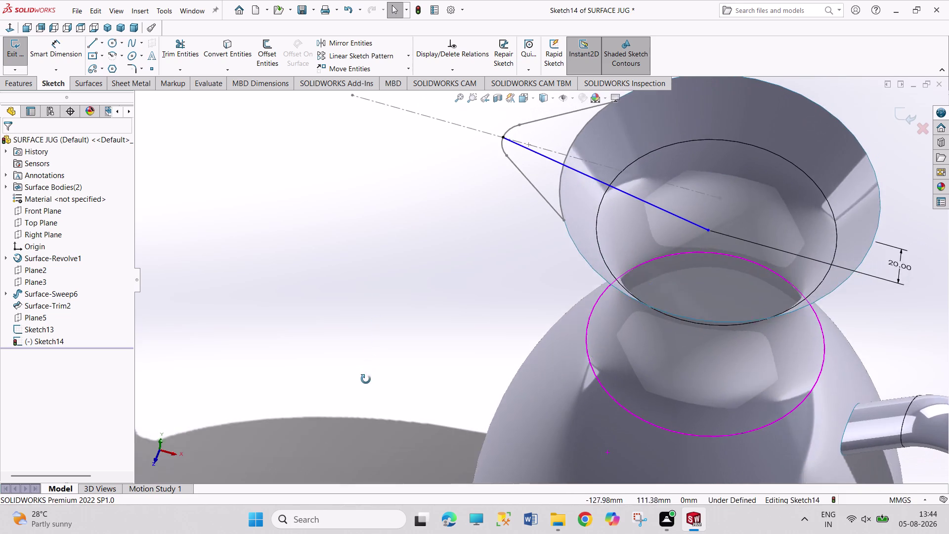
middle_drag(365, 378, 370, 377)
scroll(up, 3)
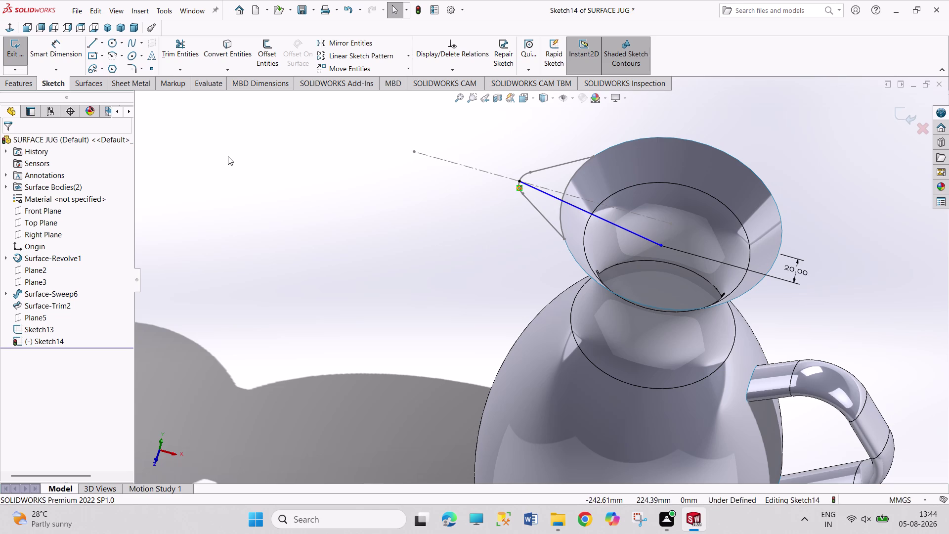
middle_drag(325, 161, 329, 95)
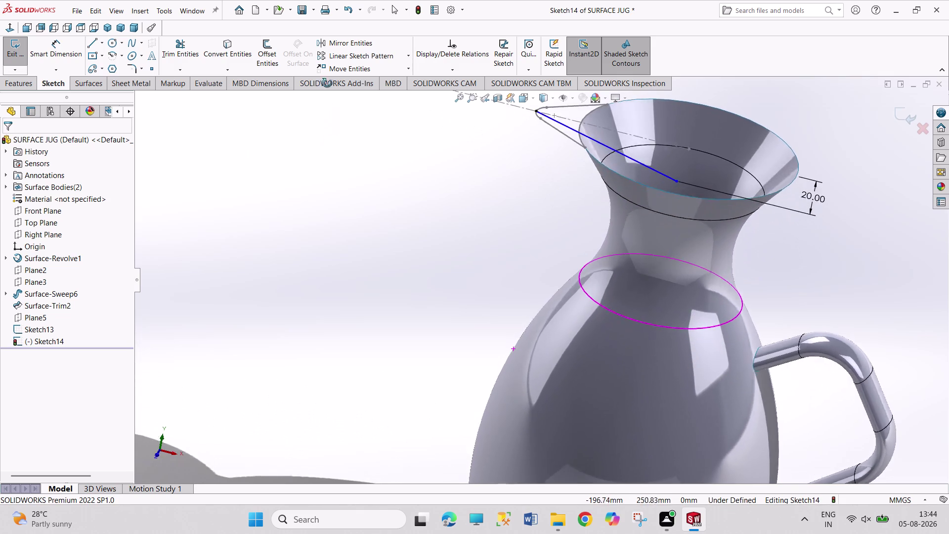
middle_drag(329, 95, 296, 40)
middle_drag(522, 271, 565, 213)
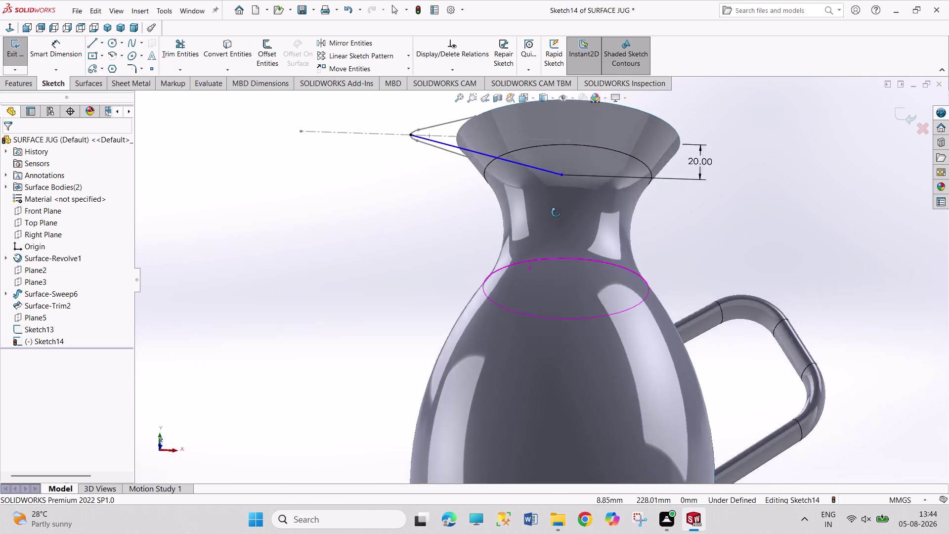
middle_drag(564, 213, 549, 254)
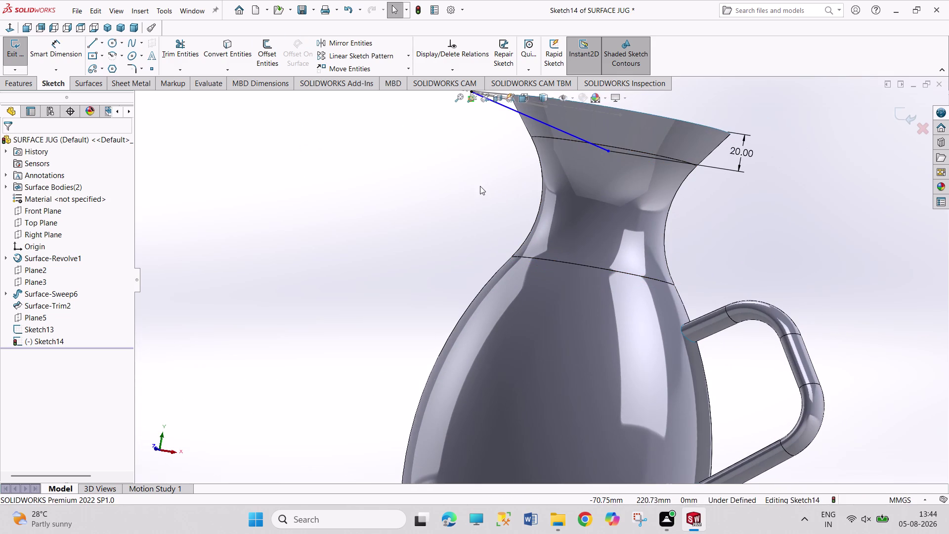
click(8, 51)
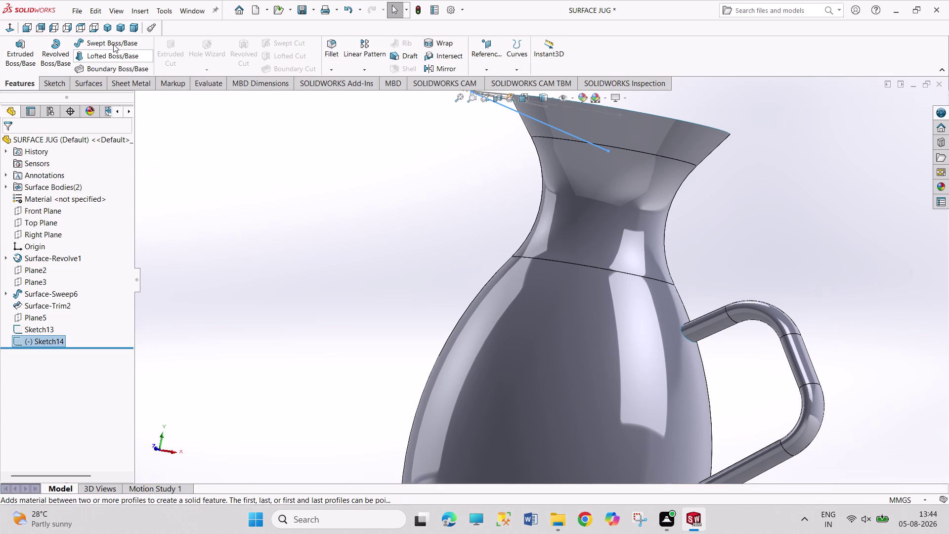
click(86, 86)
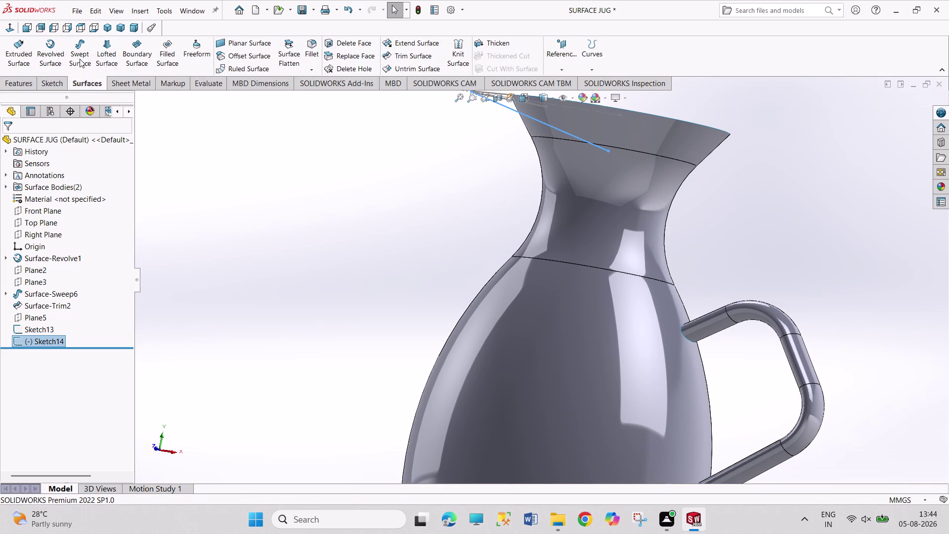
Create a swept surface using Sketch13 as profile and Sketch14 as path, replacing the wrong profile pick.
click(80, 59)
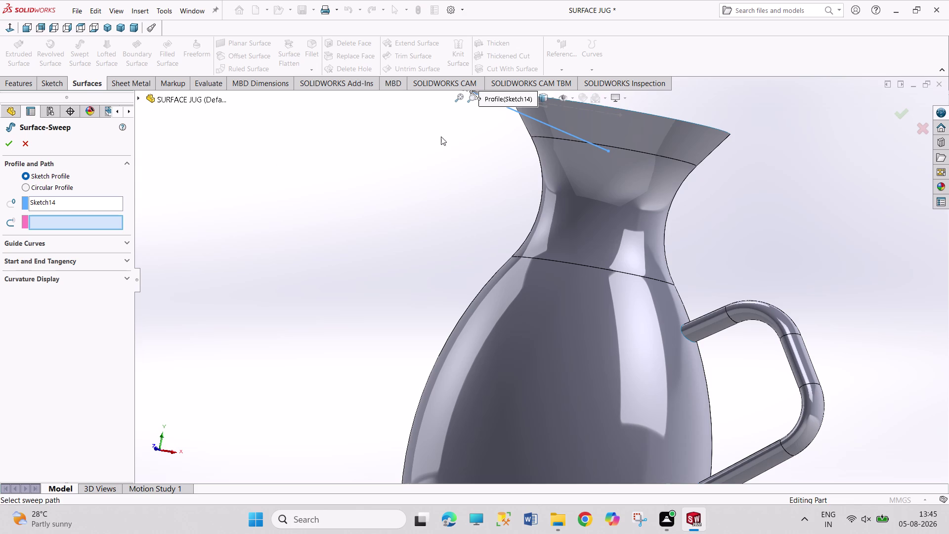
scroll(up, 3)
scroll(down, 3)
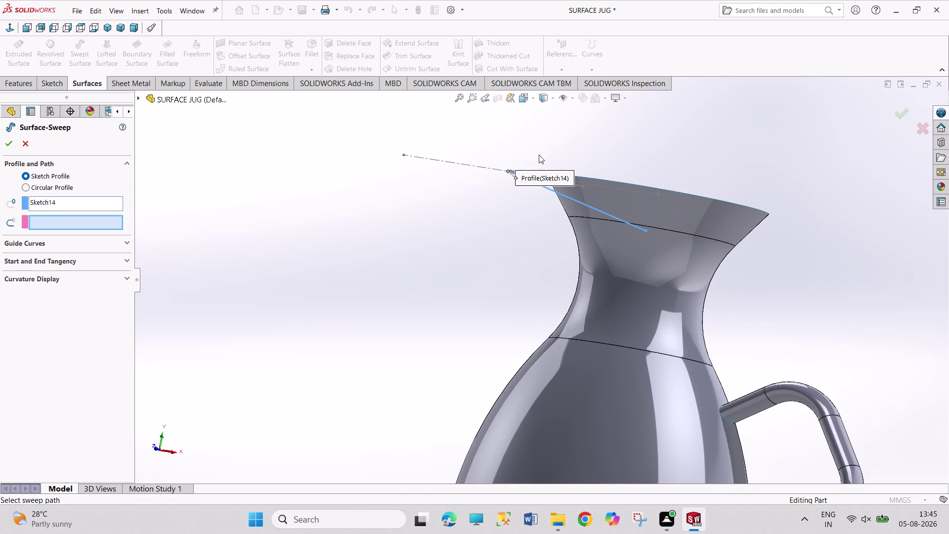
right_click(65, 201)
click(82, 206)
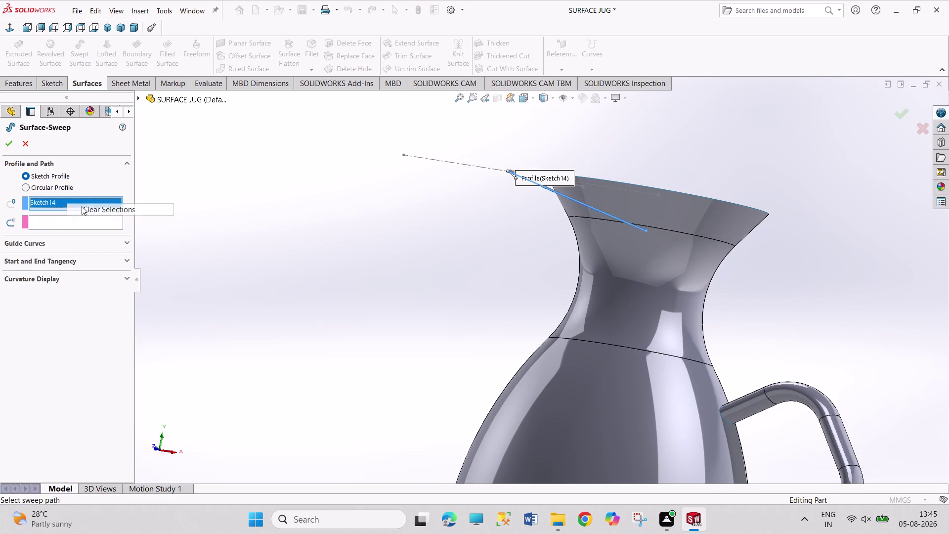
middle_drag(537, 142, 532, 188)
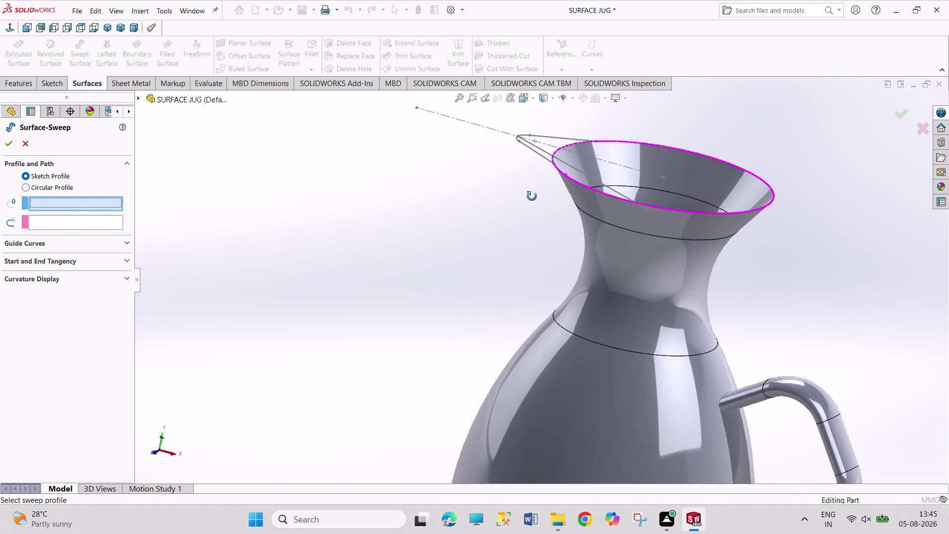
middle_drag(532, 189, 532, 213)
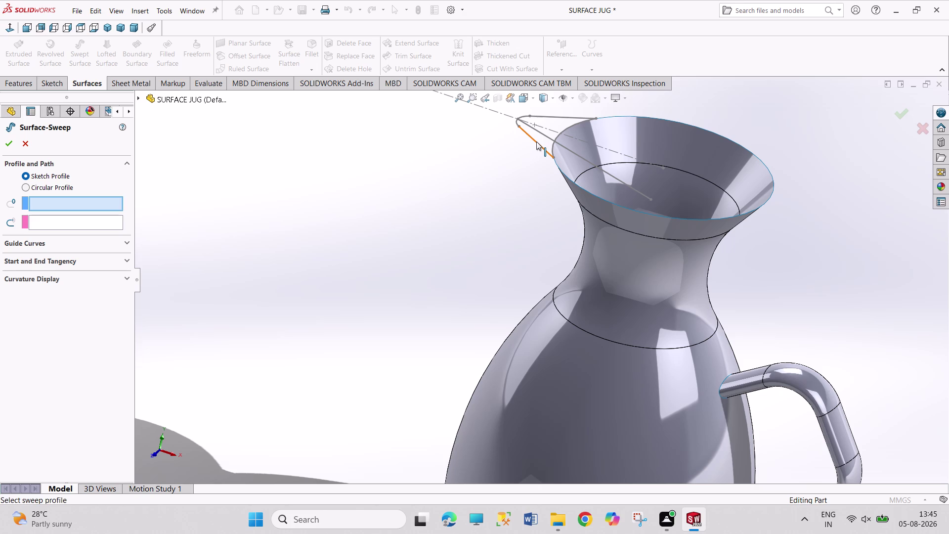
click(537, 142)
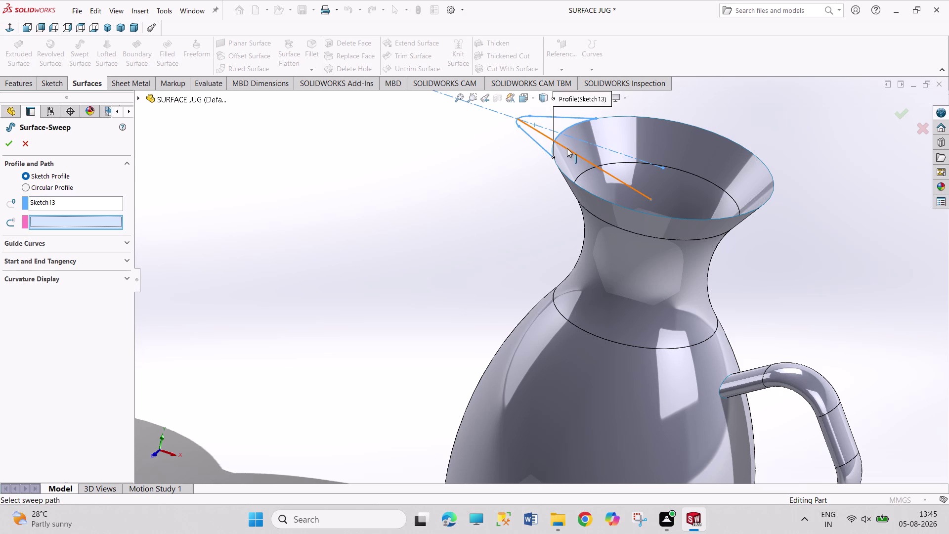
click(567, 149)
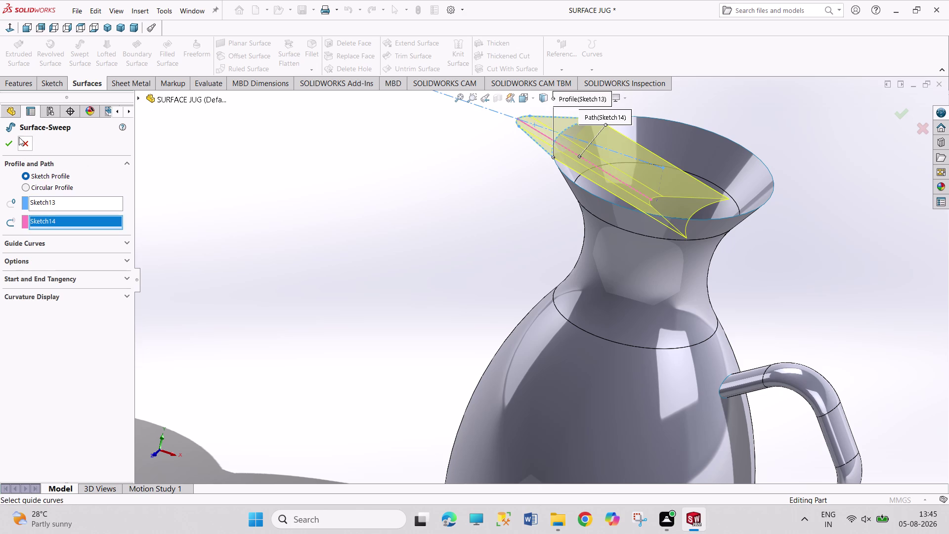
click(14, 143)
click(265, 196)
middle_drag(293, 206, 274, 231)
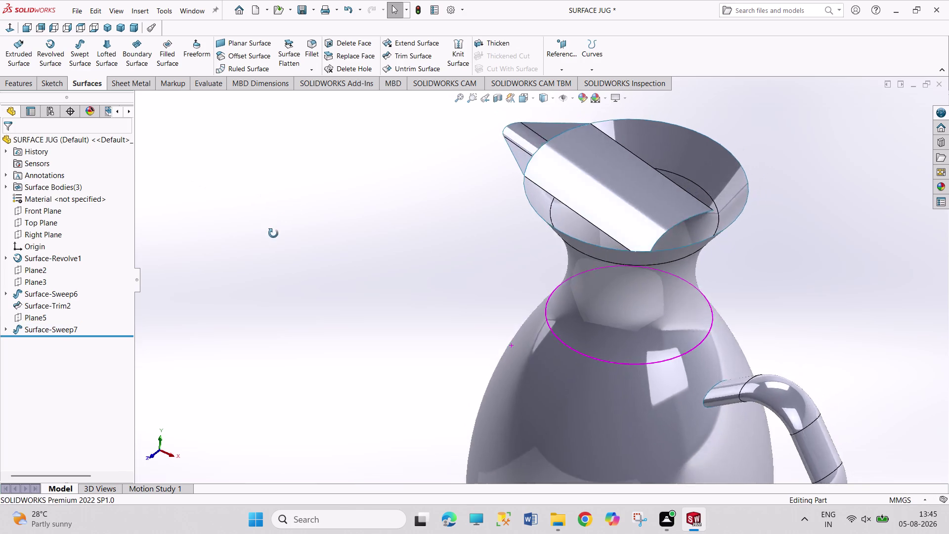
Start a mutual Trim Surface and box-select all three jug surfaces.
middle_drag(274, 230, 273, 300)
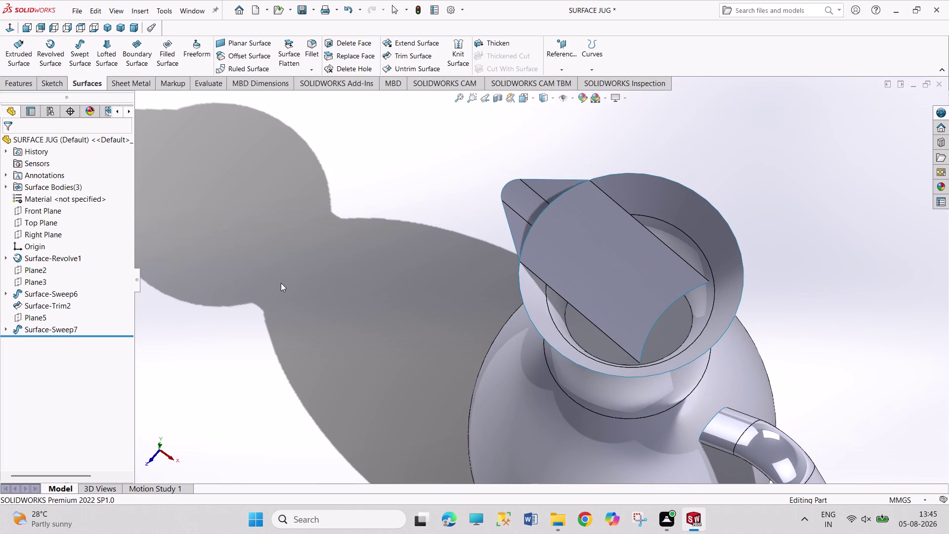
scroll(down, 3)
scroll(up, 3)
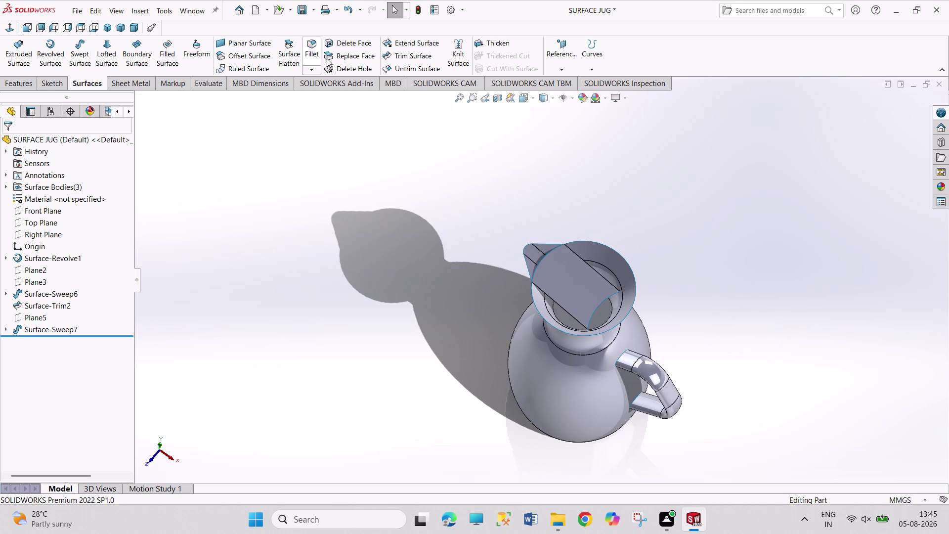
click(409, 56)
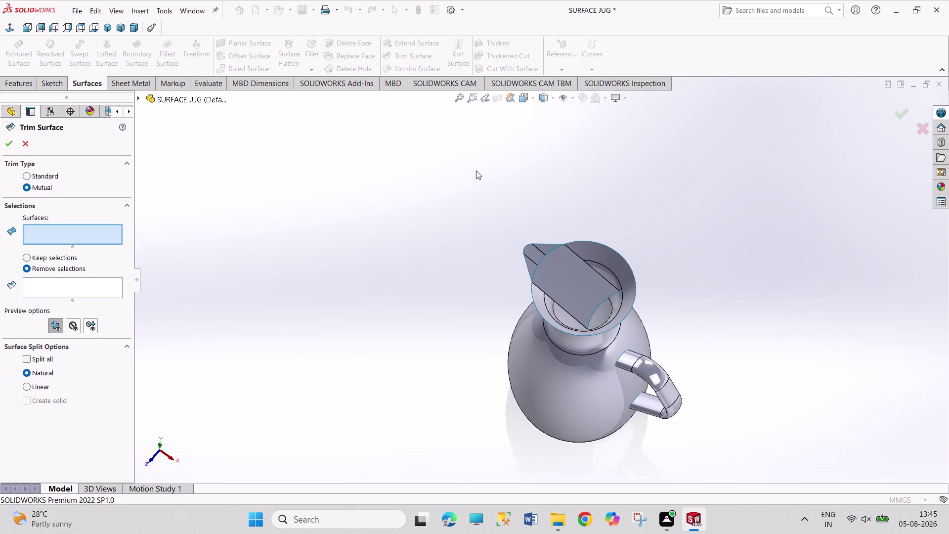
drag(476, 170, 702, 461)
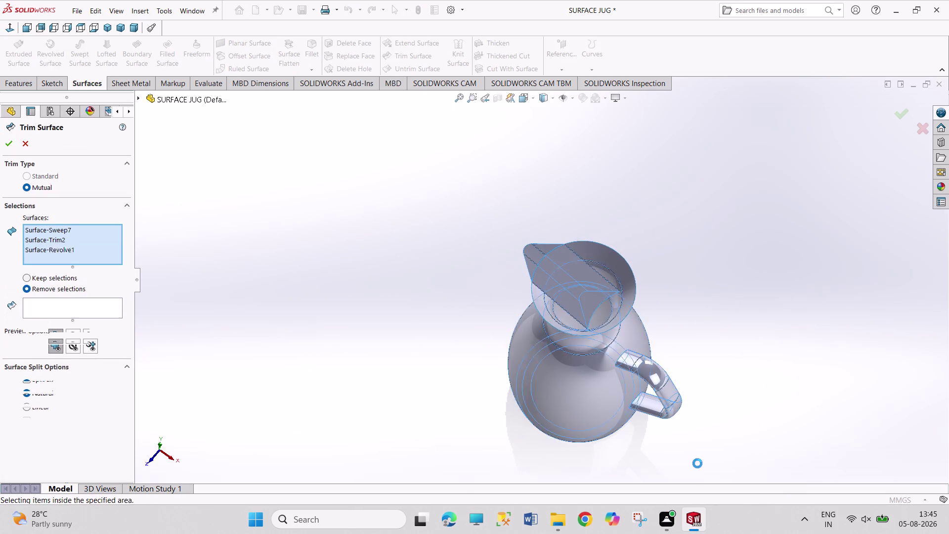
Remove the excess spout piece and the jug wall inside the spout, then confirm.
click(75, 308)
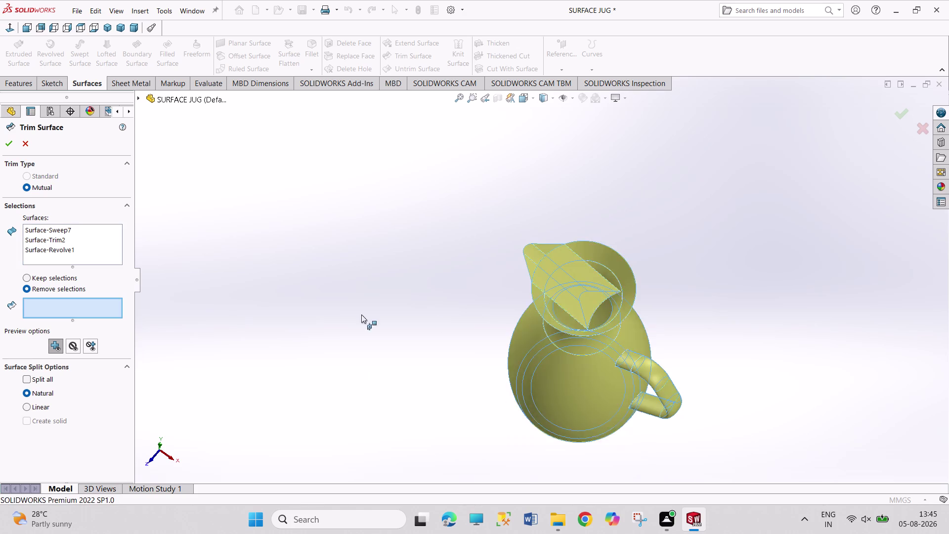
scroll(down, 3)
click(420, 326)
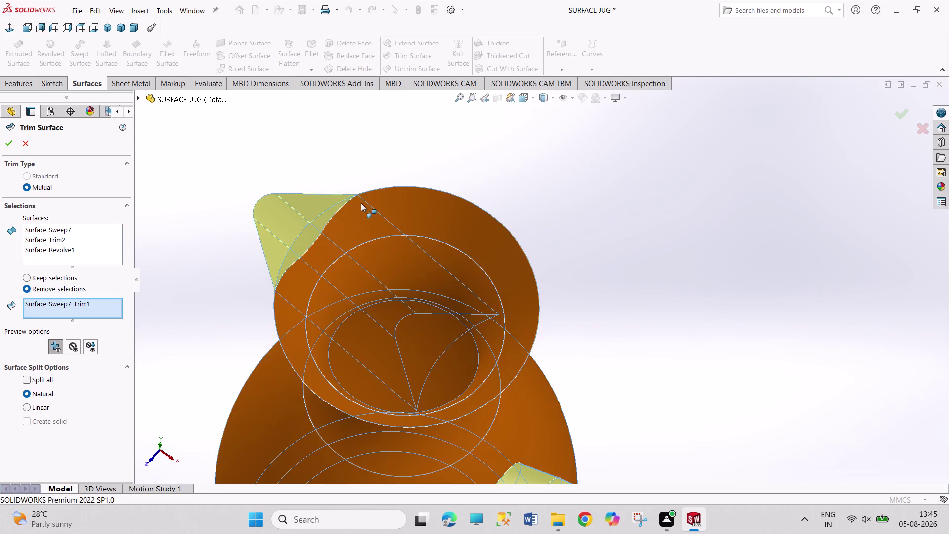
click(308, 236)
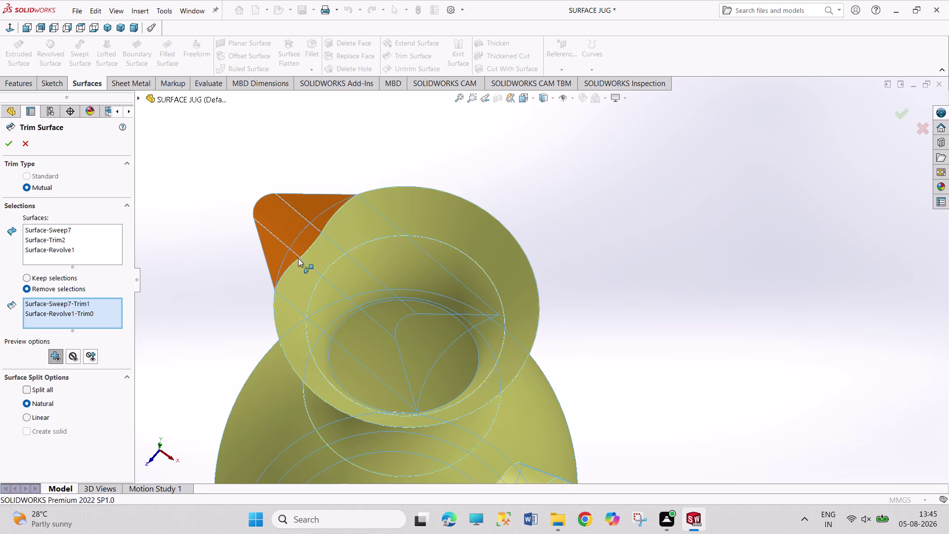
scroll(up, 3)
scroll(up, 3)
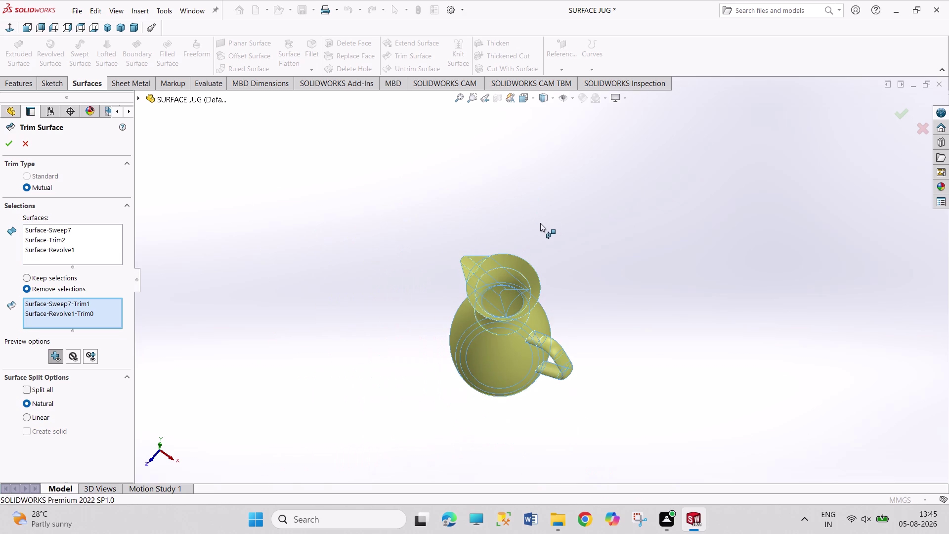
scroll(down, 3)
click(0, 144)
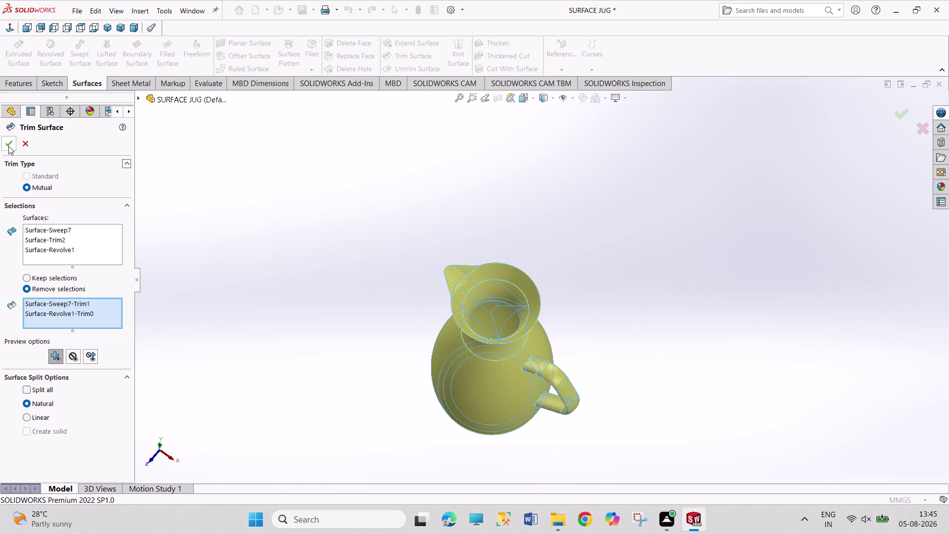
click(8, 145)
scroll(down, 3)
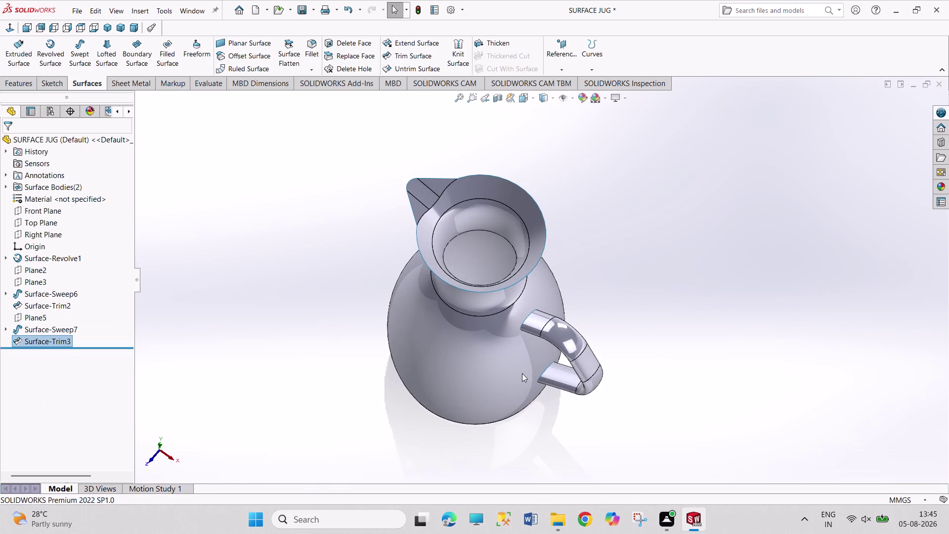
scroll(down, 3)
middle_drag(625, 267, 586, 177)
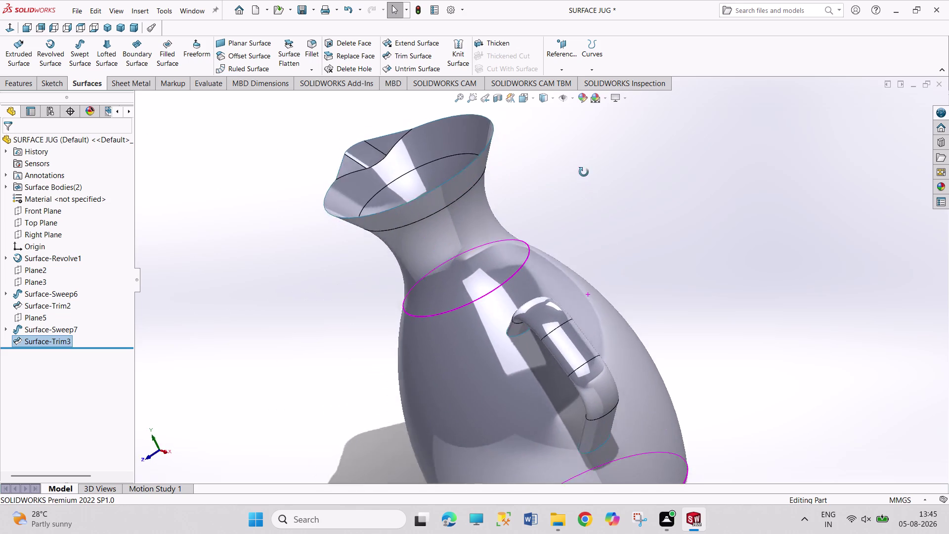
middle_drag(586, 177, 618, 235)
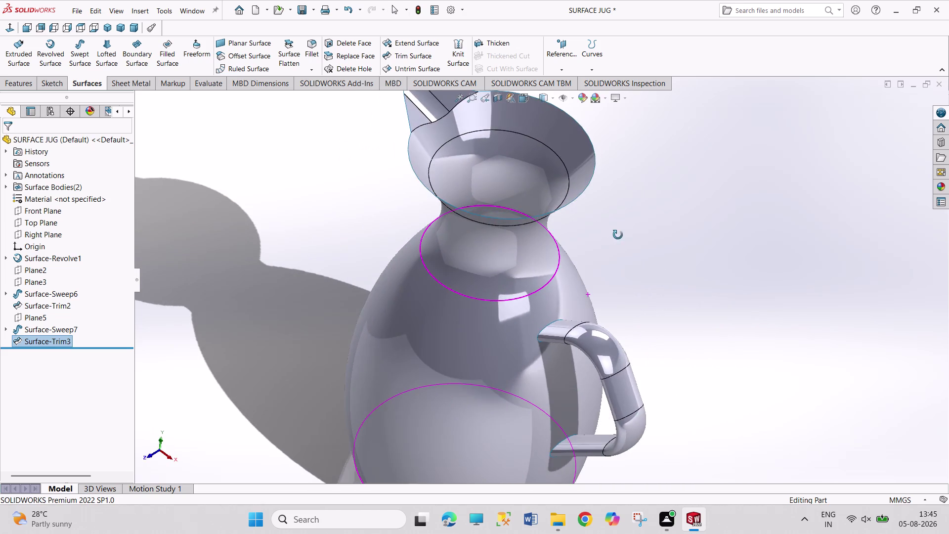
middle_drag(618, 235, 663, 373)
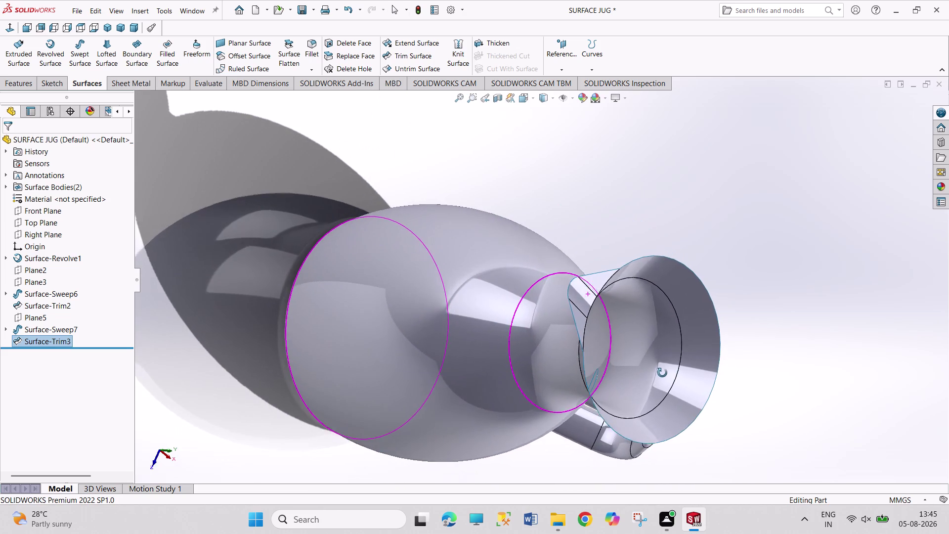
middle_drag(663, 373, 614, 369)
middle_drag(678, 312, 659, 242)
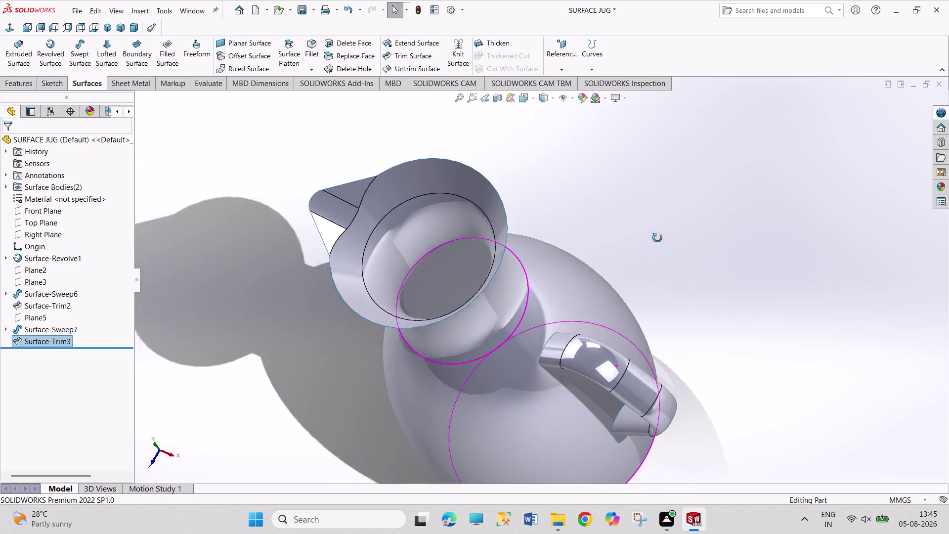
middle_drag(658, 242, 664, 188)
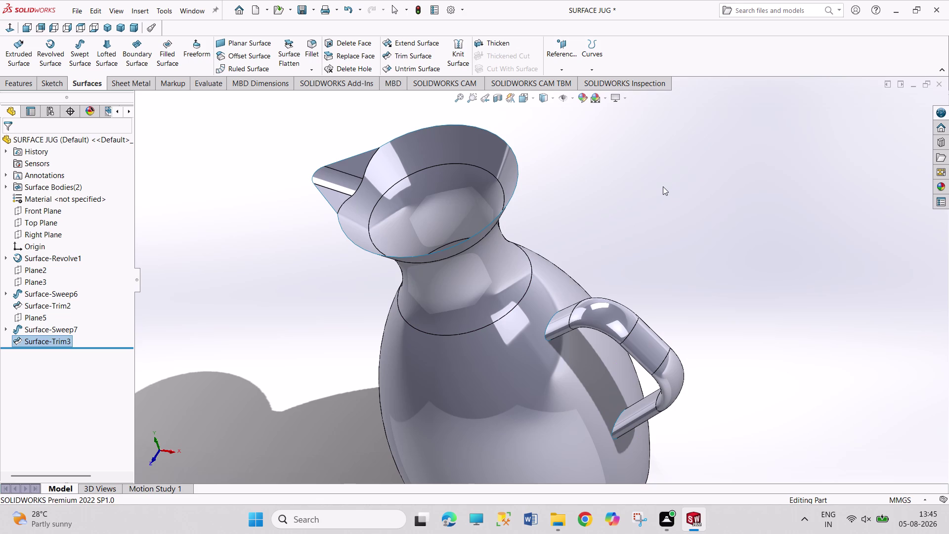
key(ctrl+z)
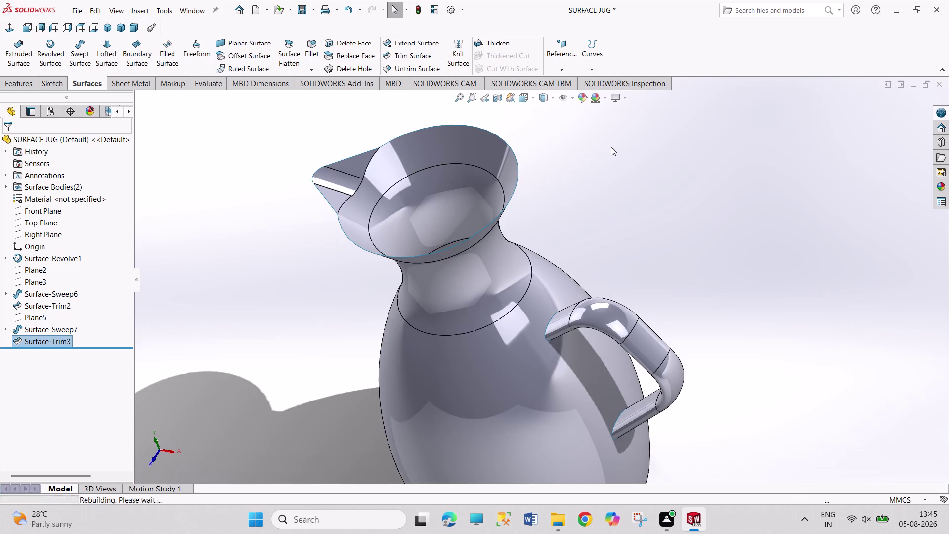
Undo Surface-Trim3 and Surface-Sweep7 and reopen the spout path sketch.
middle_drag(575, 245, 593, 189)
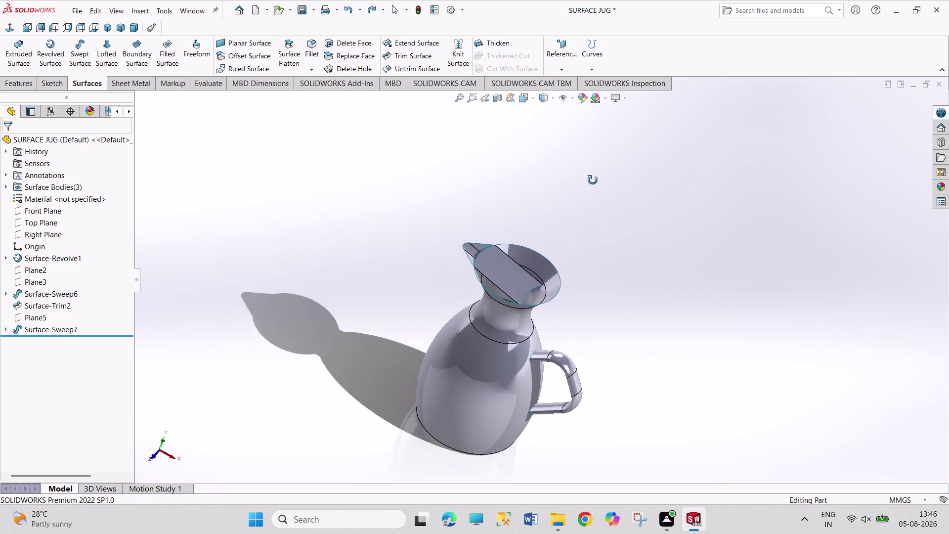
middle_drag(593, 190, 595, 157)
key(ctrl+z)
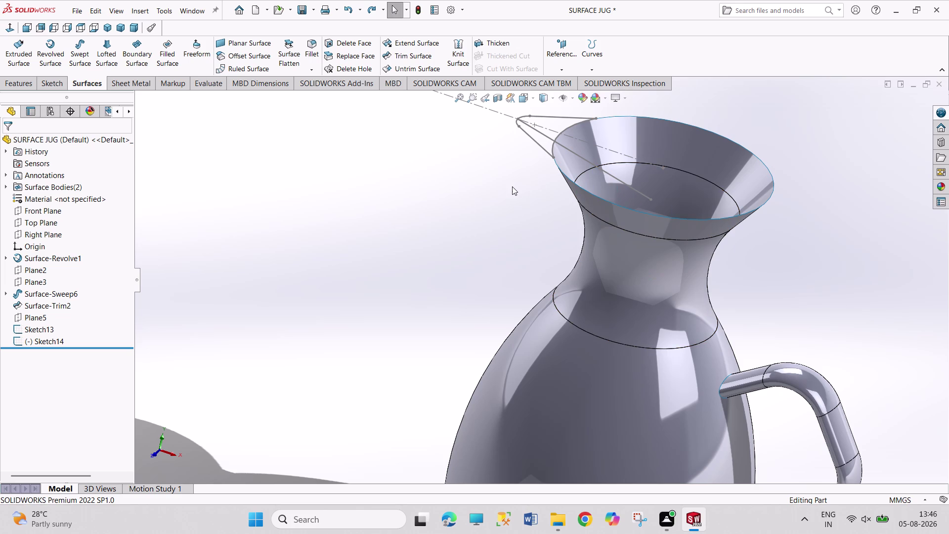
key(ctrl+z)
Delete the slanted path line from Sketch14, confirming removal of its dimension.
middle_drag(454, 180, 455, 181)
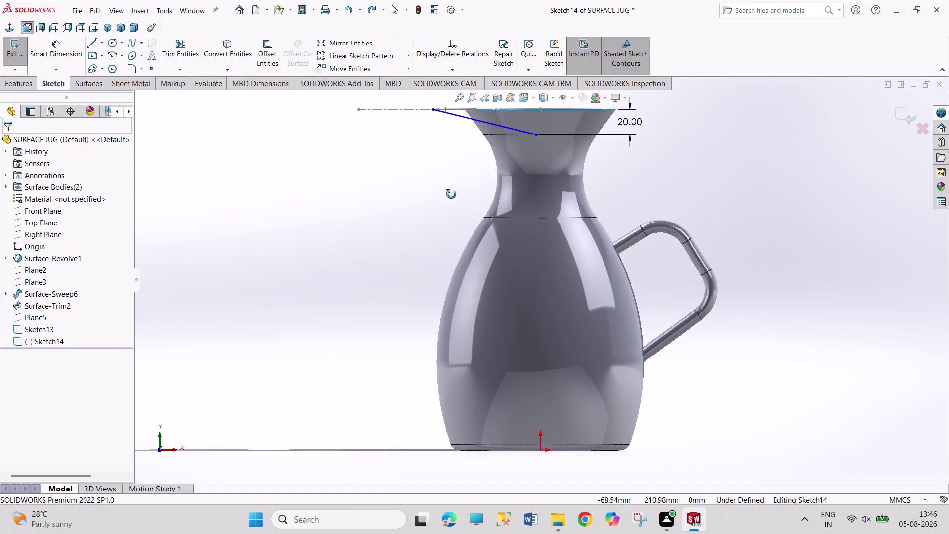
middle_drag(454, 182, 446, 289)
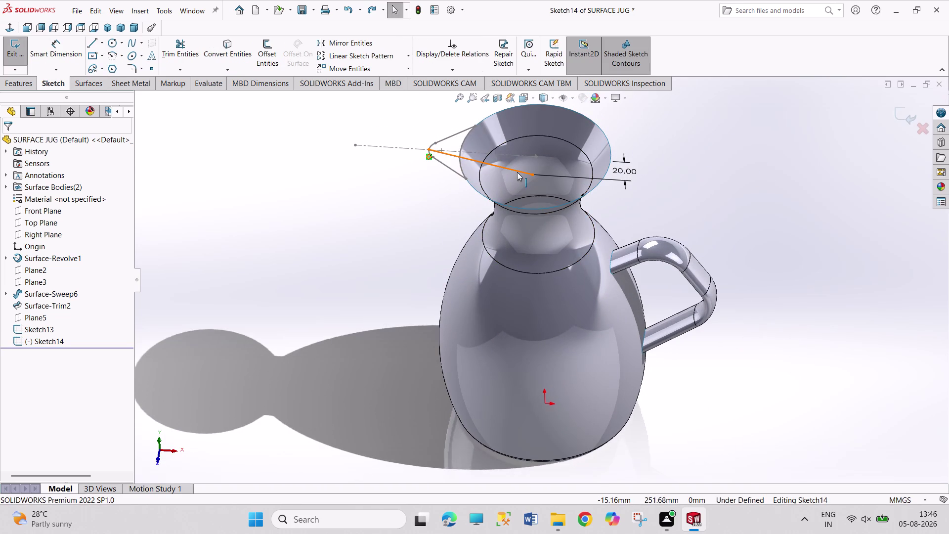
right_click(517, 172)
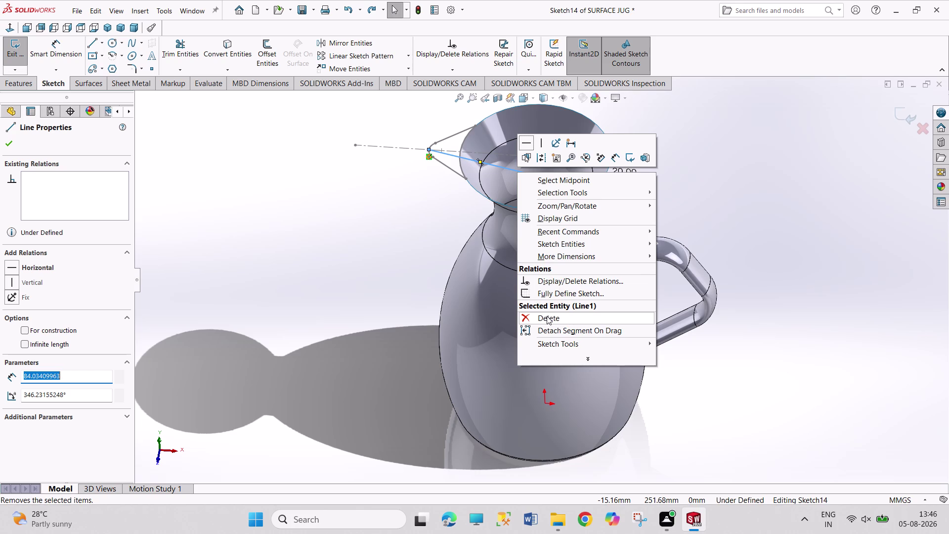
click(547, 316)
click(423, 254)
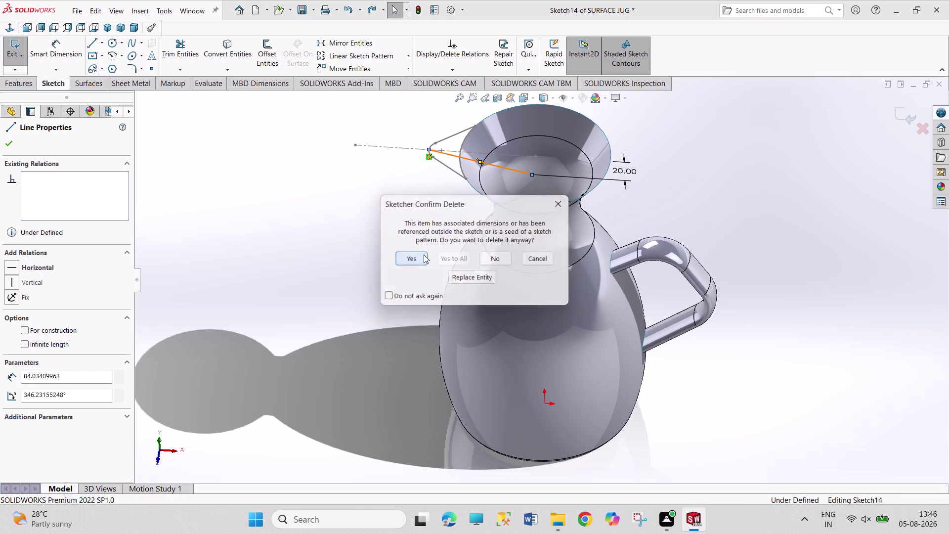
click(107, 27)
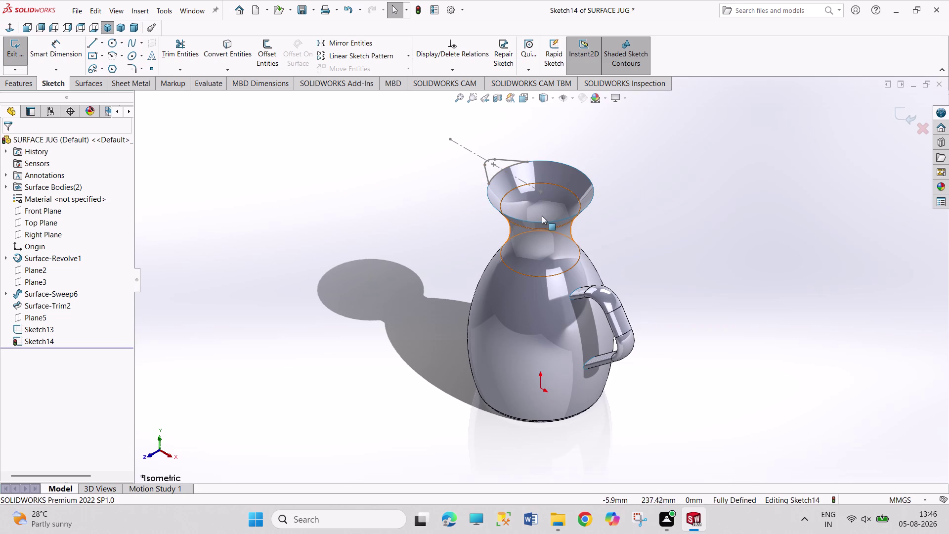
Zoom in on the jug's 90 mm neck circle, then exit Sketch14.
scroll(down, 3)
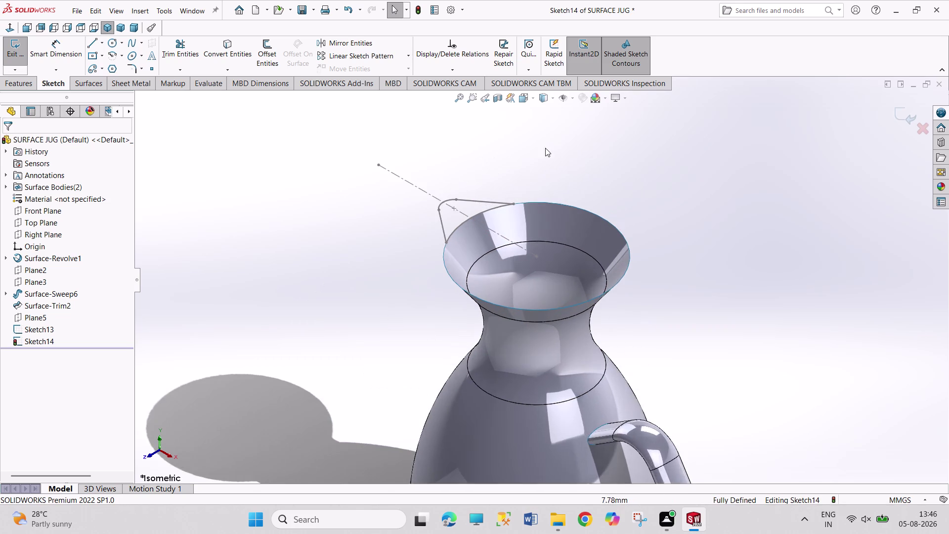
scroll(down, 3)
click(522, 269)
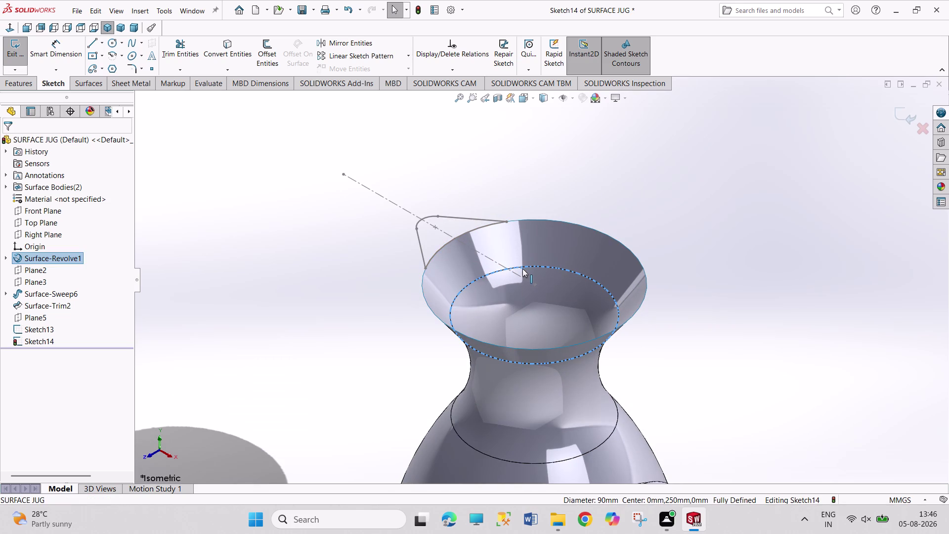
click(225, 48)
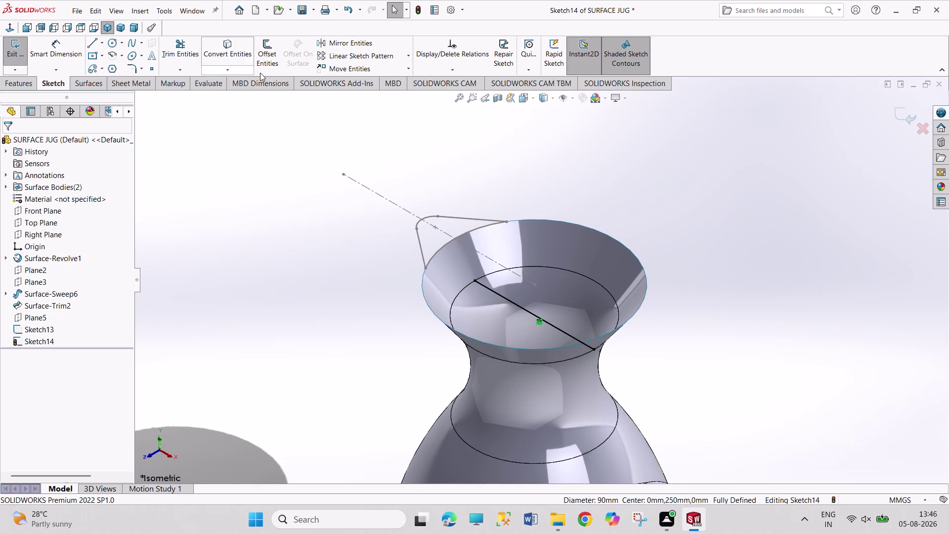
click(519, 124)
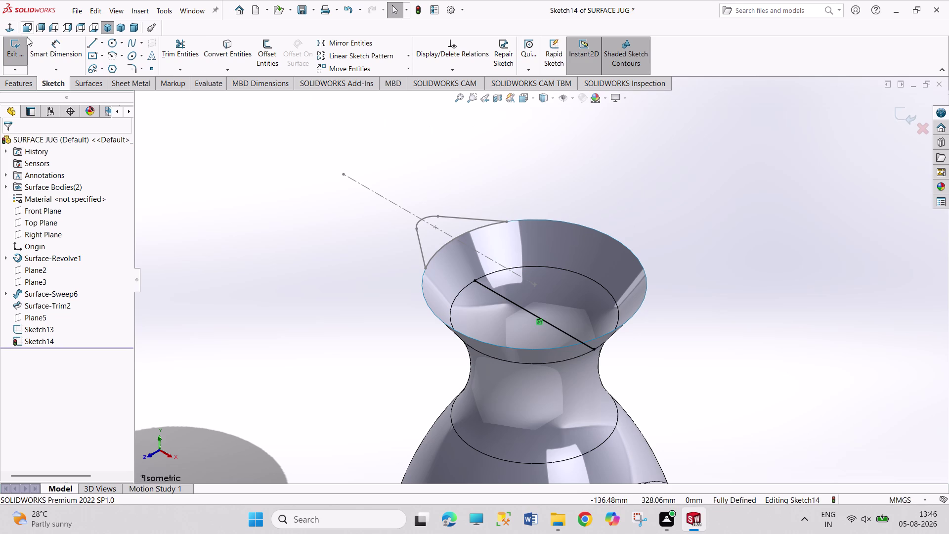
click(19, 69)
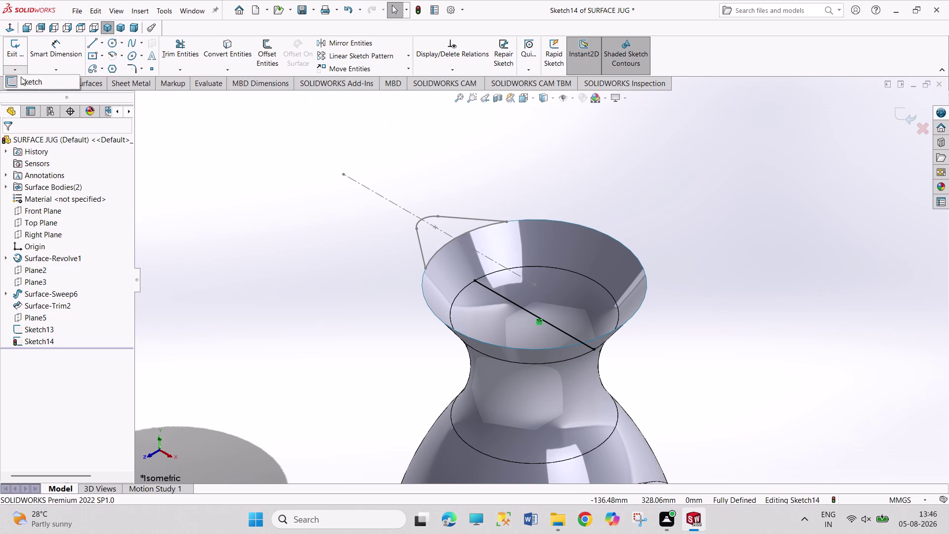
click(22, 78)
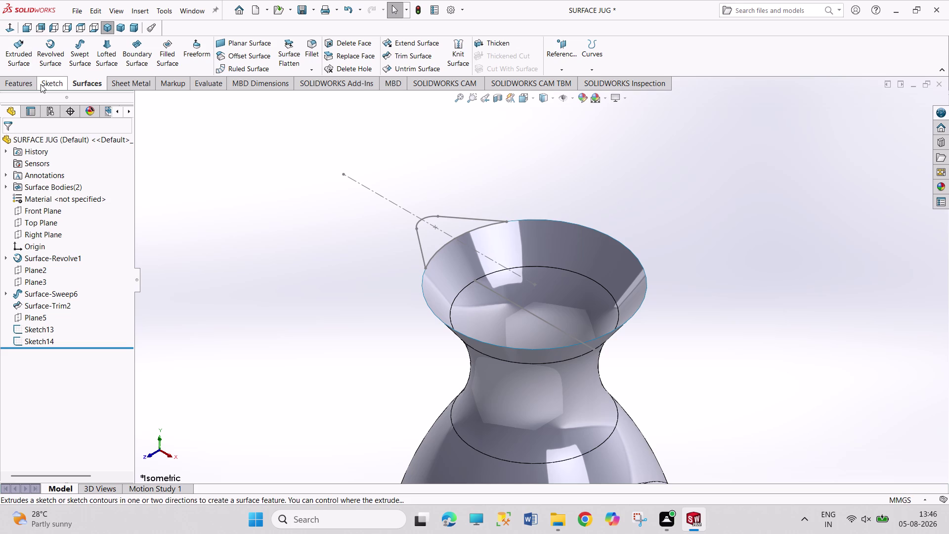
Start a new 3D sketch and draw the first line from the spout rim into the mouth.
click(42, 84)
click(21, 69)
click(39, 93)
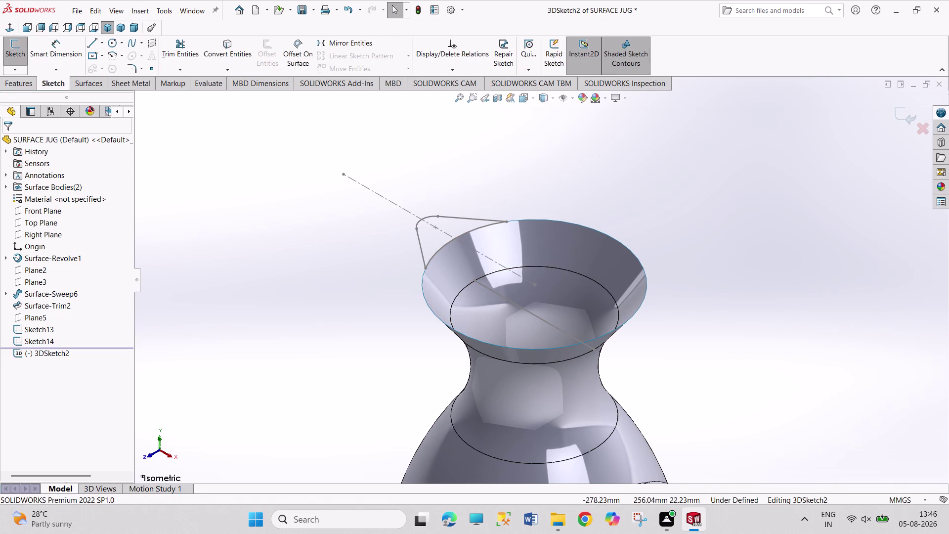
click(92, 45)
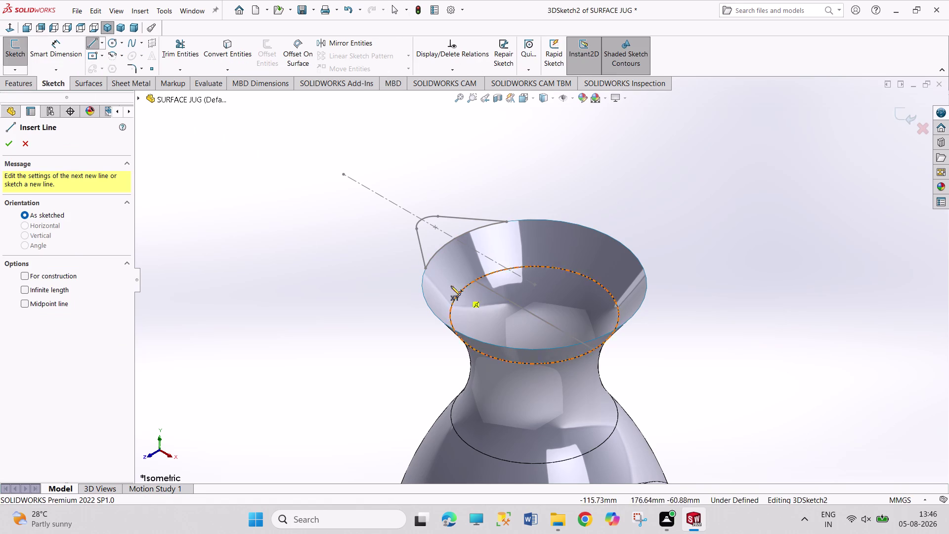
click(425, 268)
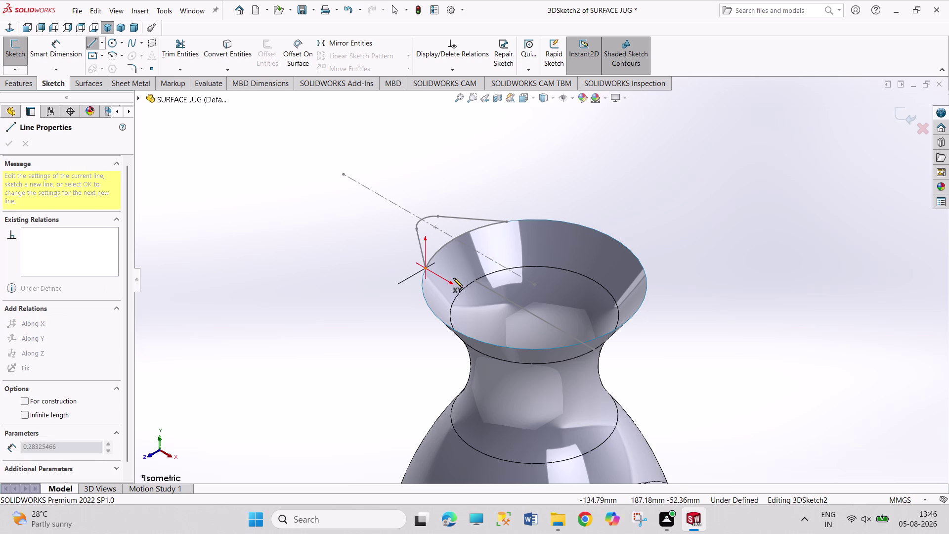
click(475, 280)
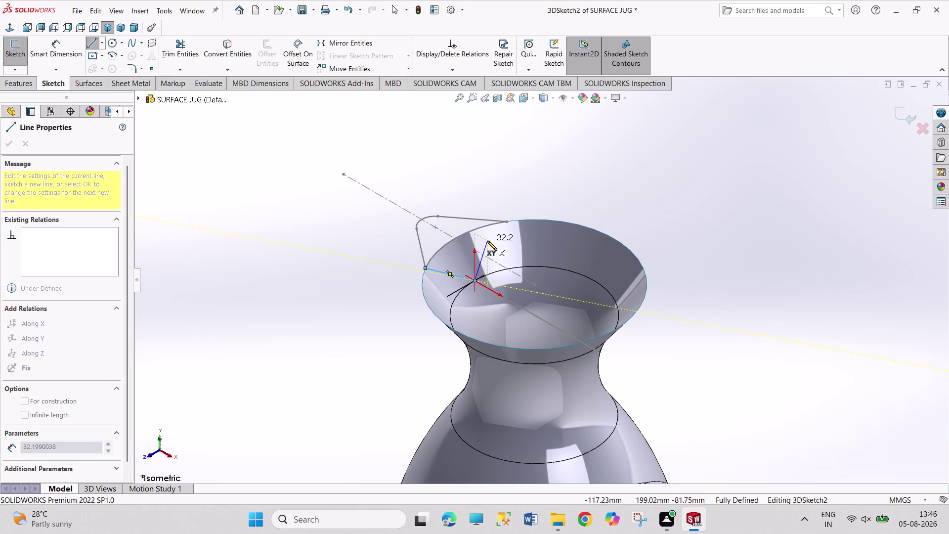
key(Escape)
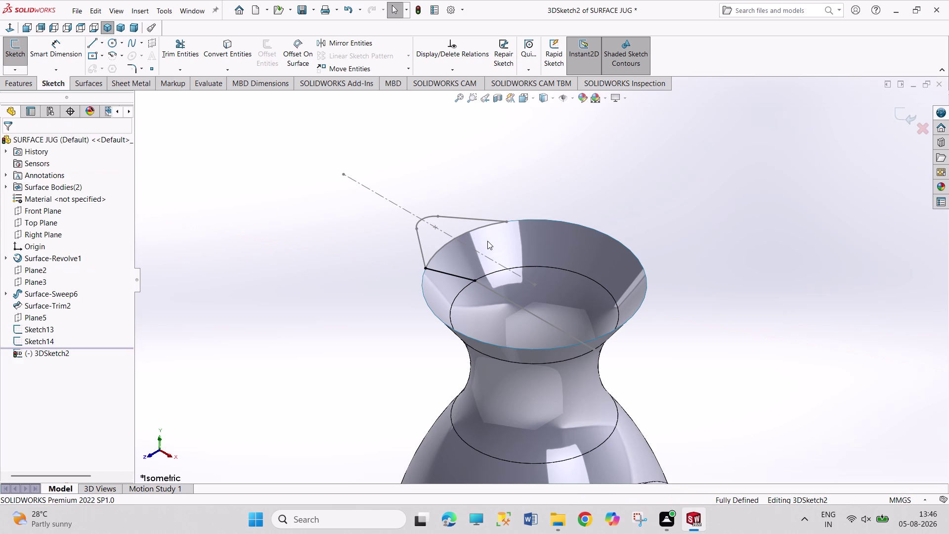
key(ctrl+z)
Draw the second V line from the spout tip into the mouth, then orbit to check both.
right_drag(241, 235, 241, 209)
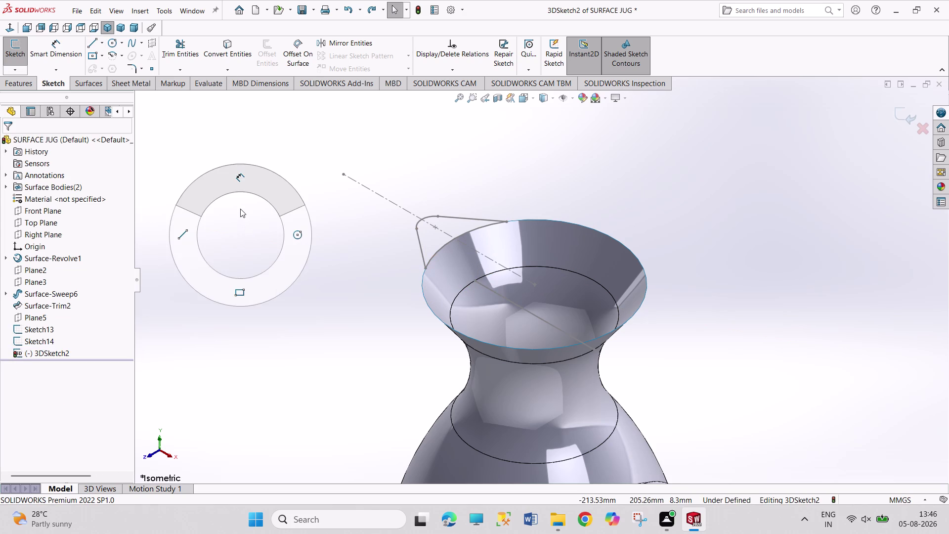
right_drag(241, 209, 159, 242)
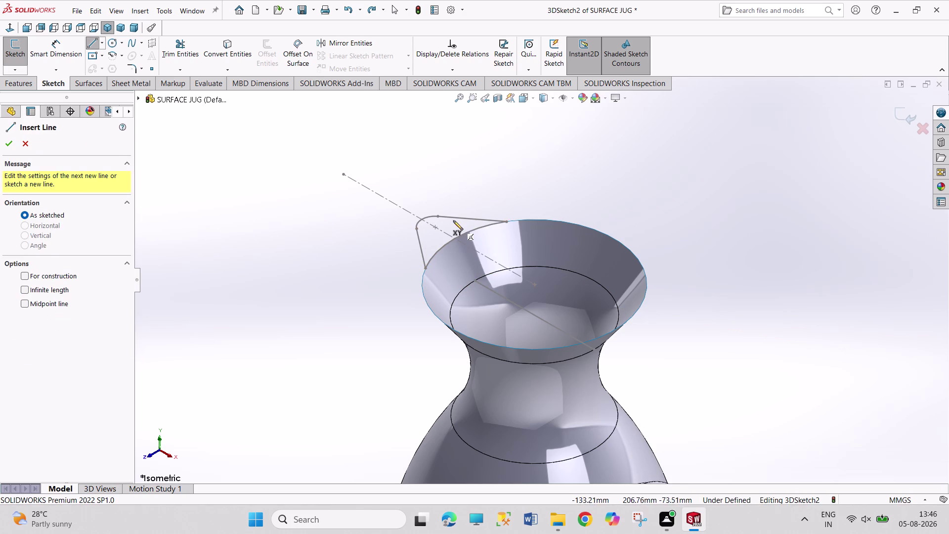
click(436, 216)
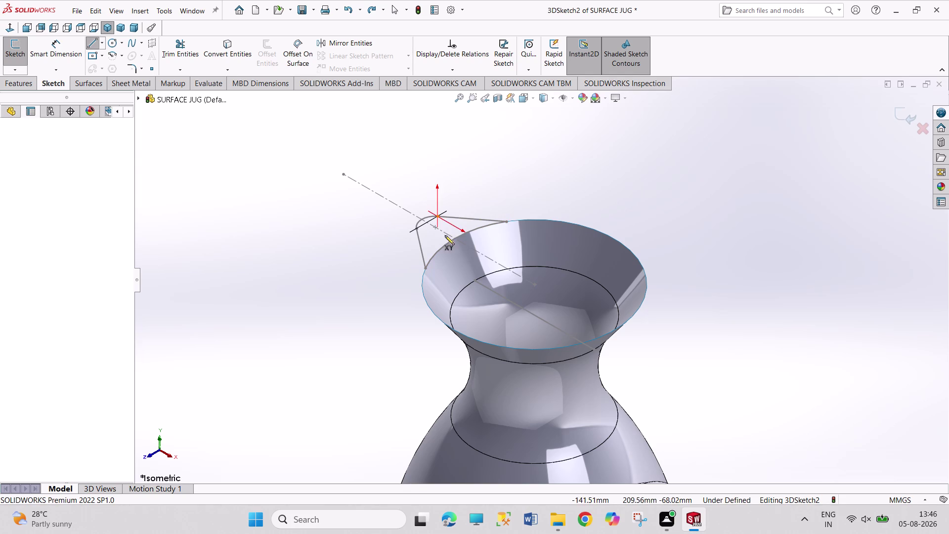
drag(475, 279, 471, 277)
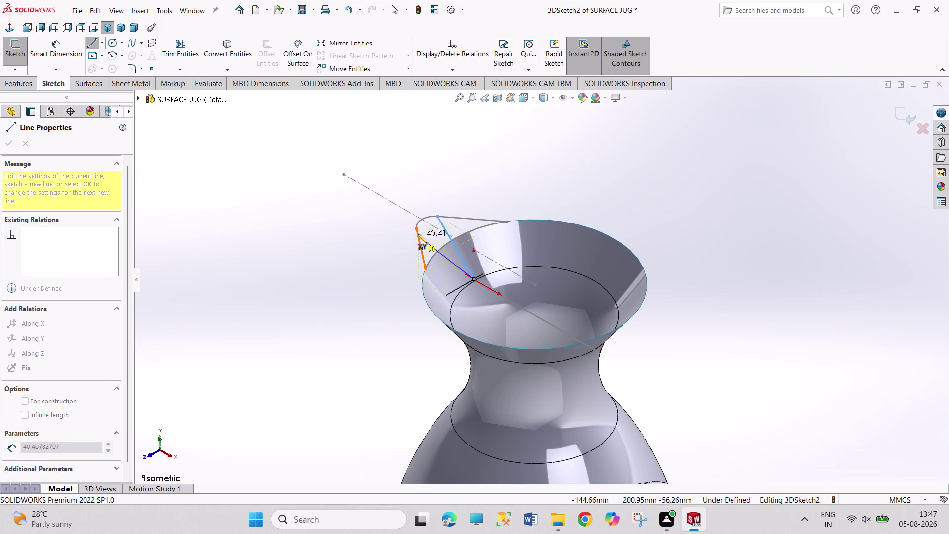
click(417, 228)
right_click(380, 247)
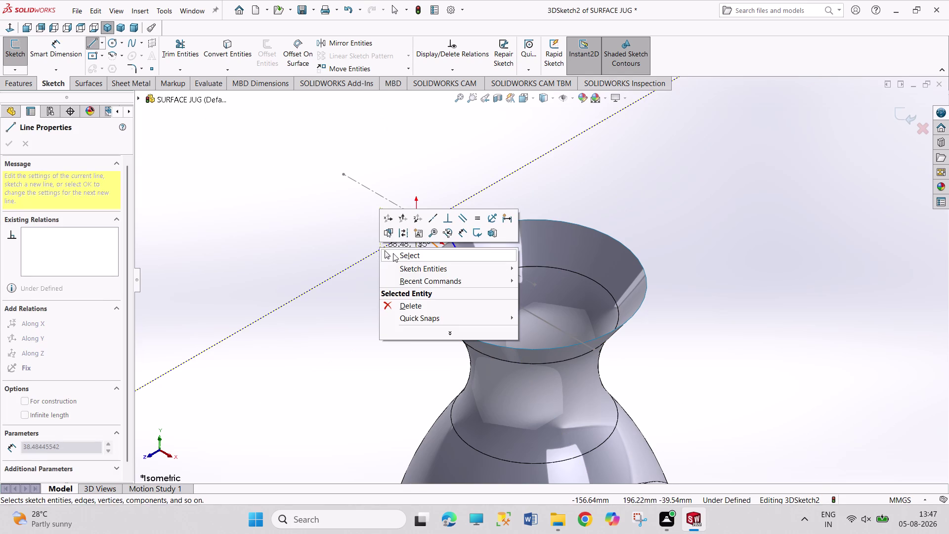
click(393, 253)
middle_drag(448, 194, 438, 275)
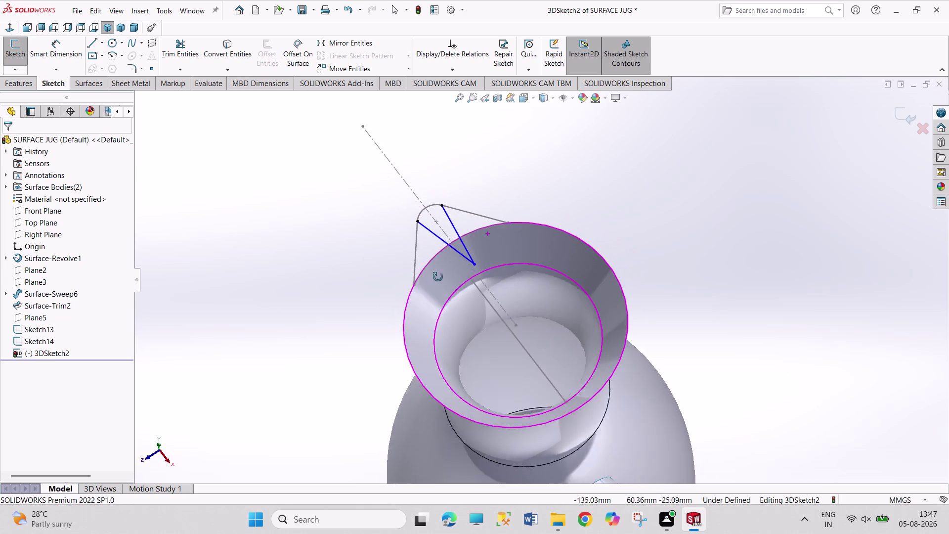
middle_drag(438, 275, 501, 375)
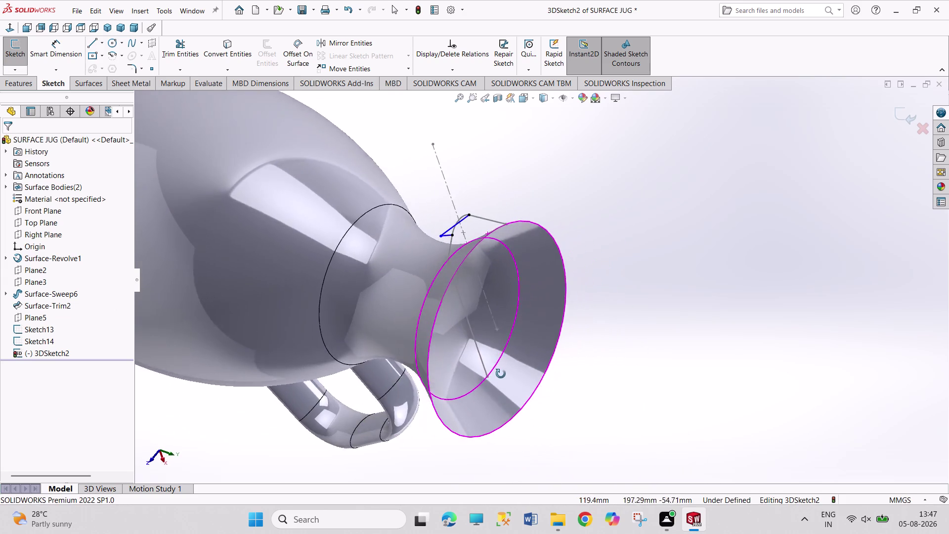
middle_drag(501, 376, 487, 218)
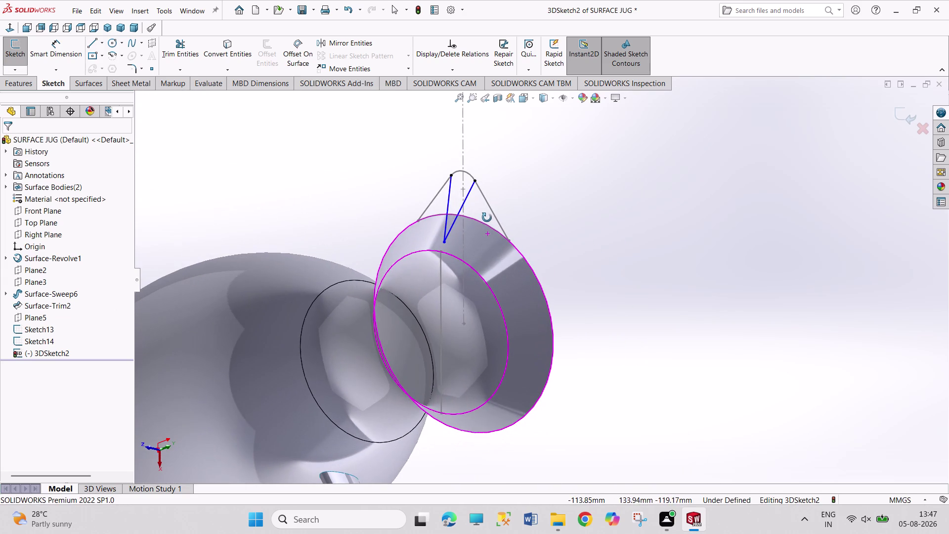
middle_drag(487, 218, 462, 316)
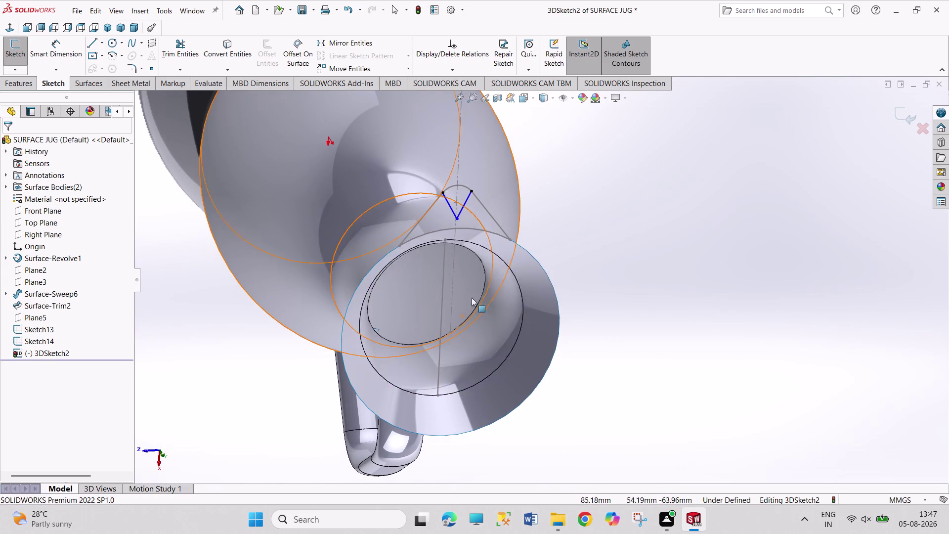
Make the V's meeting point coincident with the Sketch14 end point.
click(456, 218)
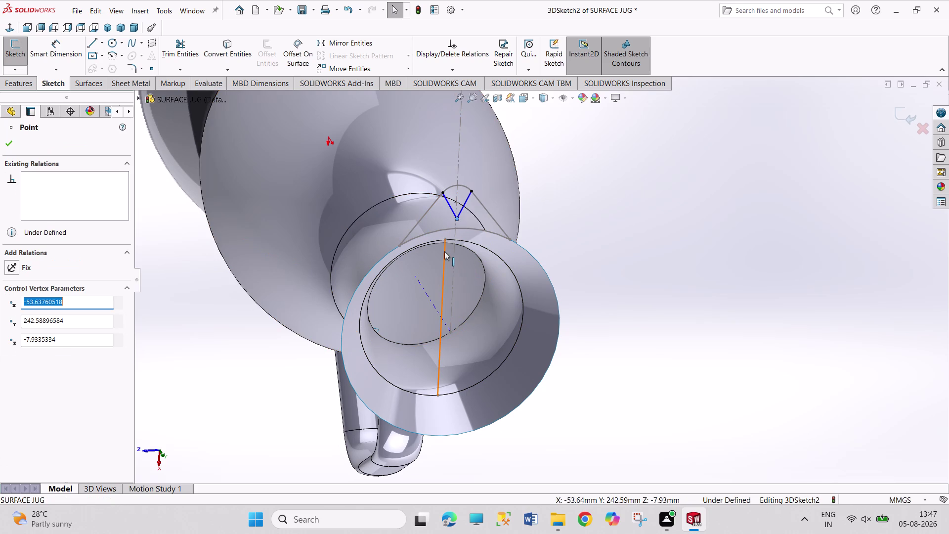
click(446, 239)
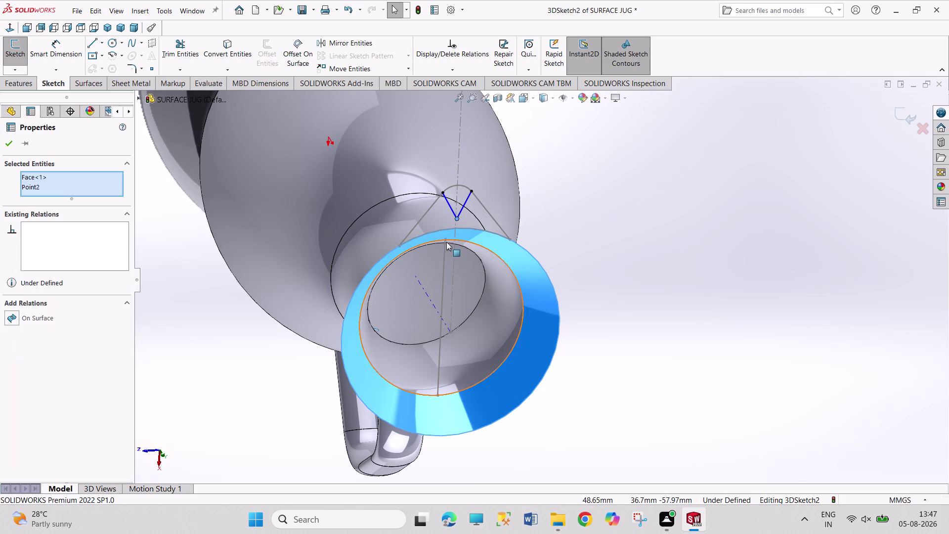
click(648, 261)
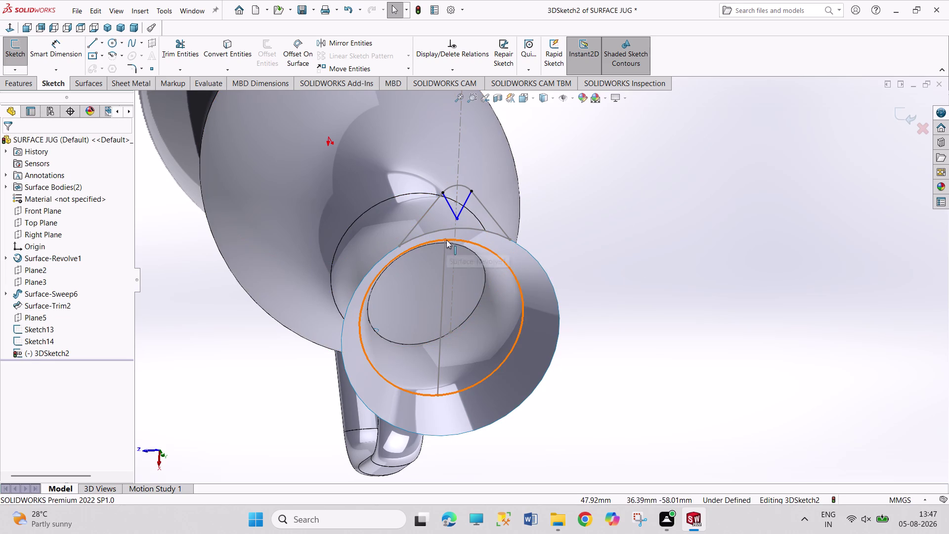
click(445, 239)
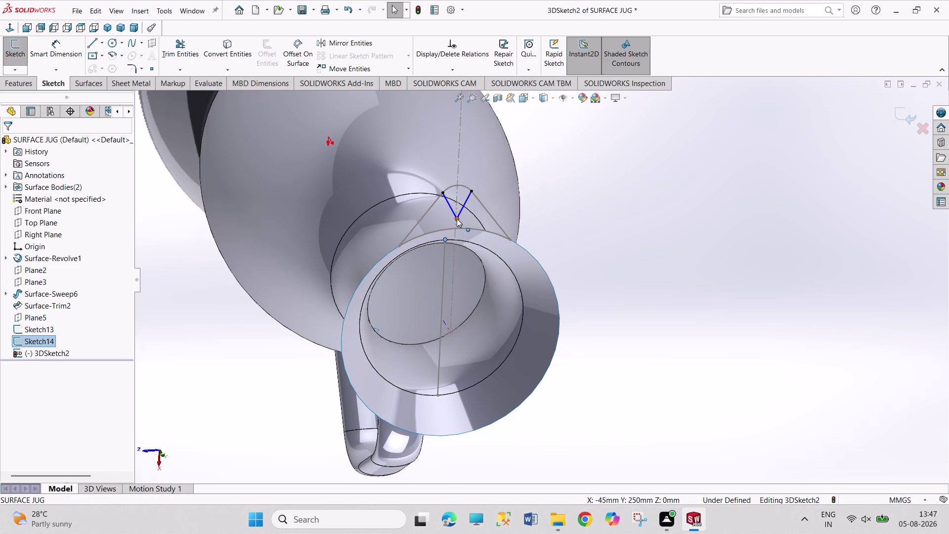
click(457, 219)
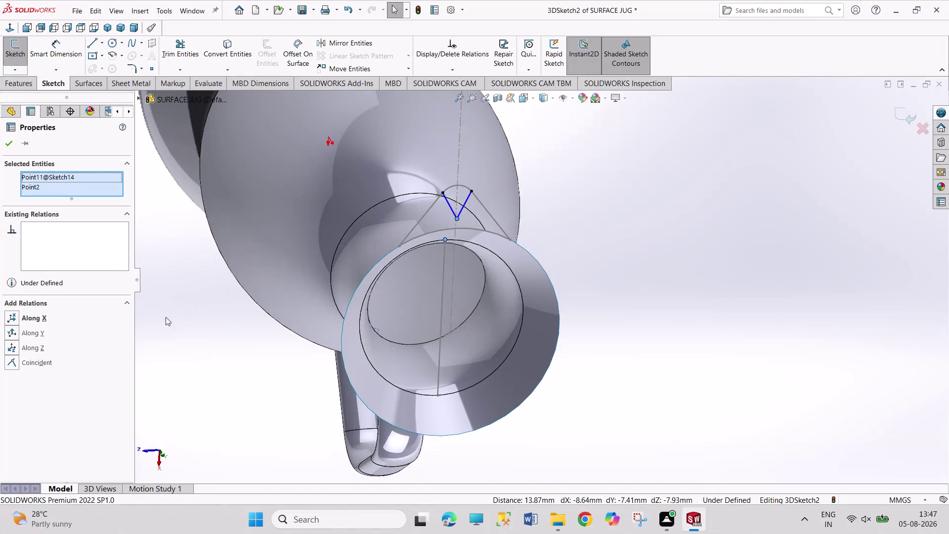
click(36, 363)
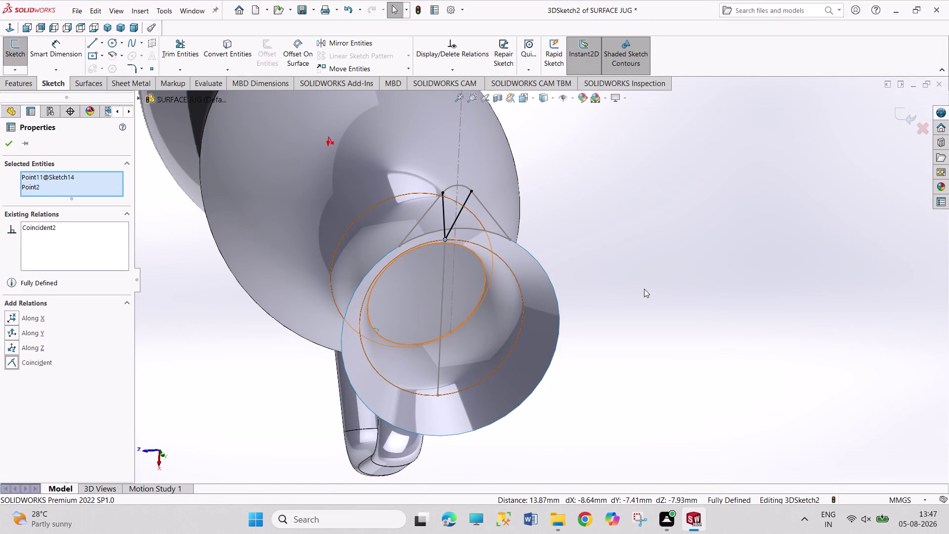
click(644, 289)
Orbit to check the spout path, then exit the fully defined 3DSketch2.
middle_drag(605, 298, 606, 238)
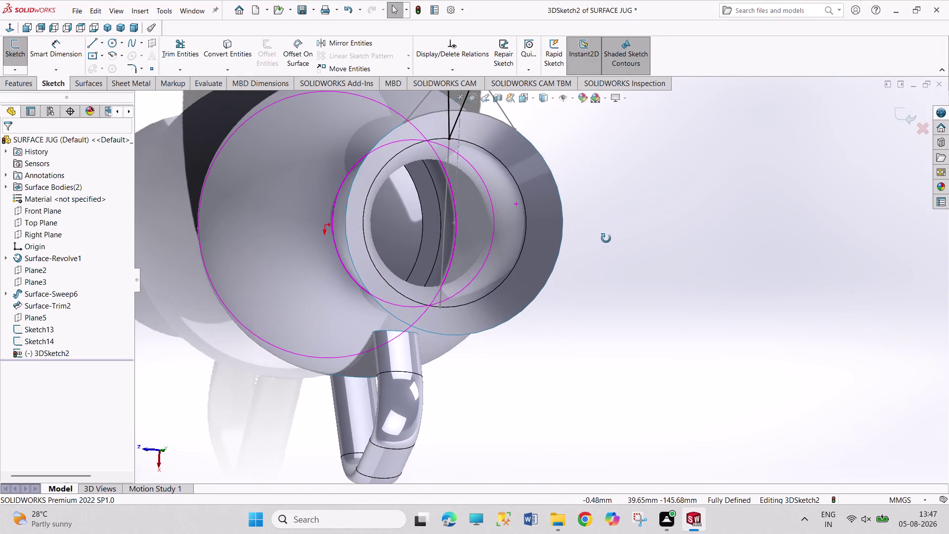
middle_drag(606, 238, 606, 255)
scroll(up, 3)
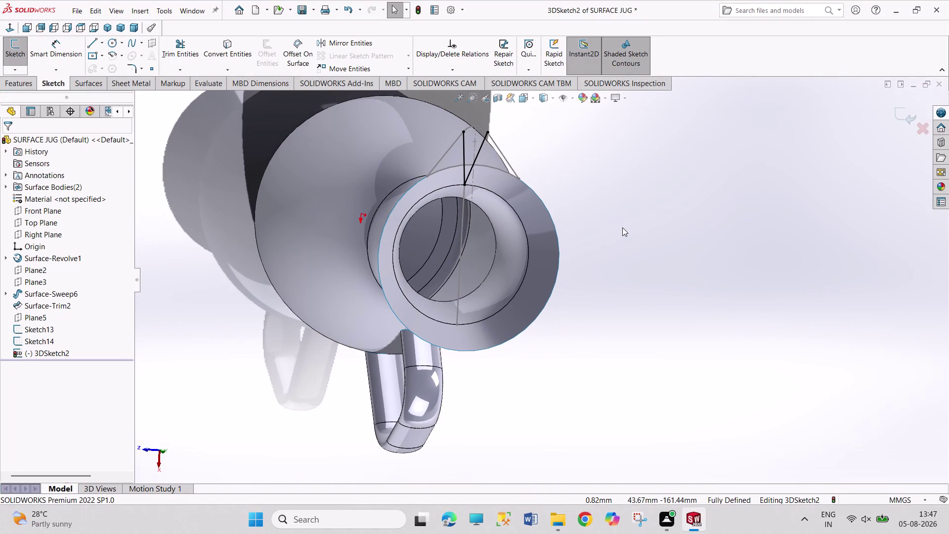
click(17, 68)
click(22, 79)
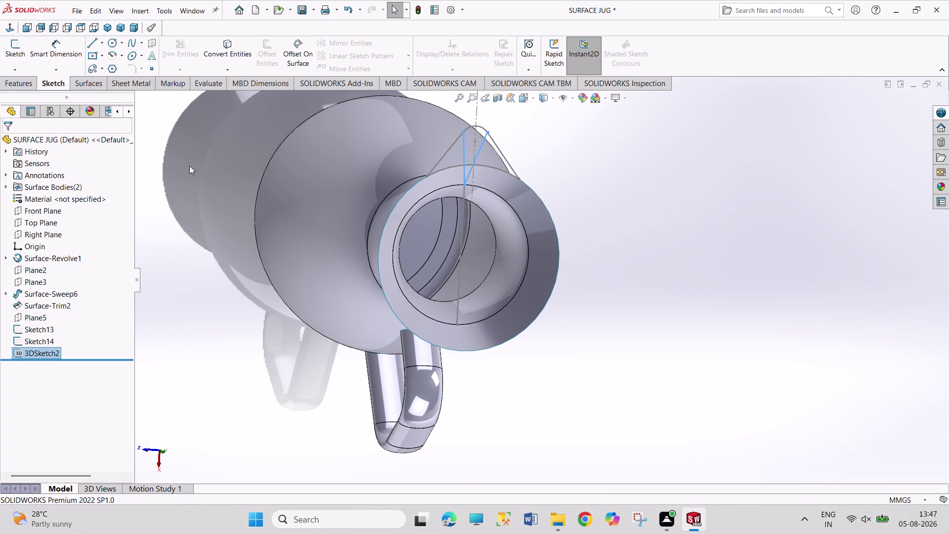
Review Surface-Revolve1's Sketch1 jug profile, exit it unchanged, and return to isometric view.
click(199, 155)
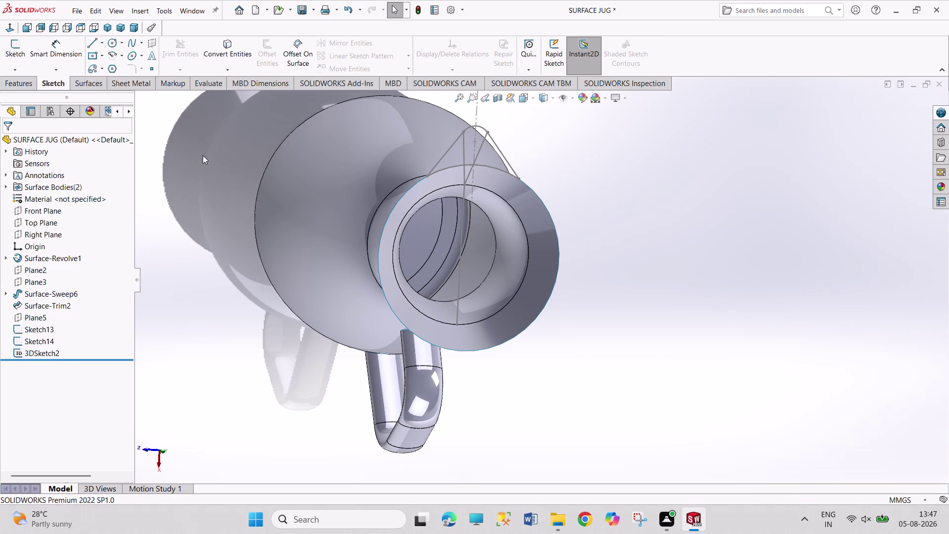
click(460, 270)
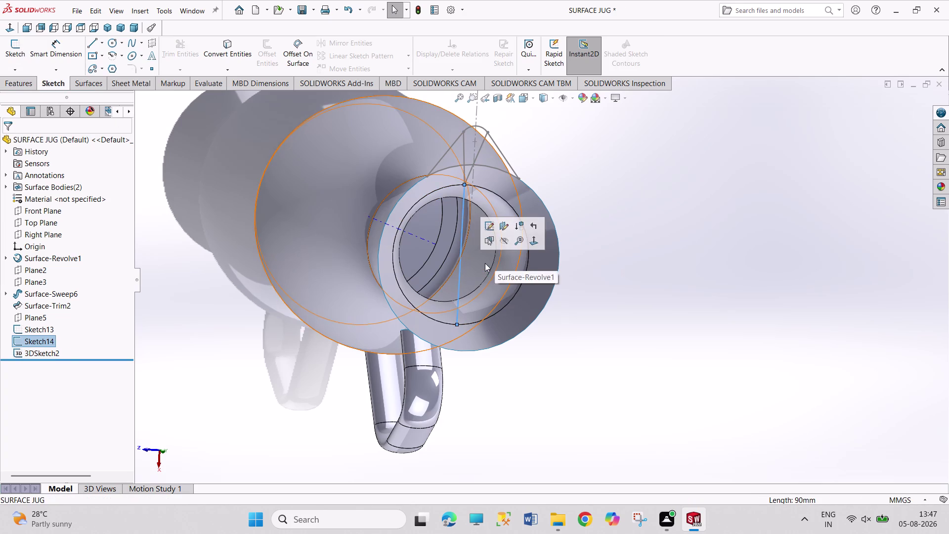
click(459, 272)
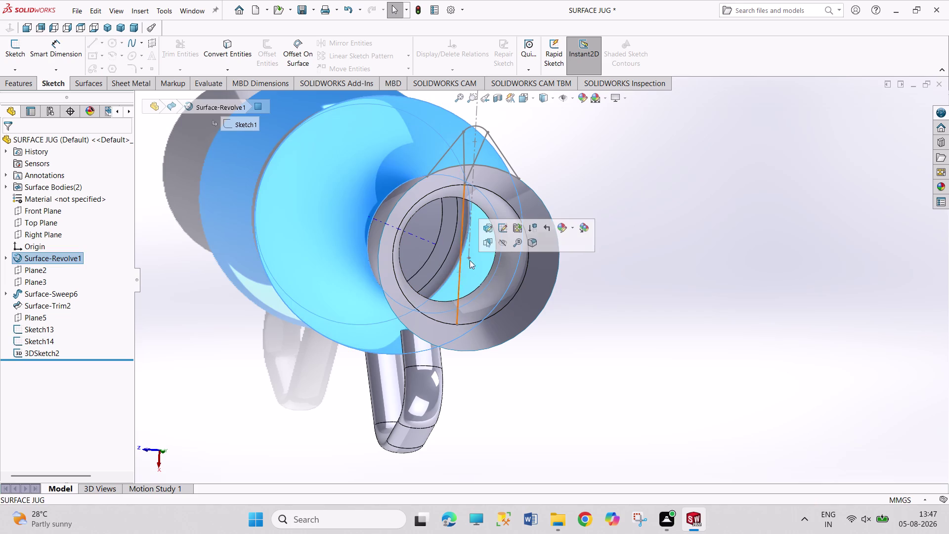
click(499, 230)
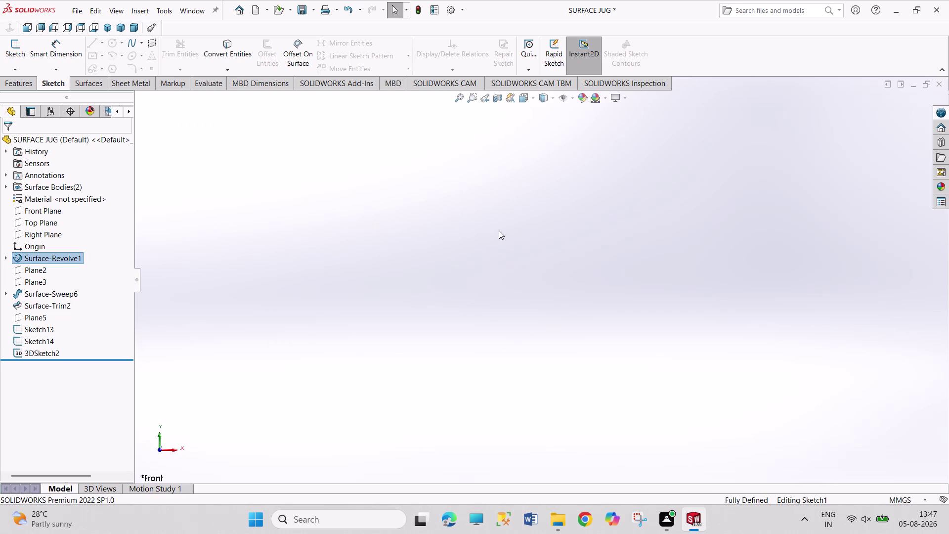
scroll(up, 3)
scroll(up, 3)
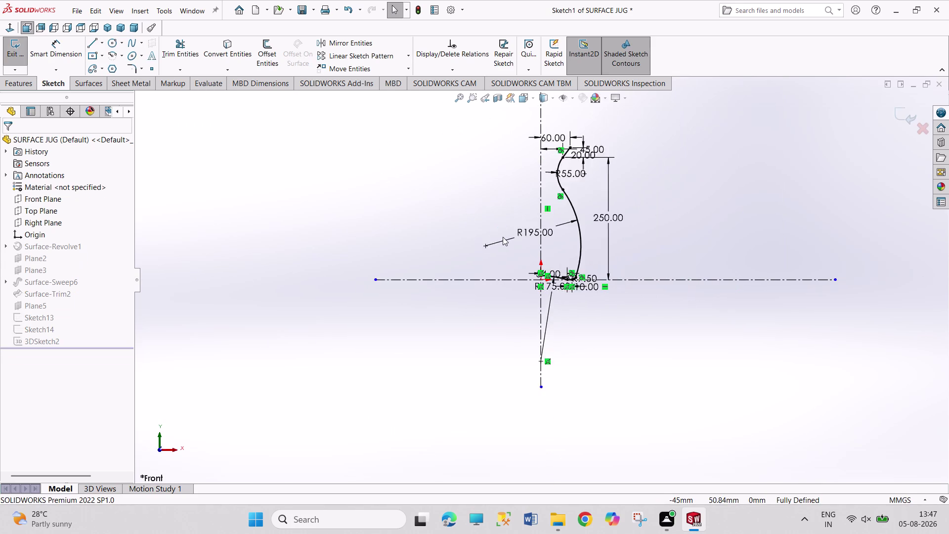
click(20, 46)
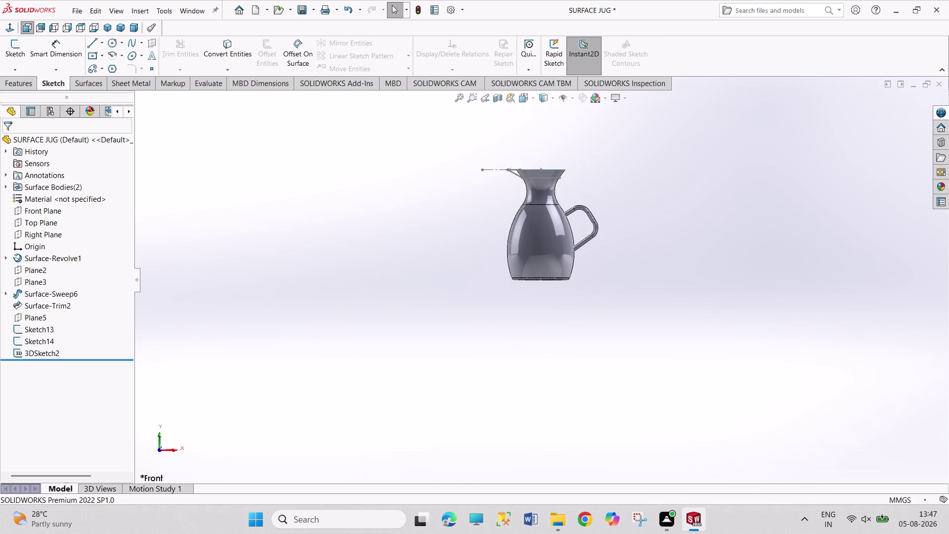
click(107, 30)
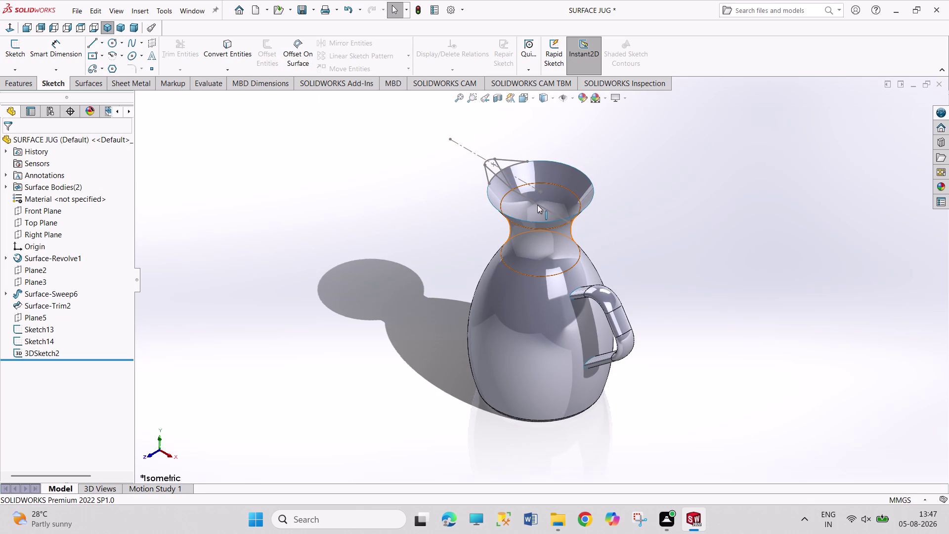
Convert Sketch14's 90 mm neck line to construction geometry and exit Sketch14.
click(537, 205)
click(562, 162)
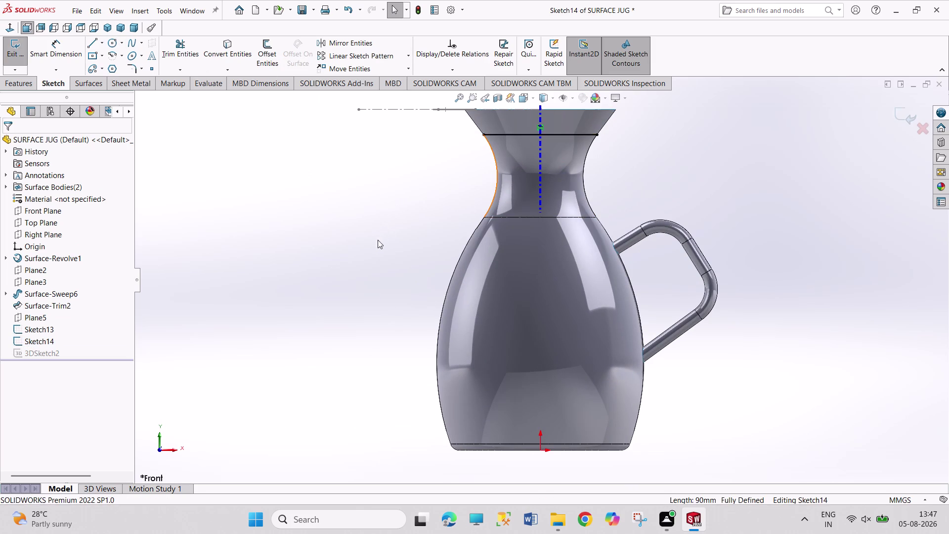
middle_drag(381, 219, 356, 340)
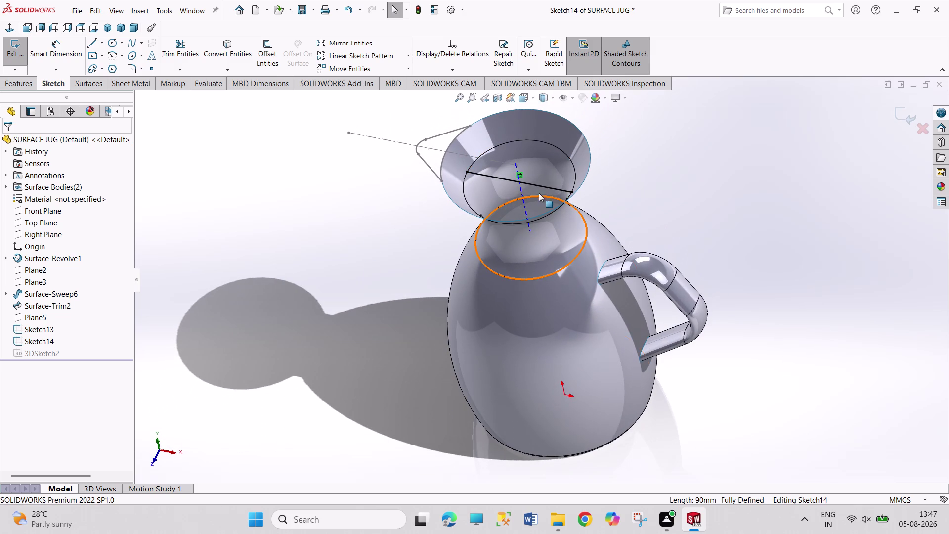
click(540, 187)
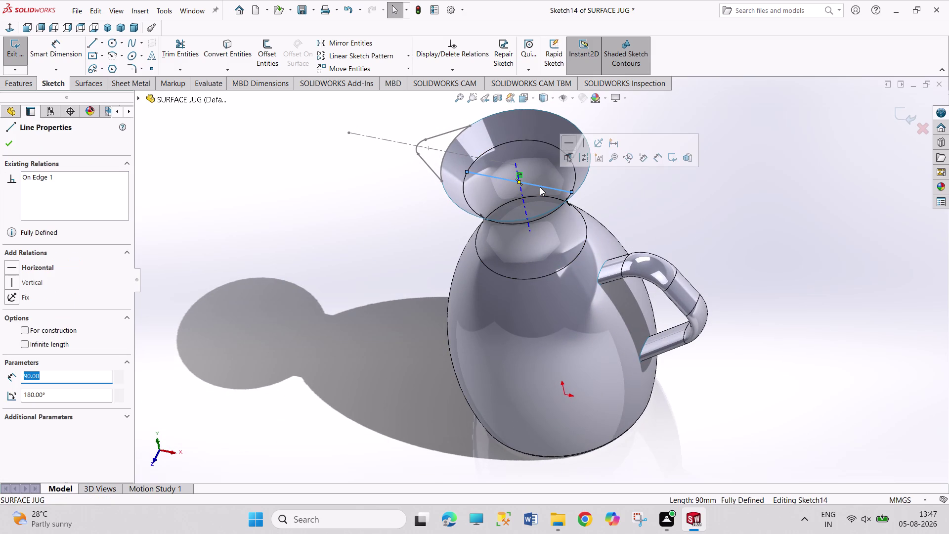
click(49, 328)
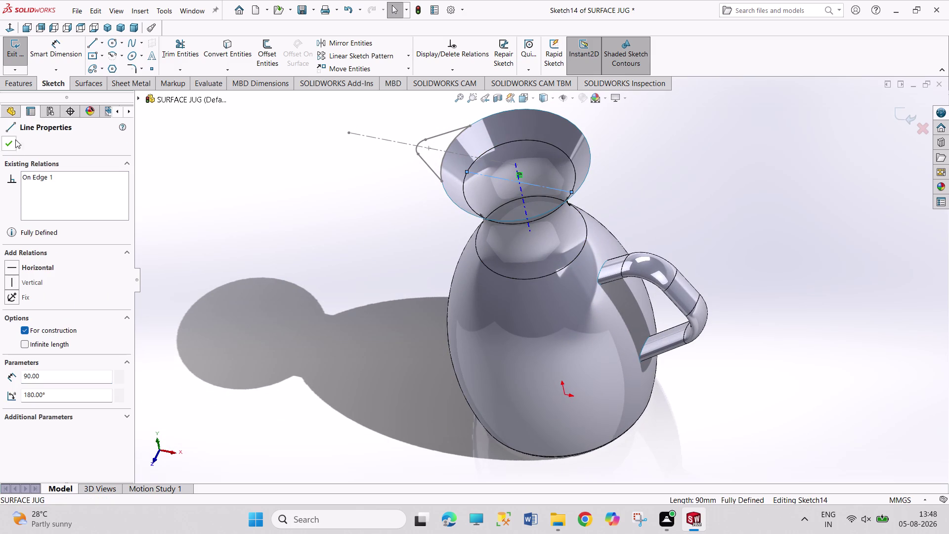
click(13, 140)
click(254, 186)
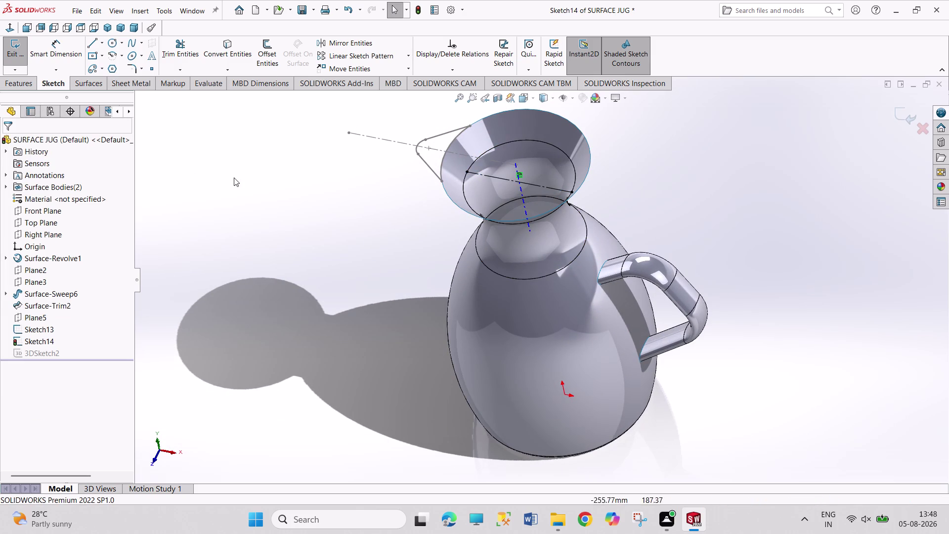
middle_drag(279, 207, 279, 252)
click(12, 44)
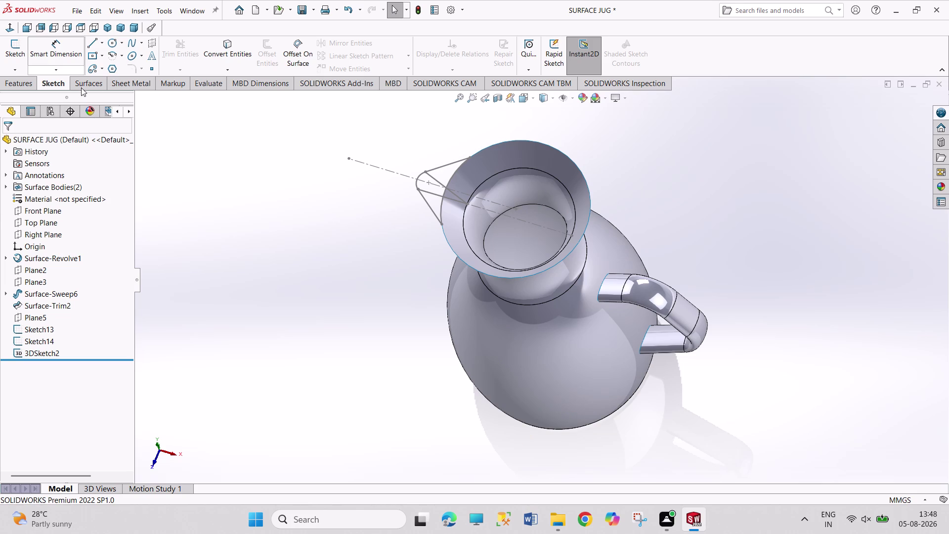
Create Surface-Sweep8 using Sketch13 as profile and 3DSketch2 as path.
click(89, 81)
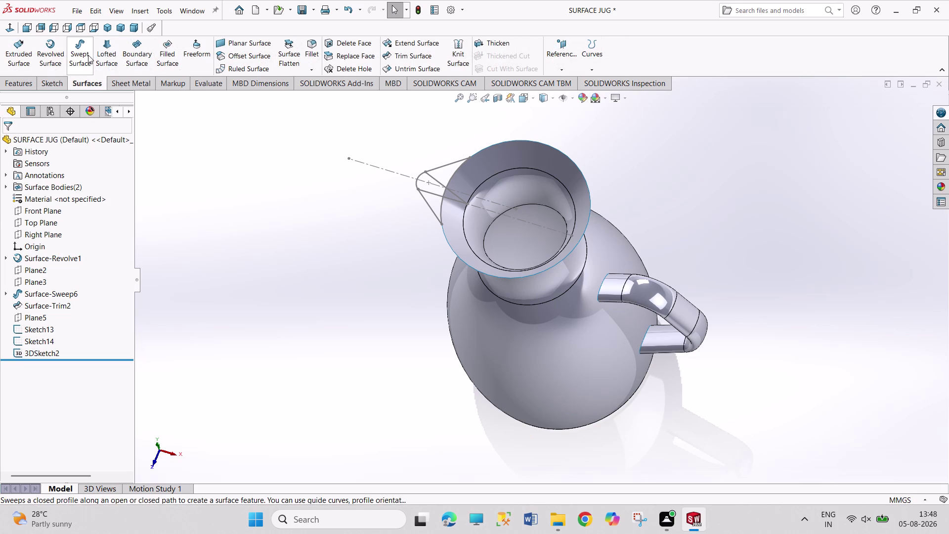
click(88, 55)
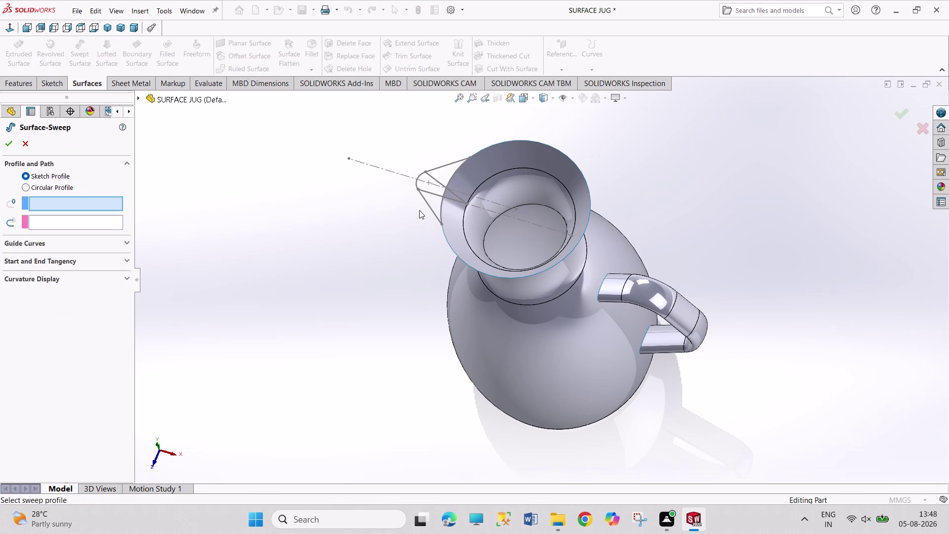
click(426, 205)
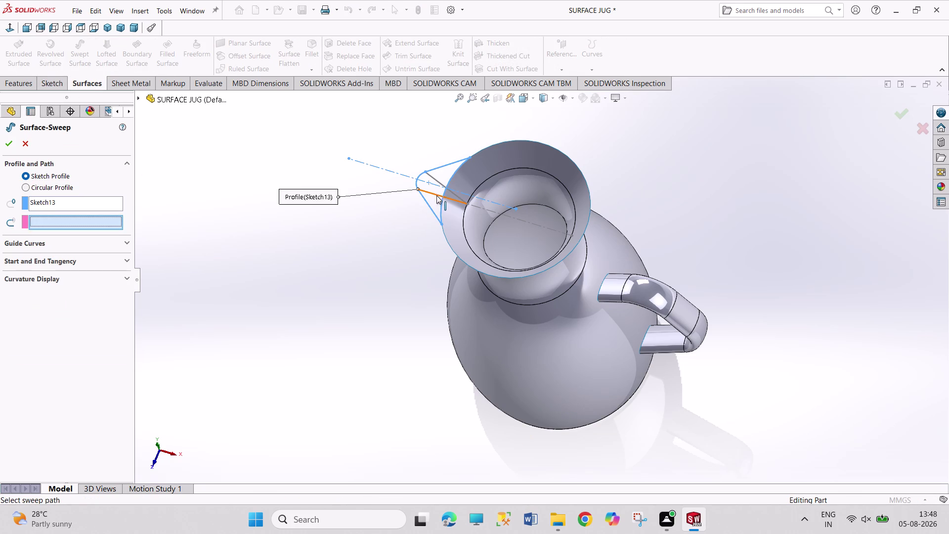
click(436, 194)
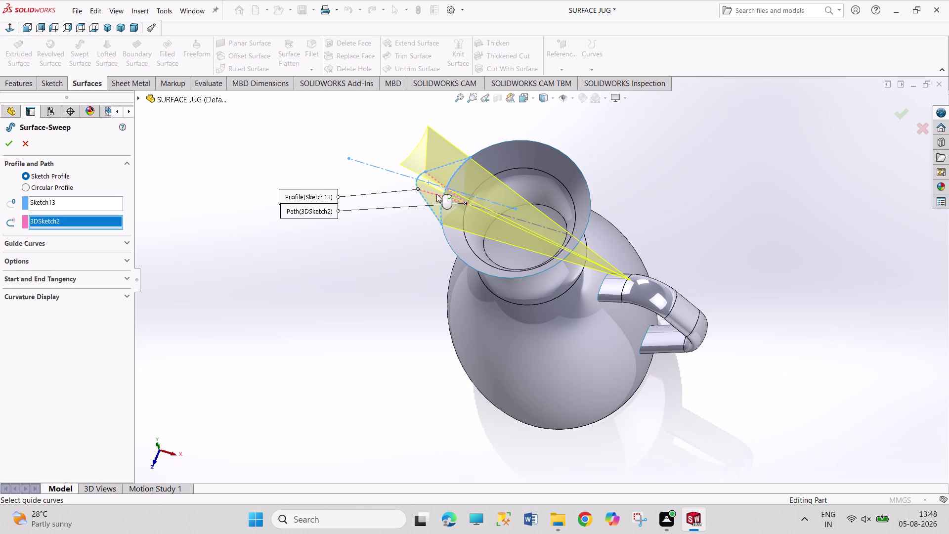
middle_drag(390, 258, 367, 217)
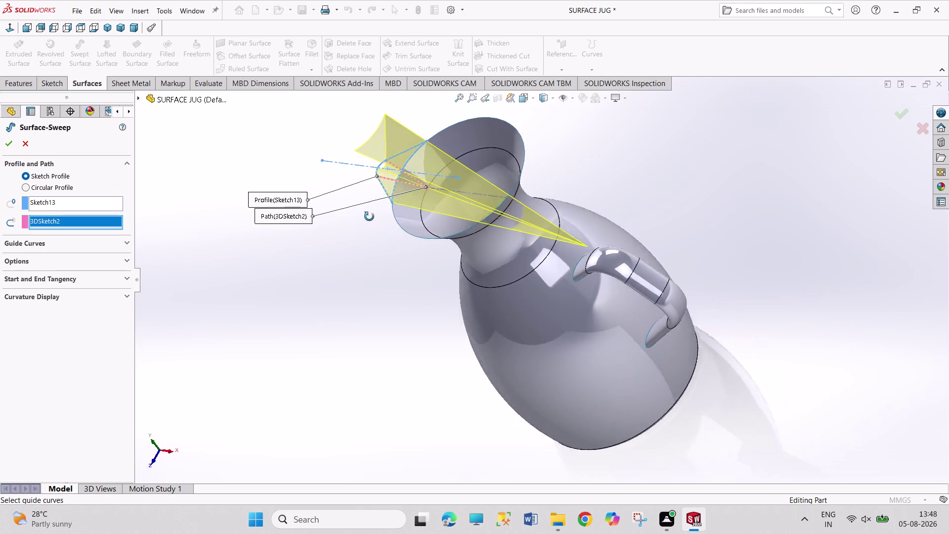
middle_drag(367, 217, 404, 219)
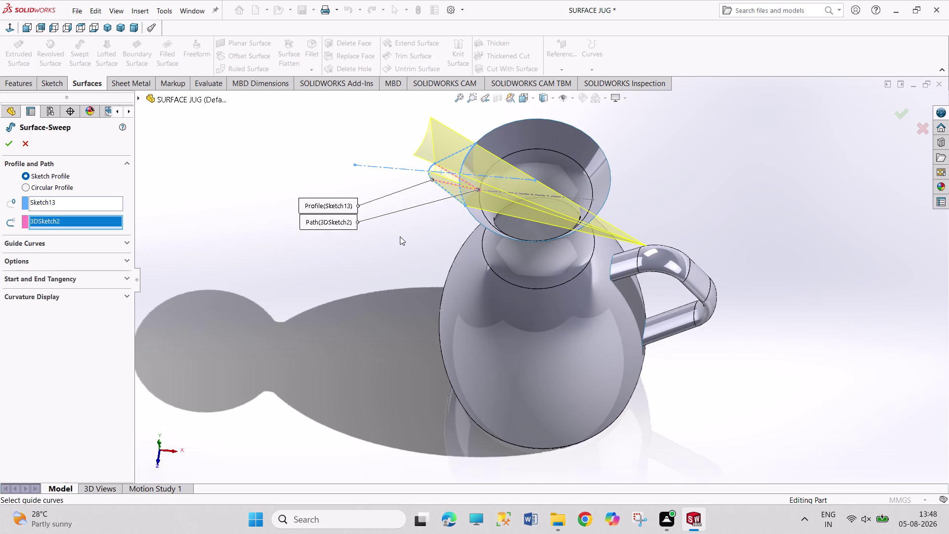
click(10, 145)
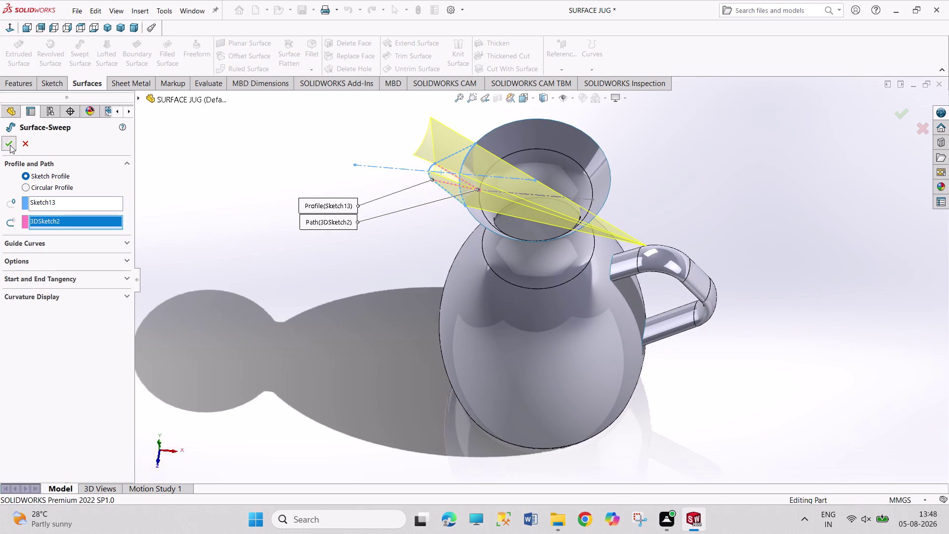
click(264, 205)
middle_drag(282, 227, 283, 240)
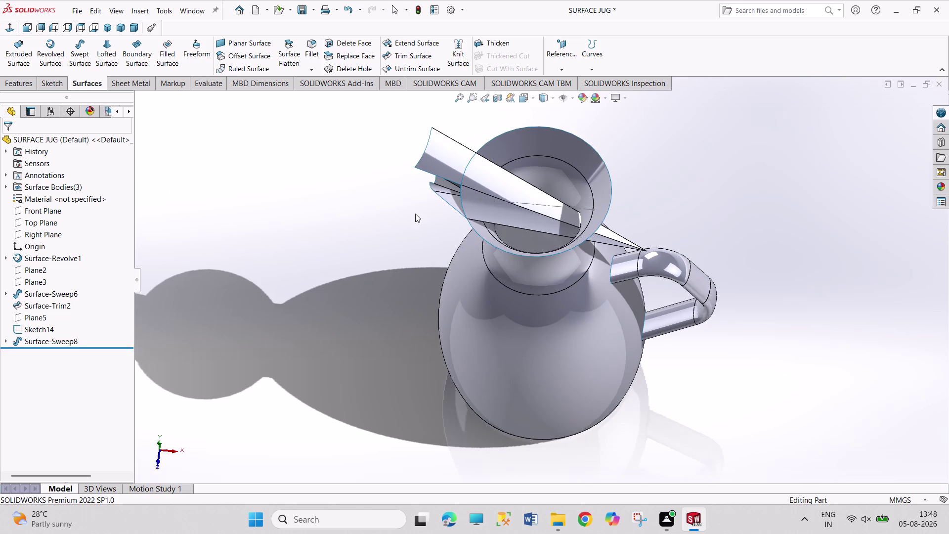
Inspect the spout joint up close, then undo Surface-Sweep8.
scroll(down, 3)
scroll(down, 3)
middle_drag(346, 243, 384, 256)
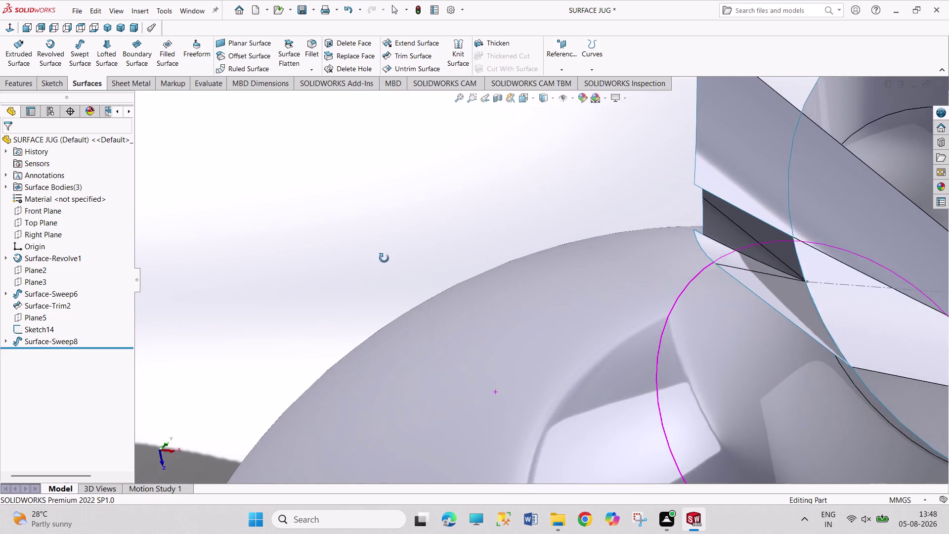
middle_drag(384, 256, 410, 266)
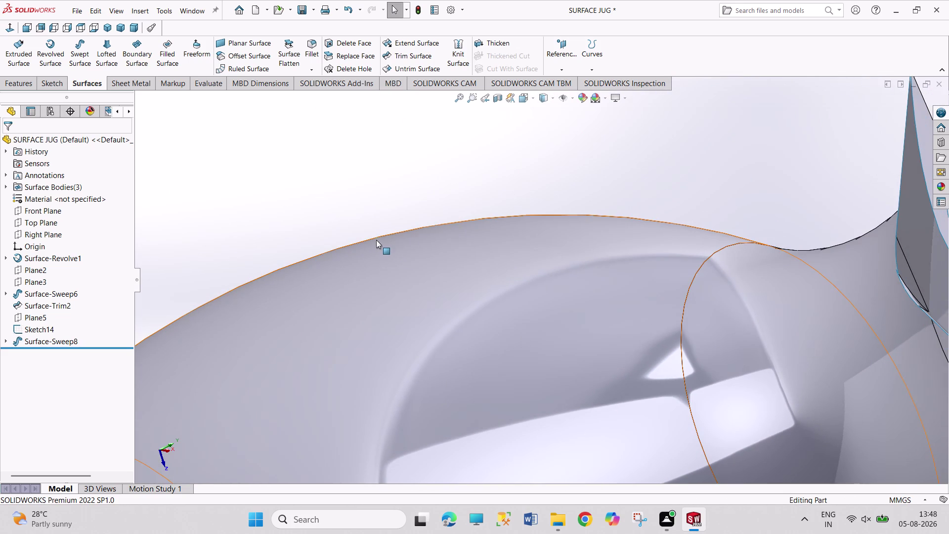
middle_drag(379, 238, 377, 235)
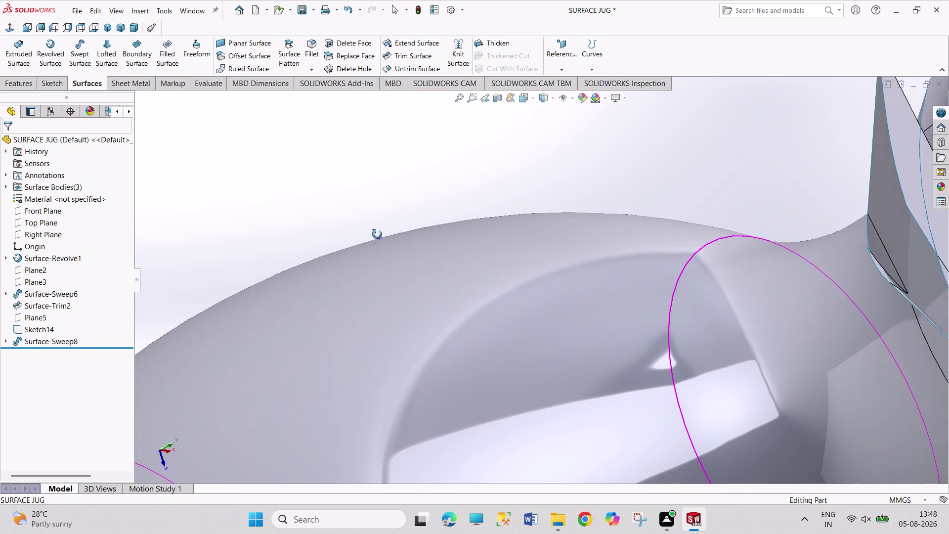
middle_drag(377, 234, 358, 226)
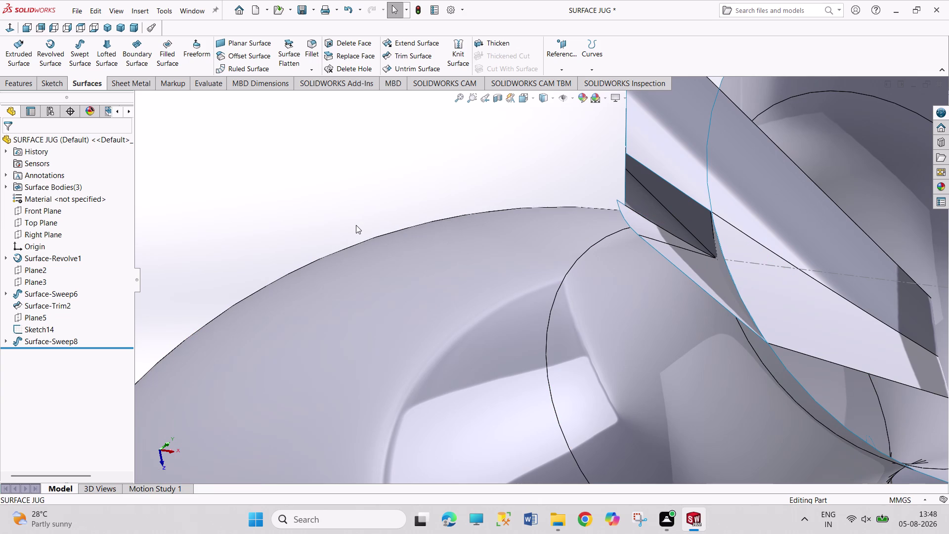
middle_drag(349, 227, 322, 230)
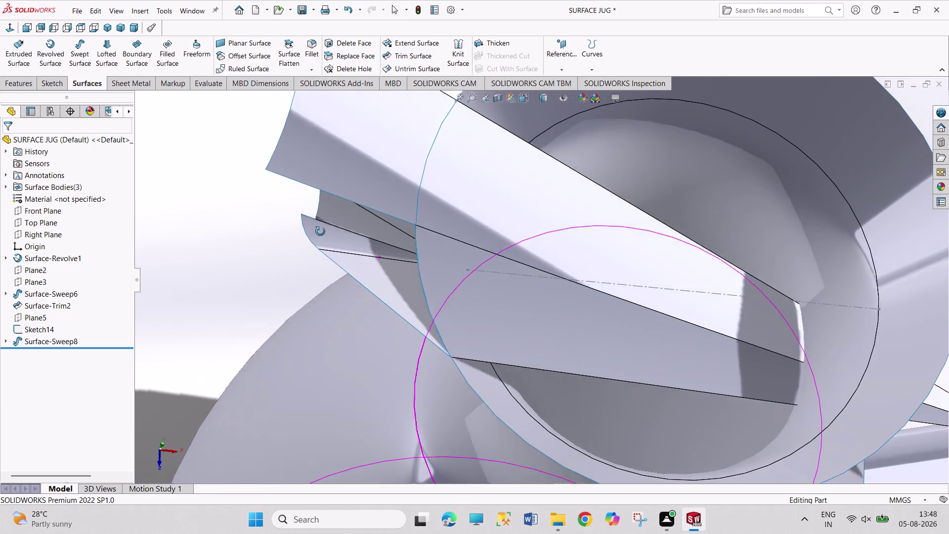
middle_drag(322, 231, 387, 263)
scroll(up, 3)
middle_drag(474, 255, 523, 271)
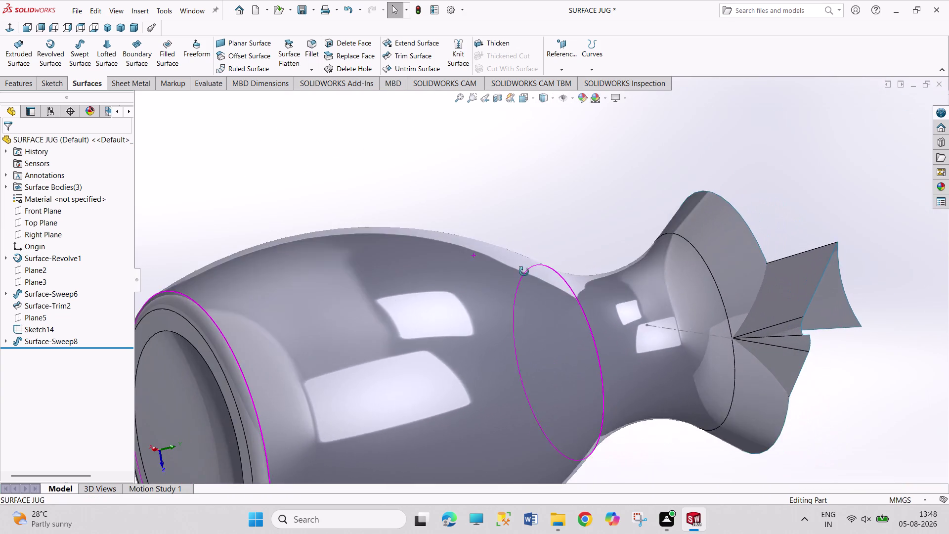
middle_drag(524, 272, 426, 236)
key(ctrl+z)
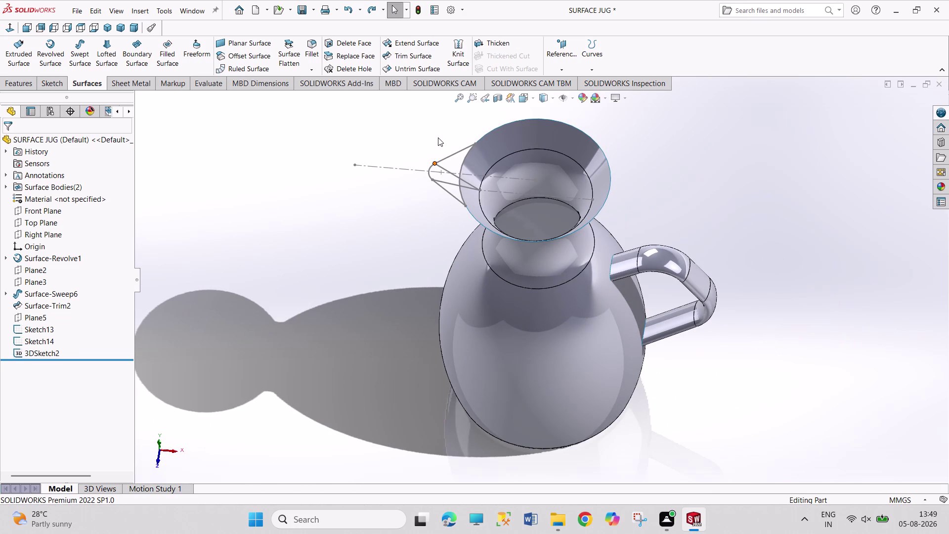
Orbit and zoom into the jug's mouth to inspect Sketch13 and 3DSketch2.
middle_click(389, 161)
middle_drag(422, 146, 392, 175)
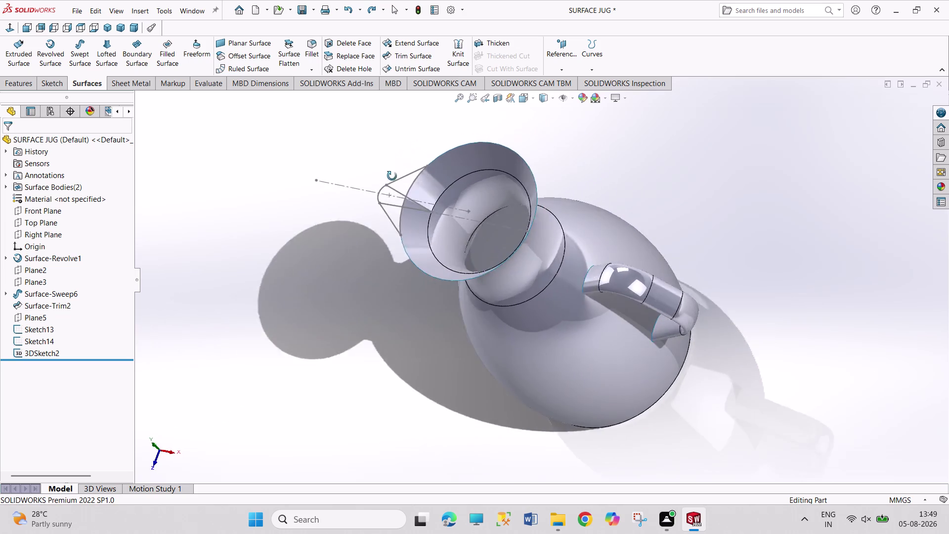
middle_drag(392, 175, 388, 184)
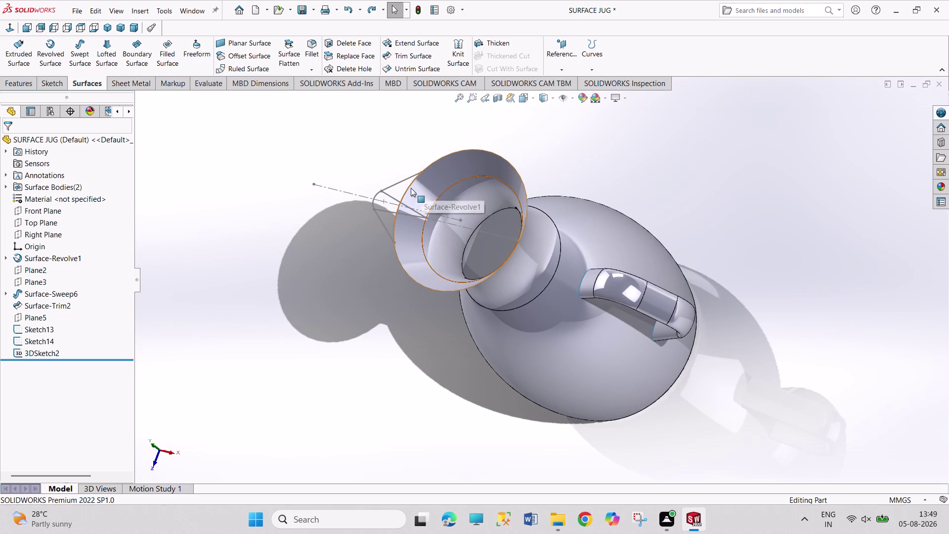
scroll(down, 3)
scroll(down, 3)
scroll(down, 3)
scroll(up, 3)
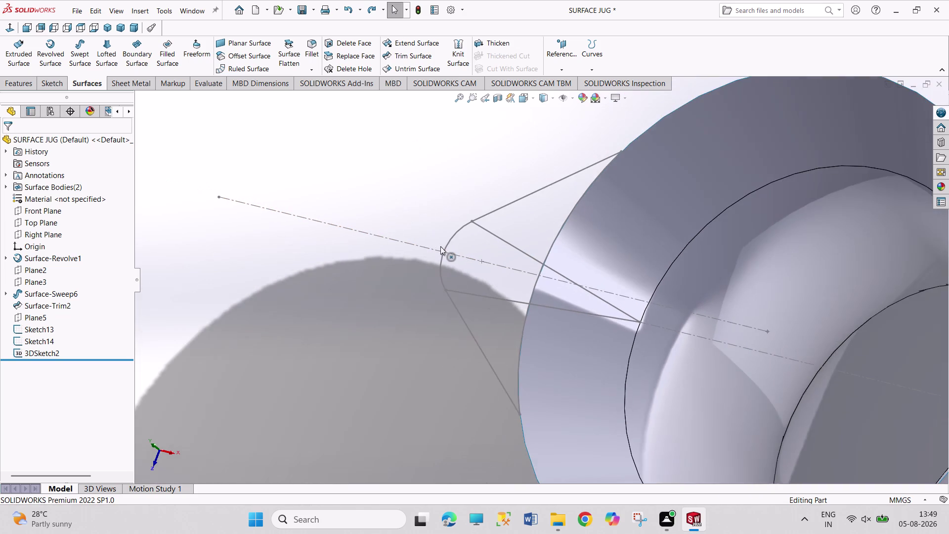
scroll(up, 3)
Turn Sketch13's 60 mm rim arc into construction geometry.
click(528, 322)
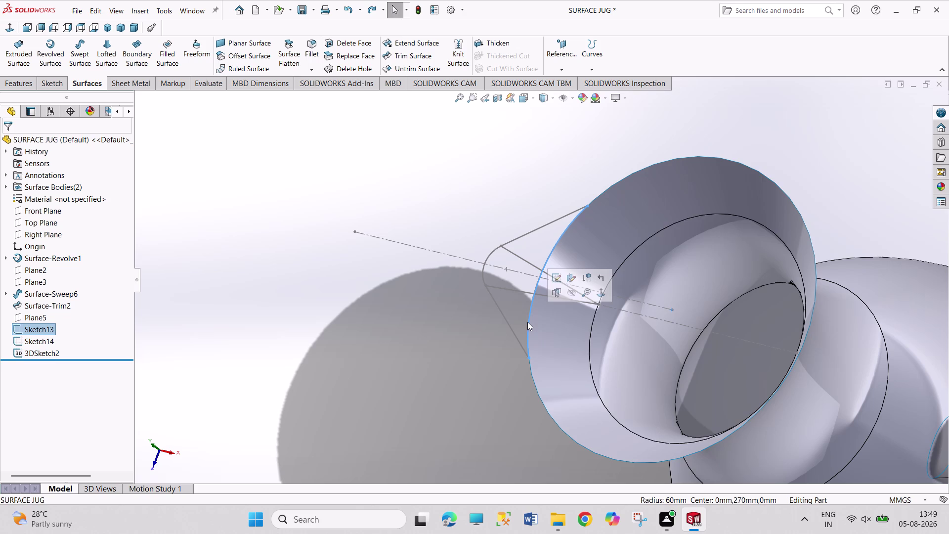
click(554, 277)
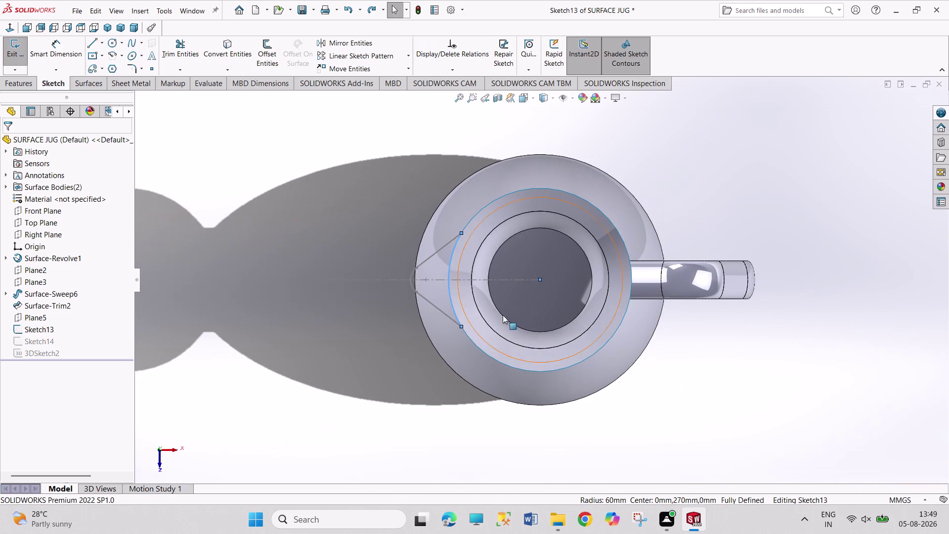
click(451, 293)
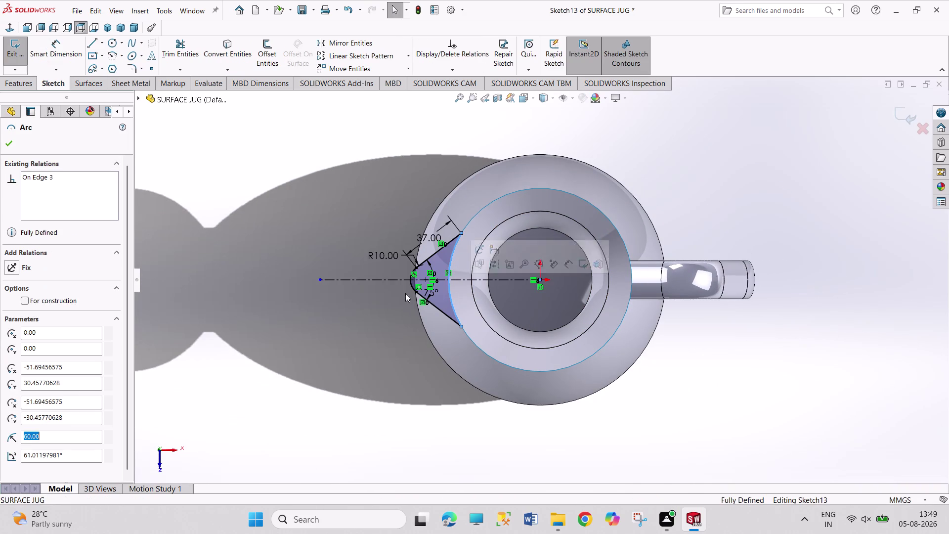
click(25, 304)
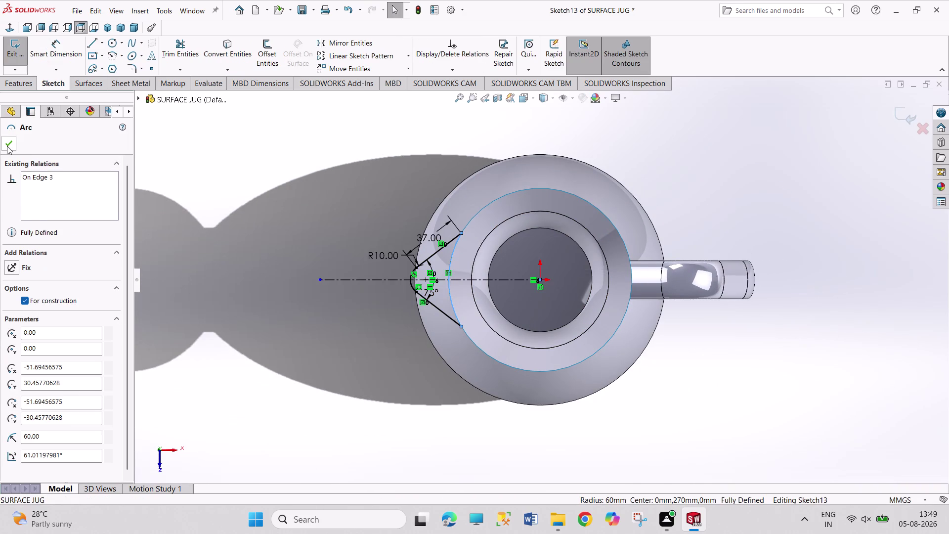
click(7, 146)
click(180, 175)
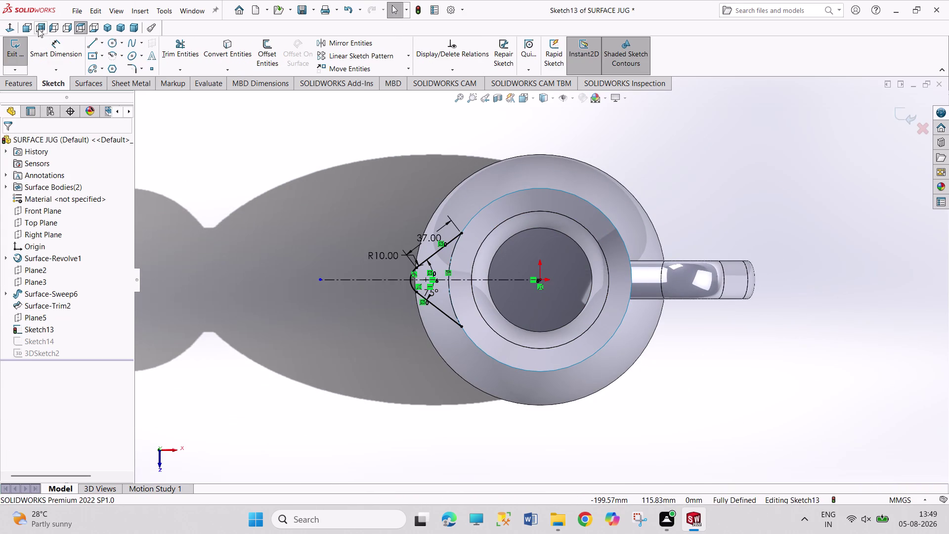
Exit Sketch13, switch to isometric view, and start a Swept Surface.
click(5, 56)
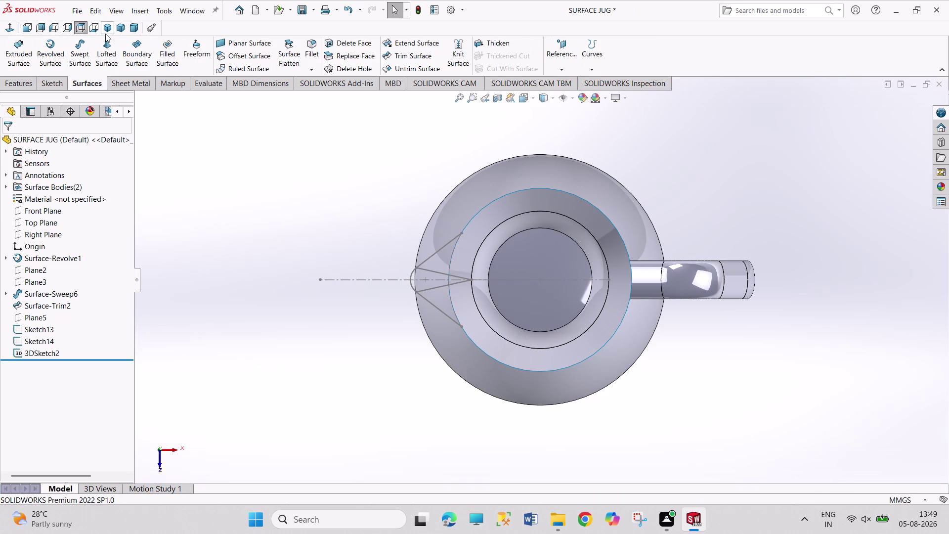
click(105, 34)
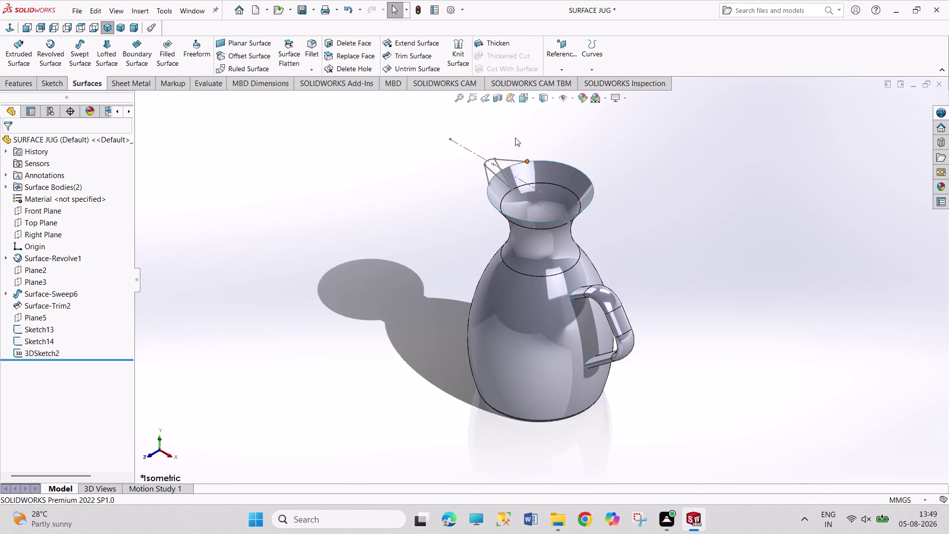
scroll(down, 3)
scroll(down, 3)
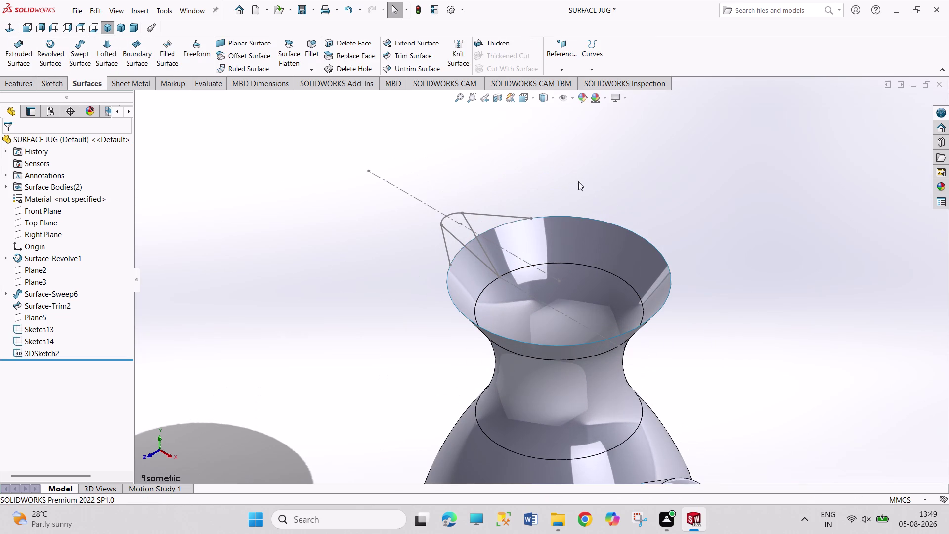
click(80, 50)
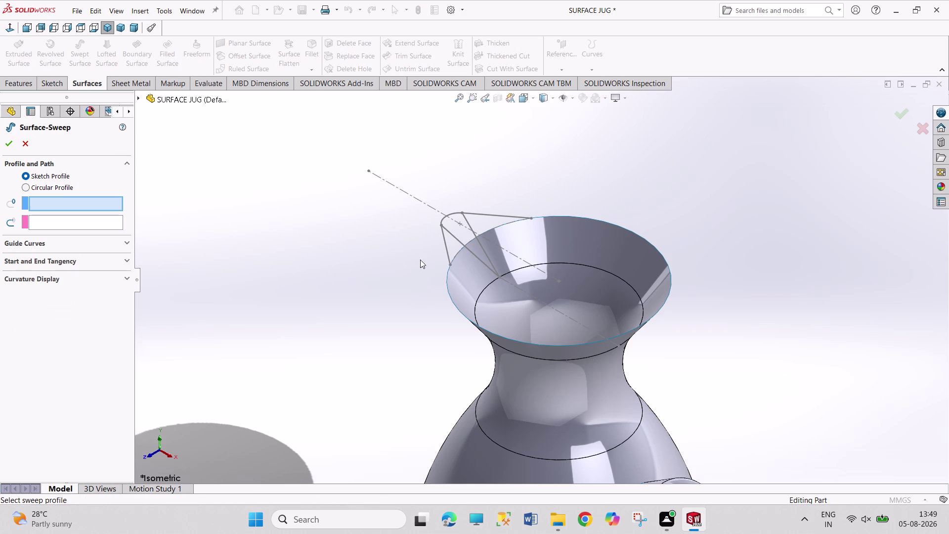
click(445, 250)
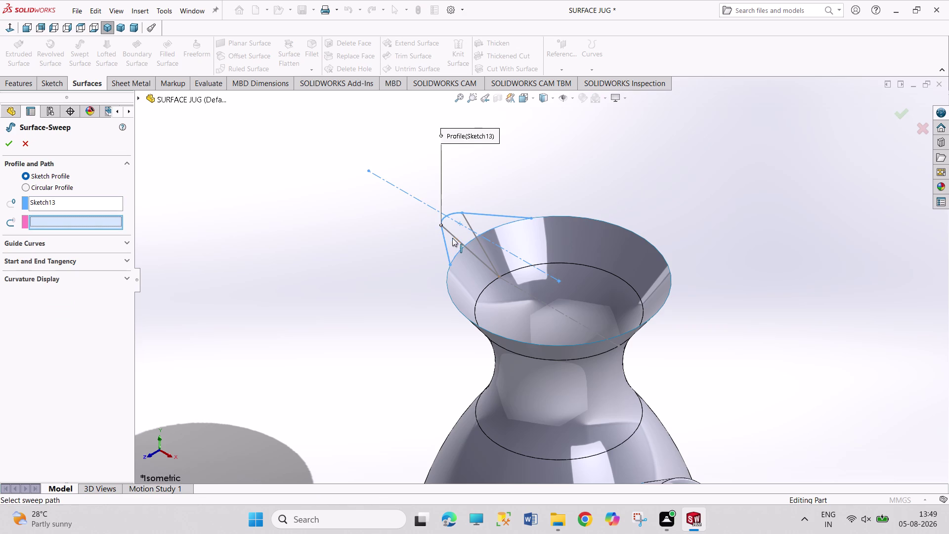
click(454, 237)
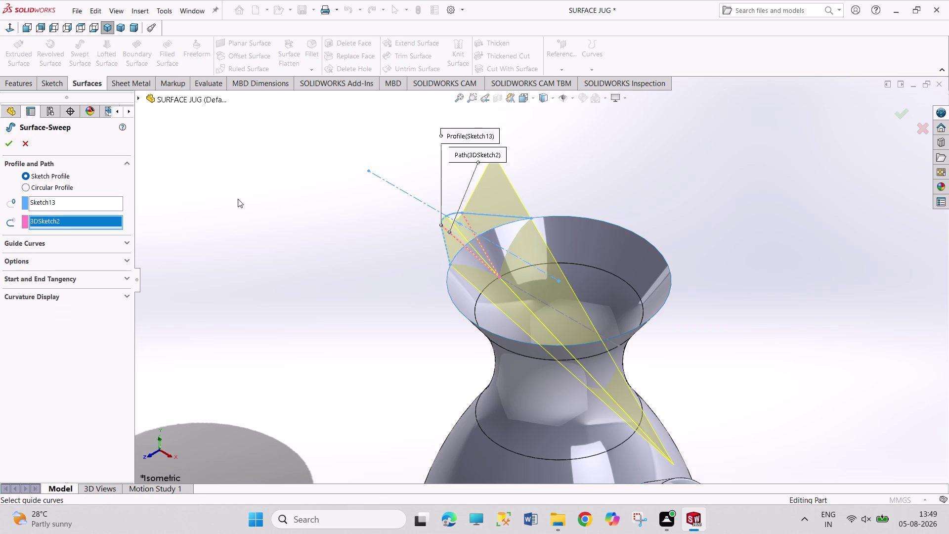
click(26, 143)
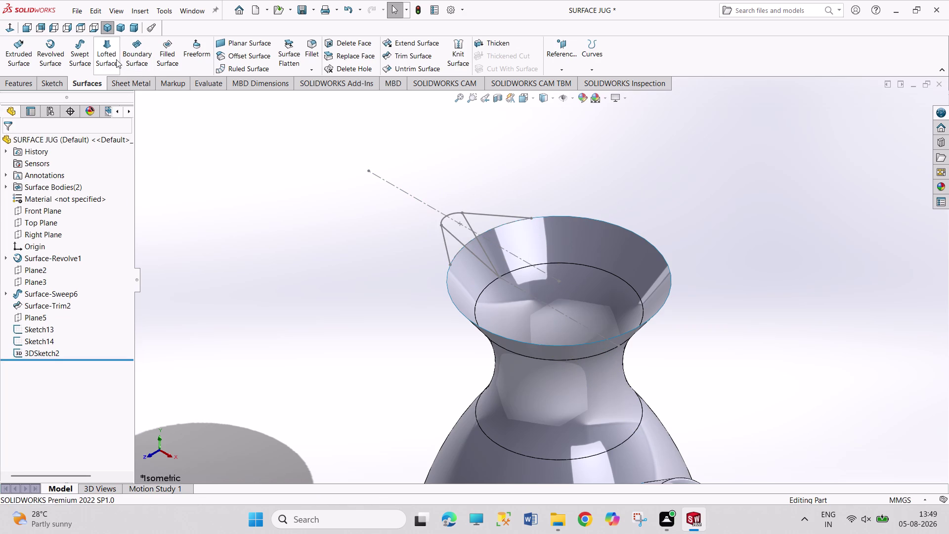
click(111, 58)
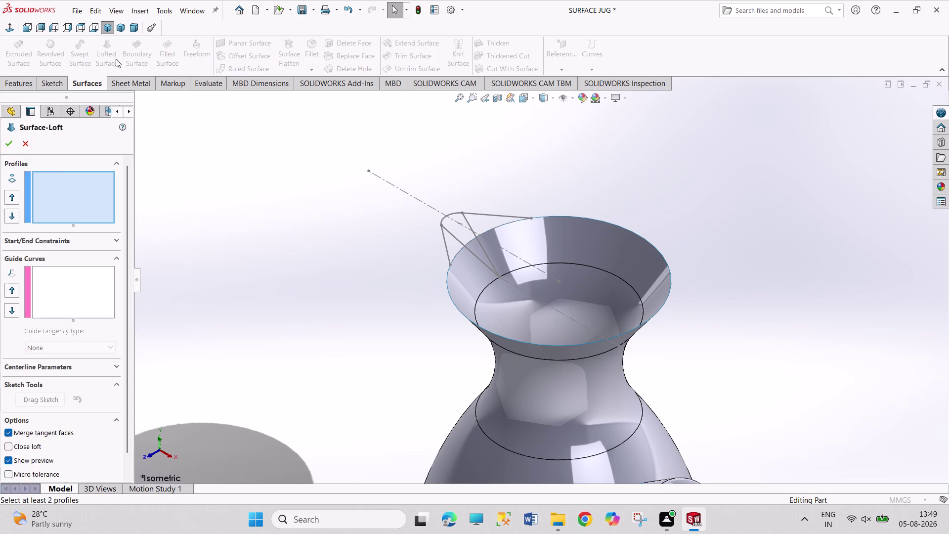
click(445, 245)
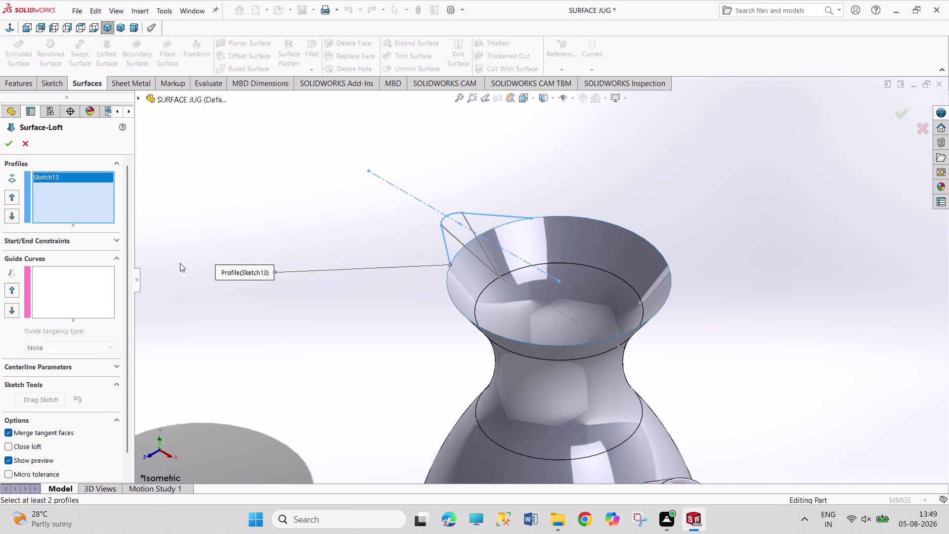
click(457, 239)
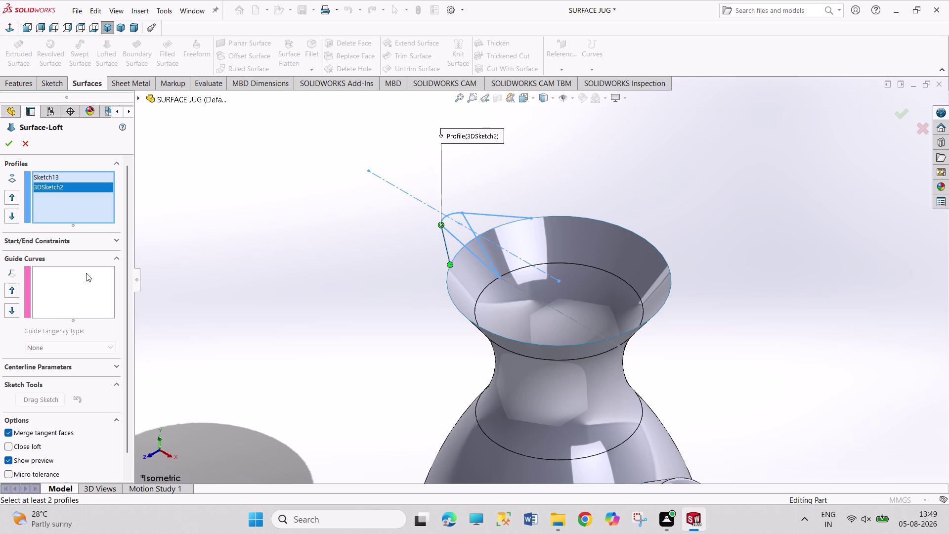
drag(449, 266, 459, 252)
drag(529, 214, 467, 247)
click(6, 141)
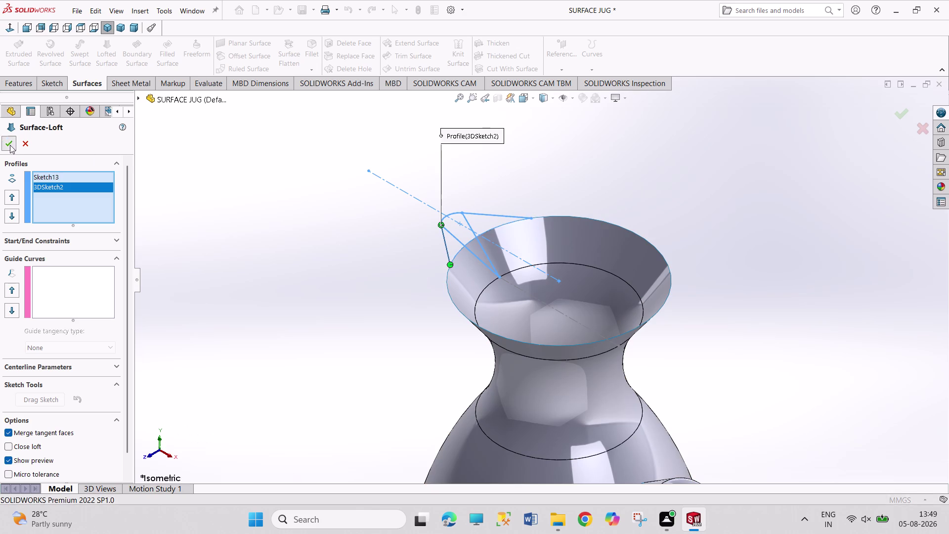
right_click(77, 185)
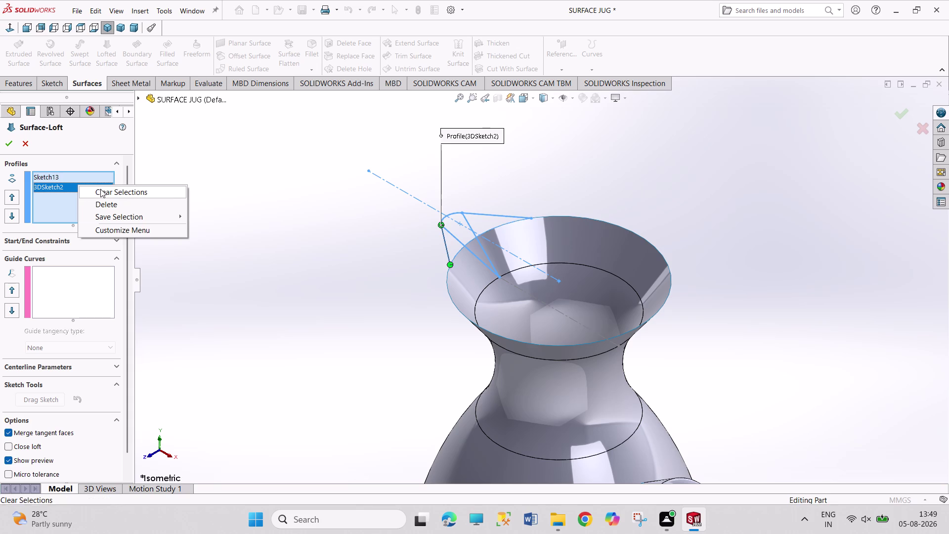
click(101, 188)
click(77, 280)
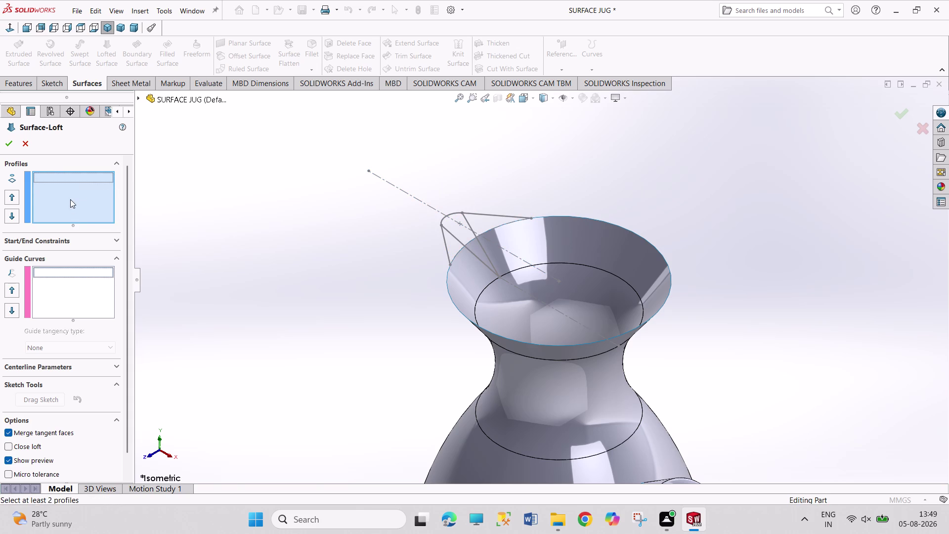
click(70, 199)
click(447, 244)
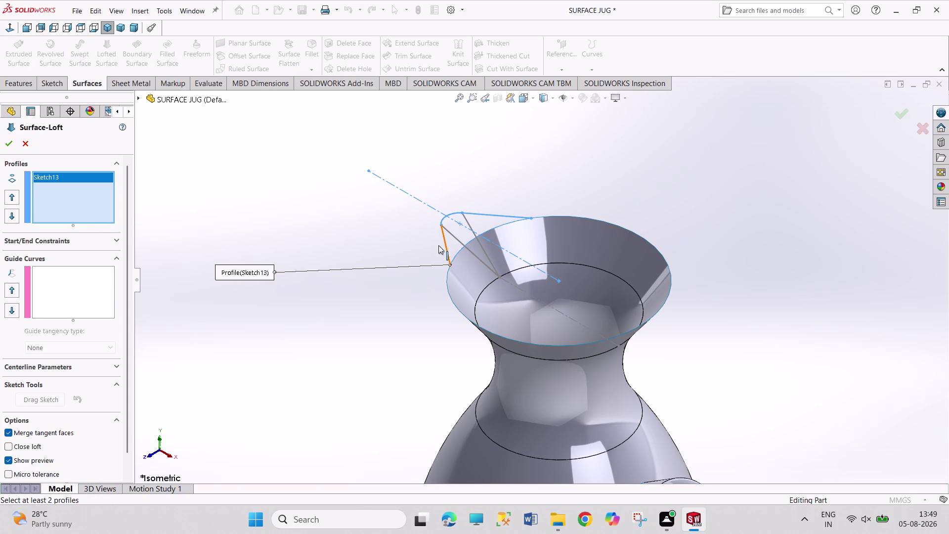
click(87, 286)
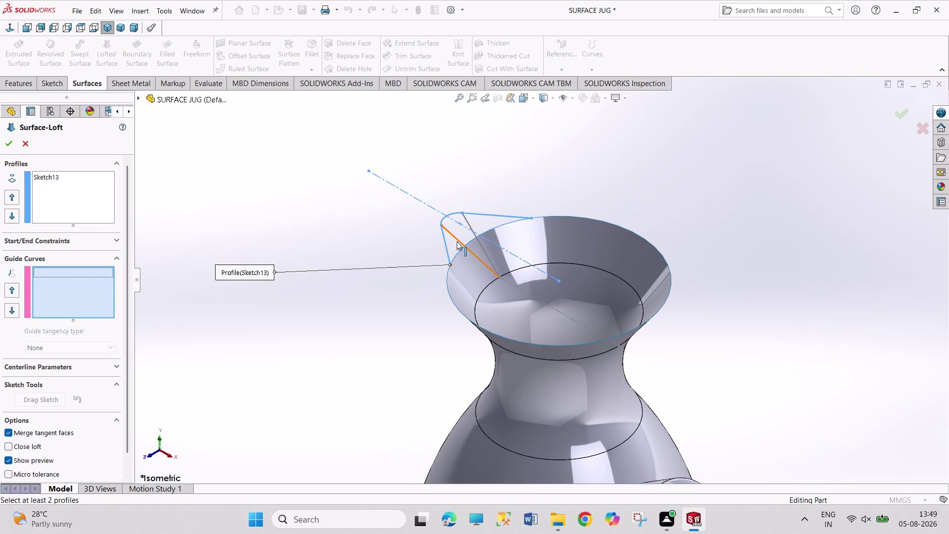
click(457, 241)
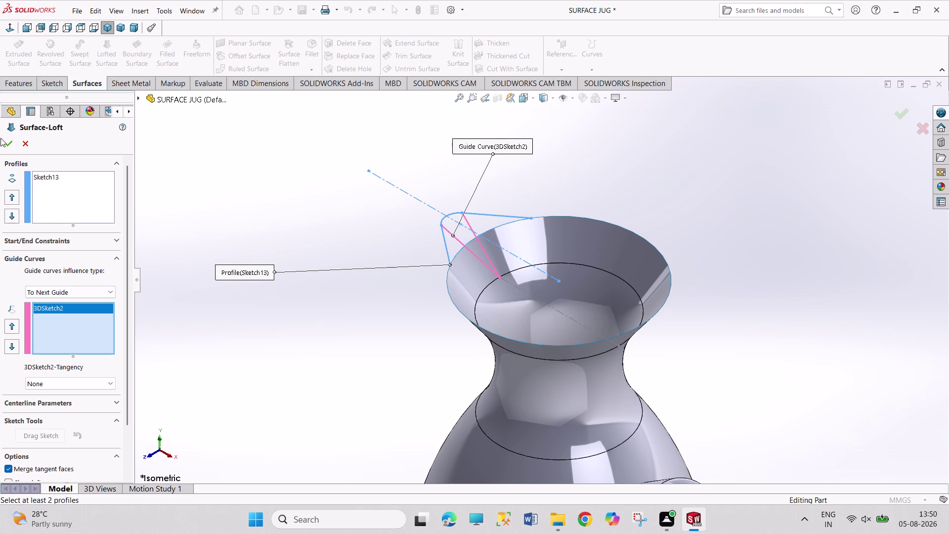
click(7, 142)
click(33, 145)
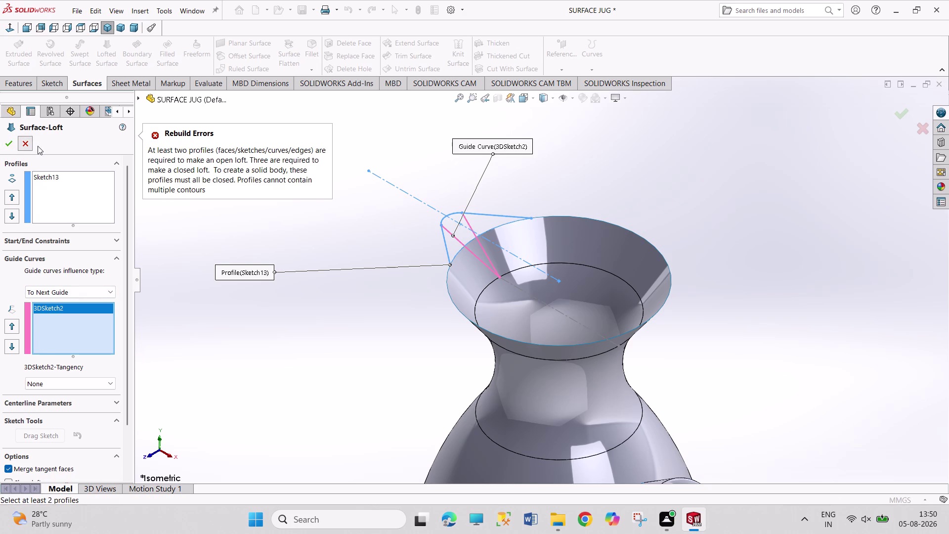
click(215, 204)
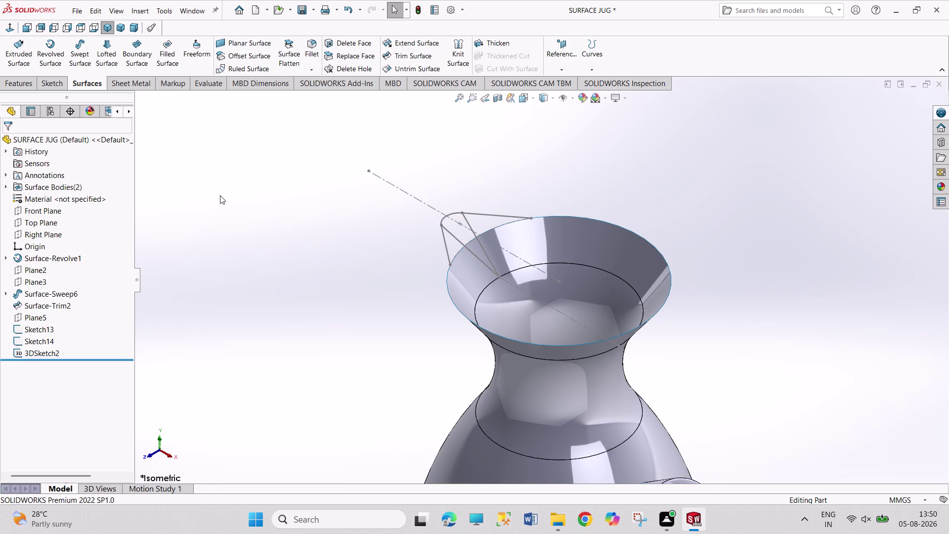
Start 3DSketch3 and draw the first line from the spout outline.
click(43, 82)
click(21, 70)
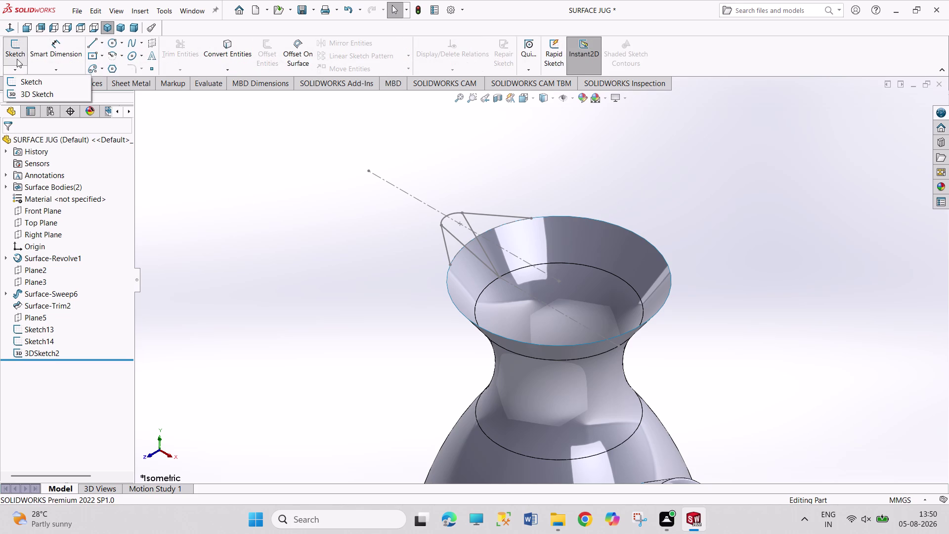
click(26, 95)
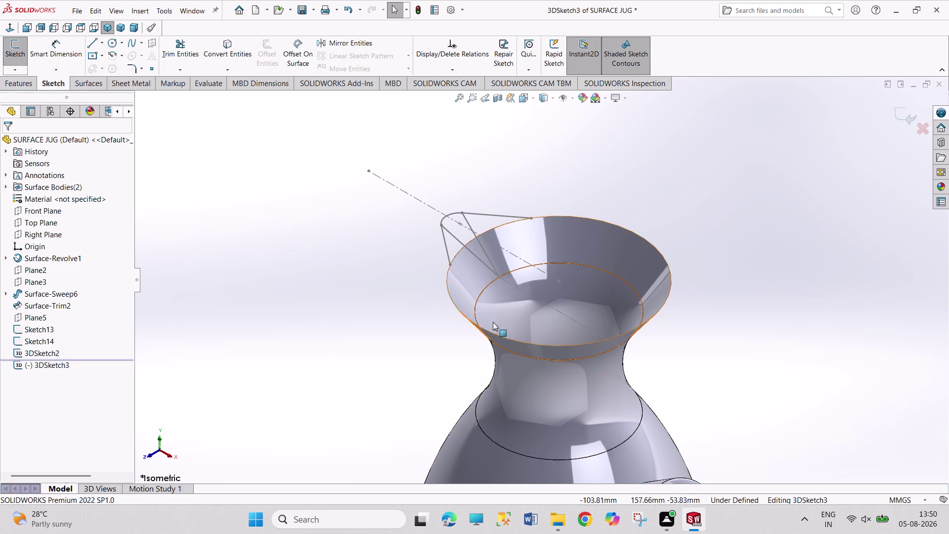
click(87, 46)
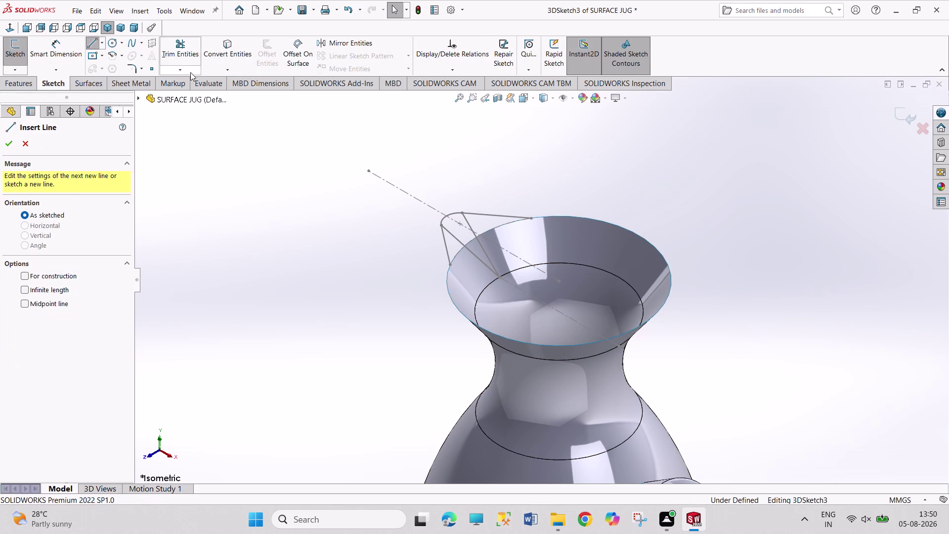
click(450, 265)
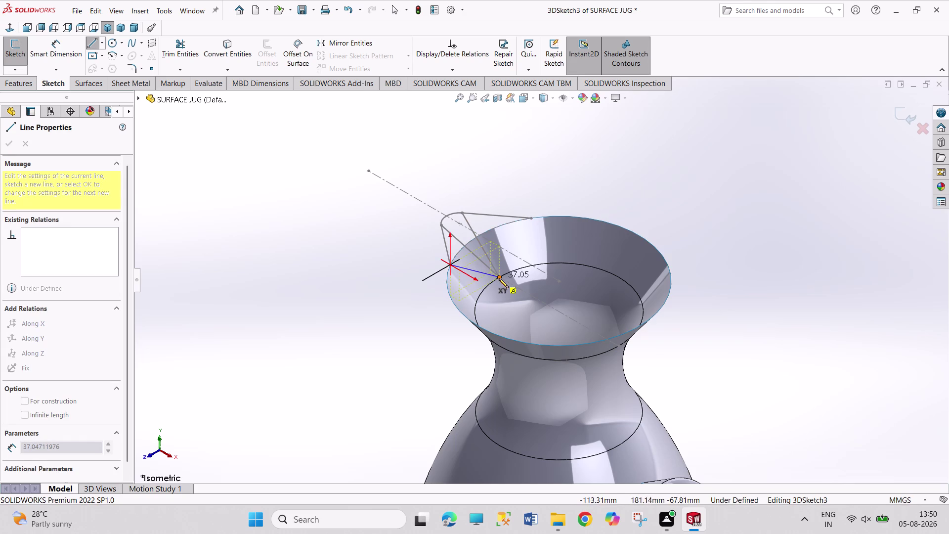
click(498, 277)
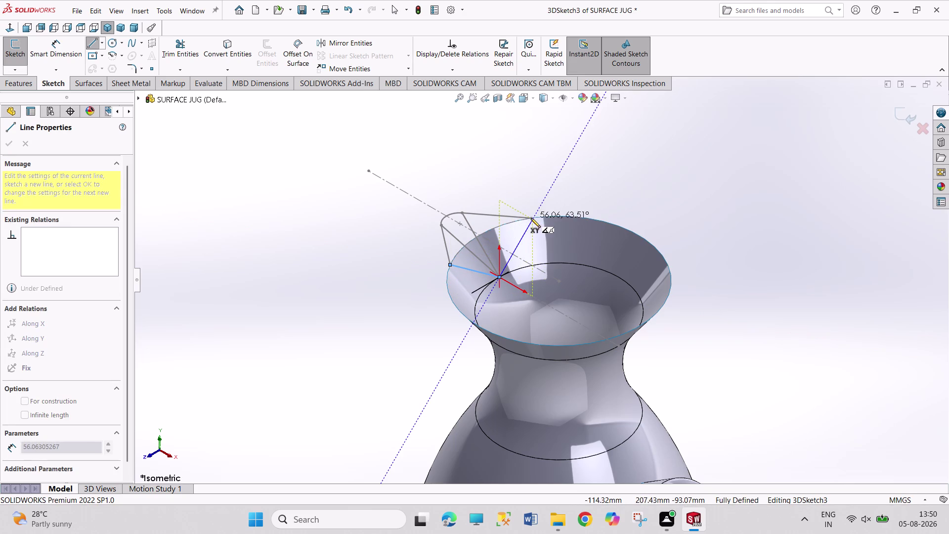
Draw the second connected line segment, end the chain, and exit 3DSketch3.
middle_drag(540, 198, 544, 334)
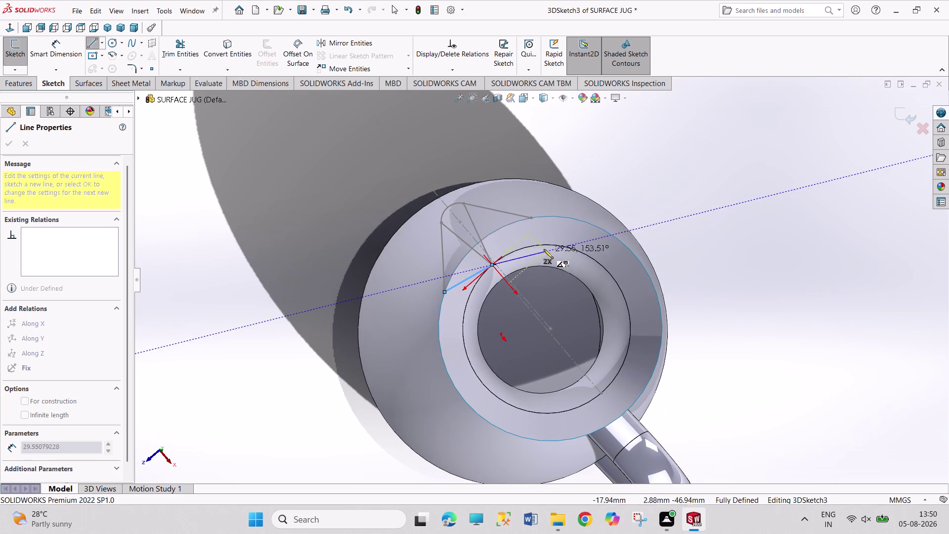
click(529, 218)
right_click(588, 162)
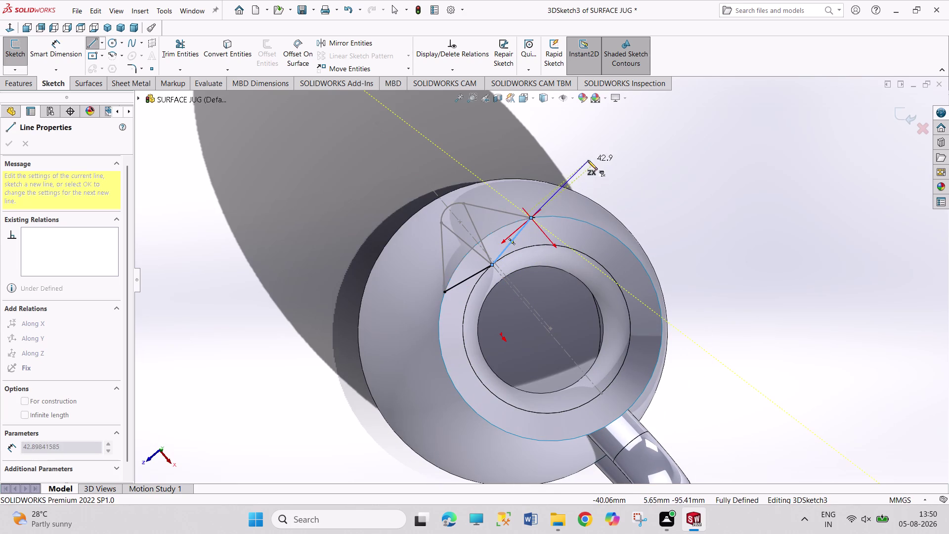
click(597, 165)
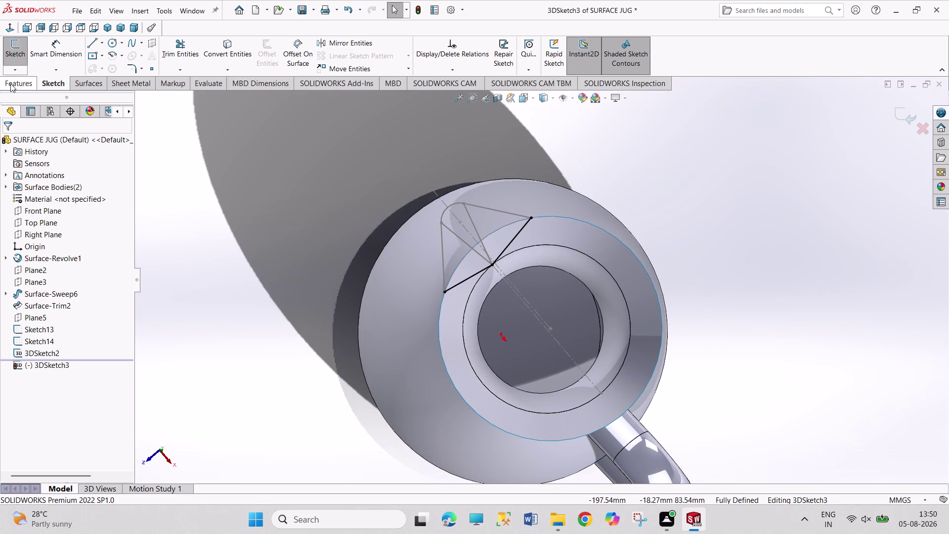
click(18, 60)
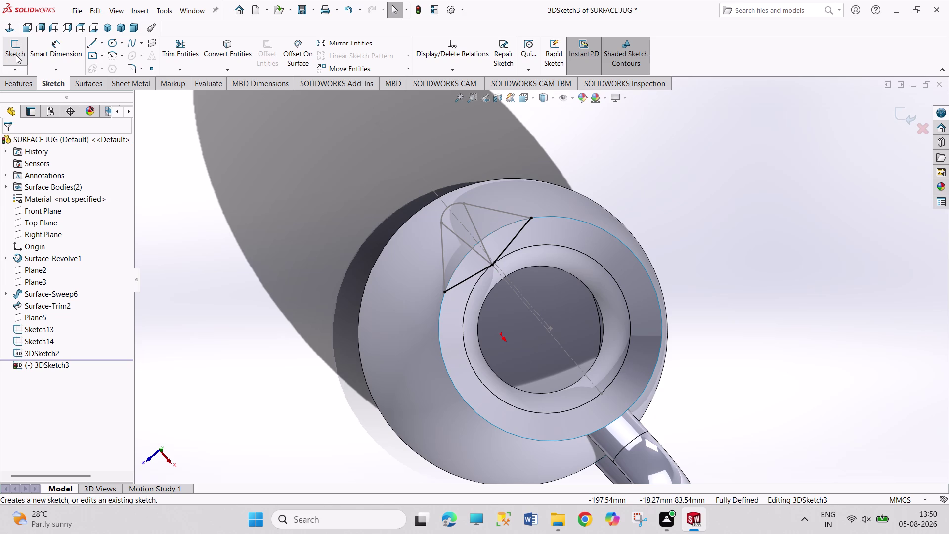
click(16, 55)
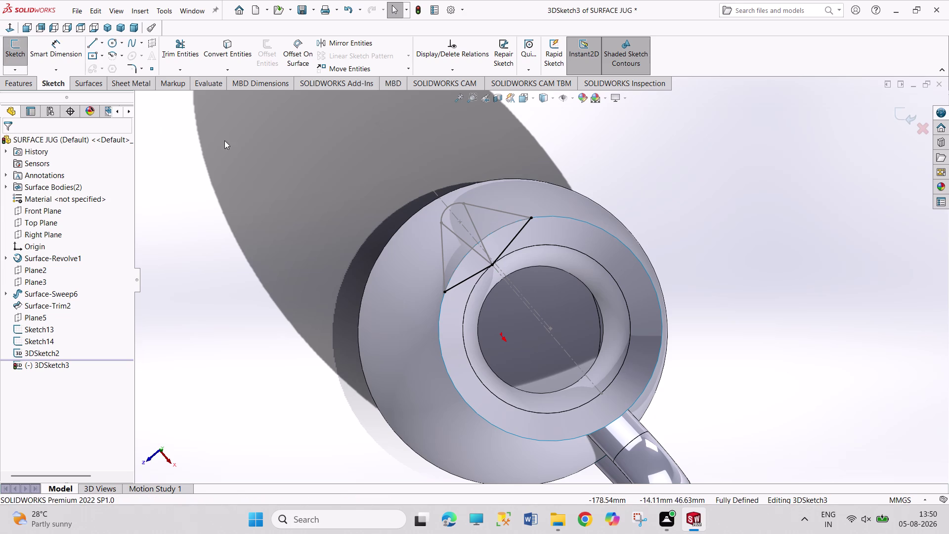
click(7, 69)
click(29, 82)
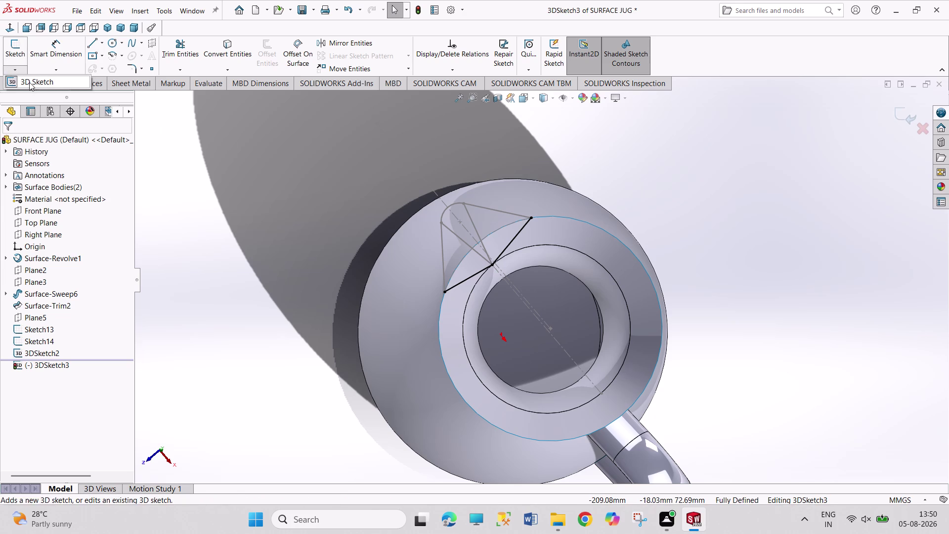
click(275, 202)
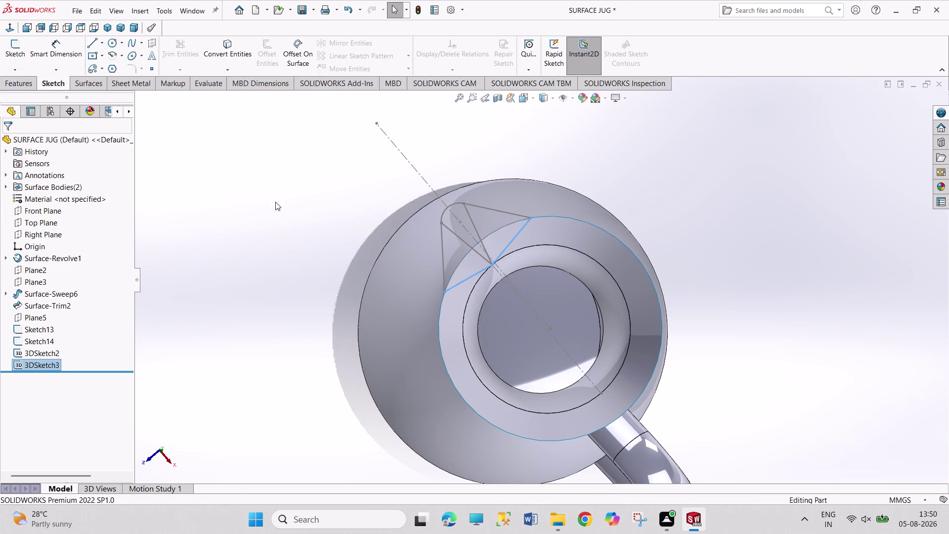
middle_click(276, 202)
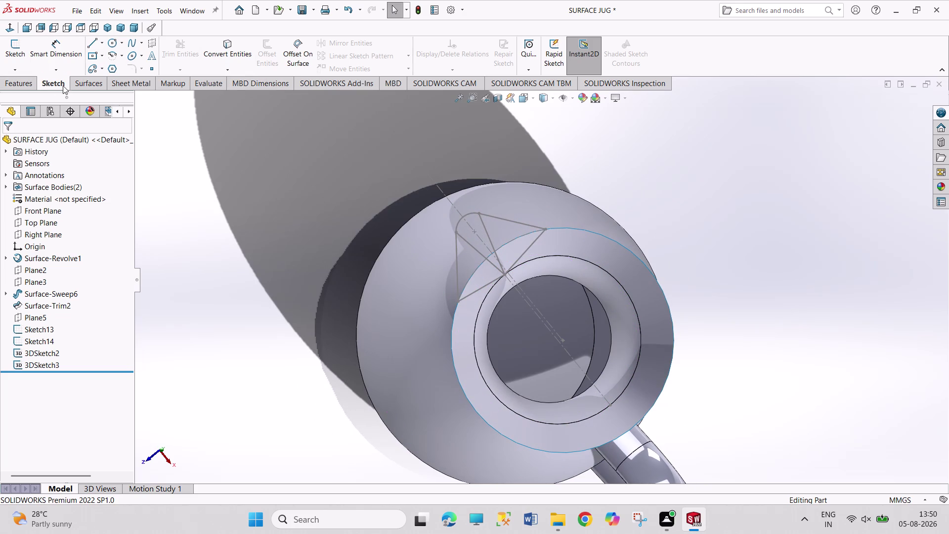
click(85, 81)
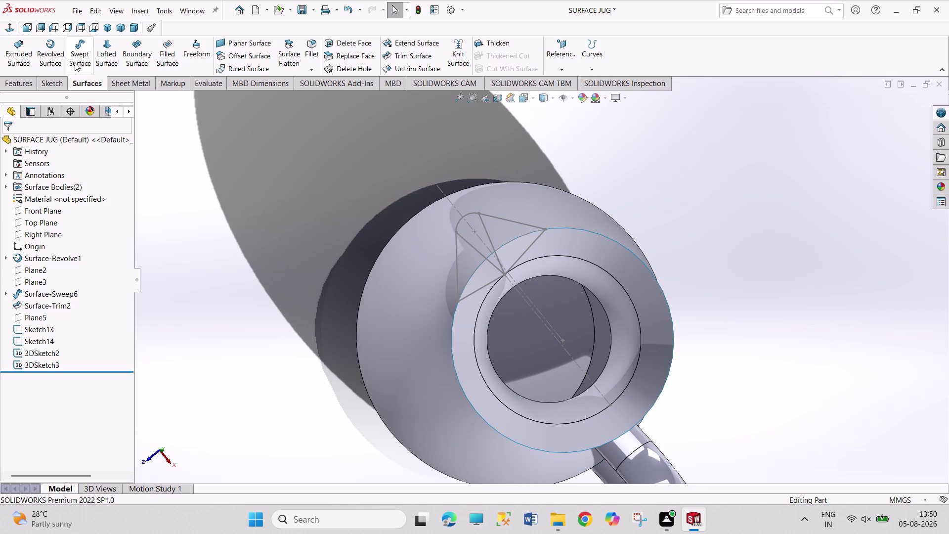
click(74, 62)
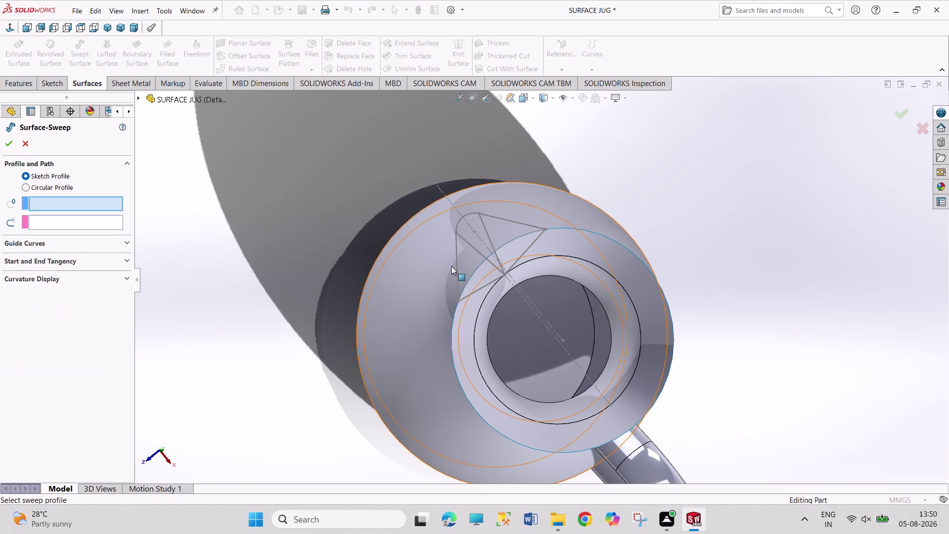
click(458, 263)
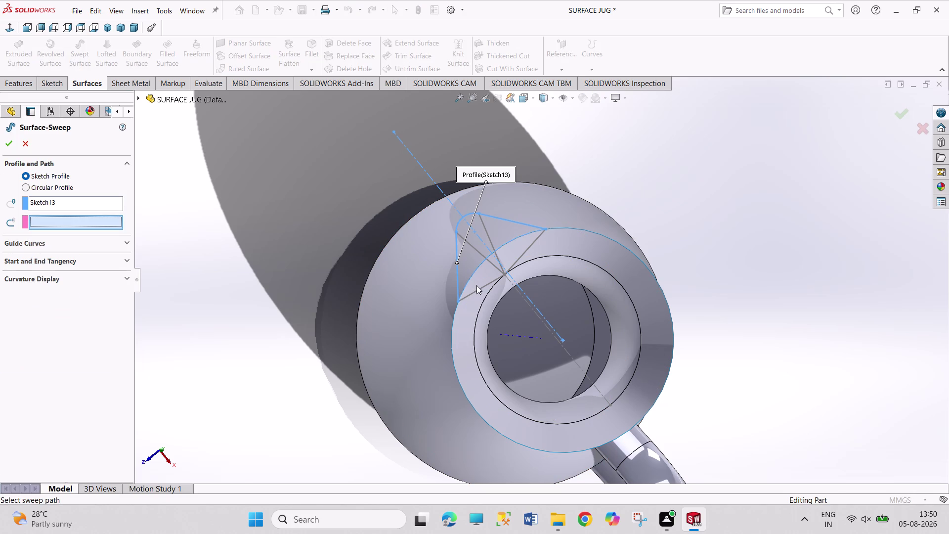
click(477, 290)
middle_drag(320, 282, 331, 259)
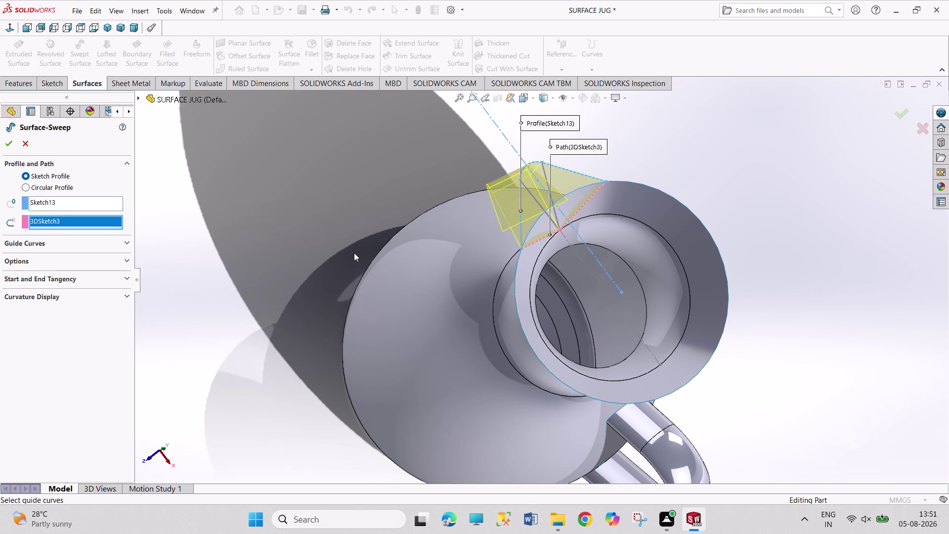
middle_drag(354, 253, 419, 335)
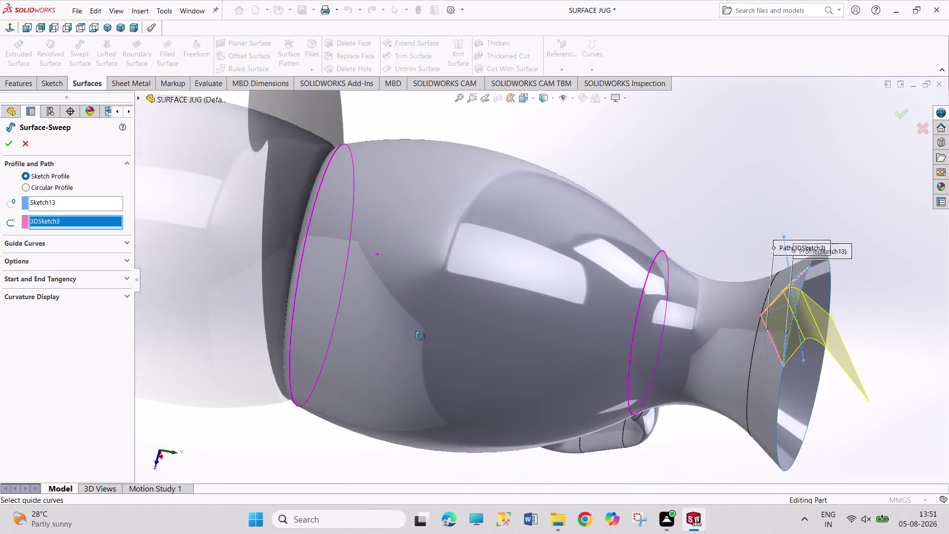
middle_drag(420, 335, 328, 279)
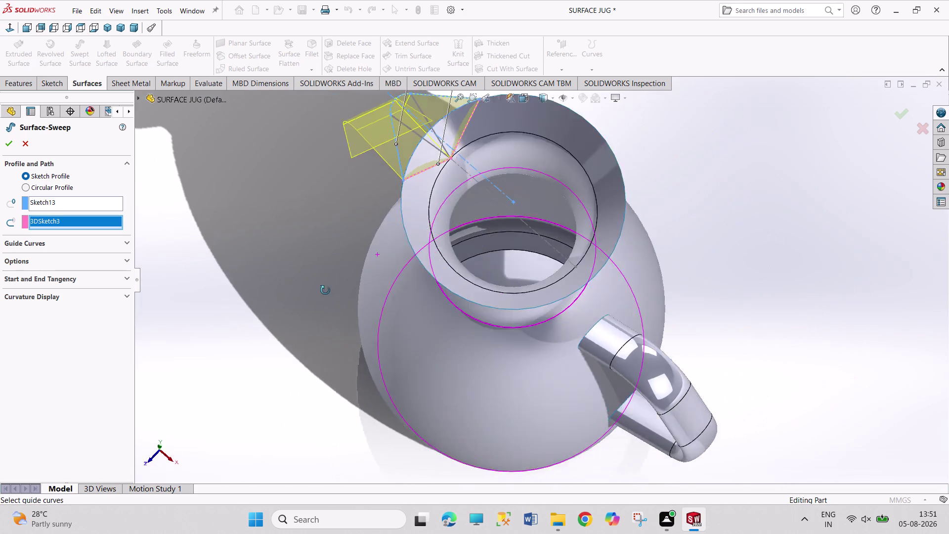
middle_drag(328, 279, 324, 297)
click(106, 246)
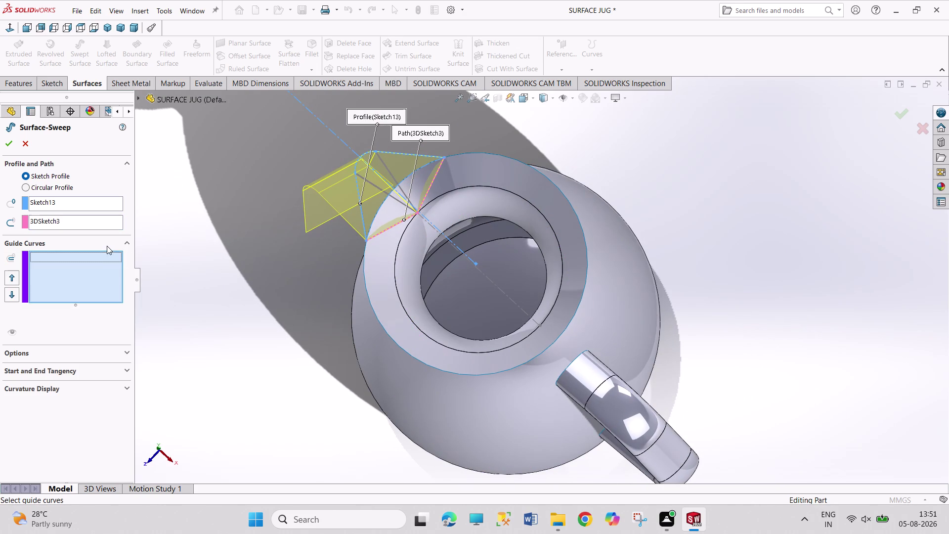
click(391, 199)
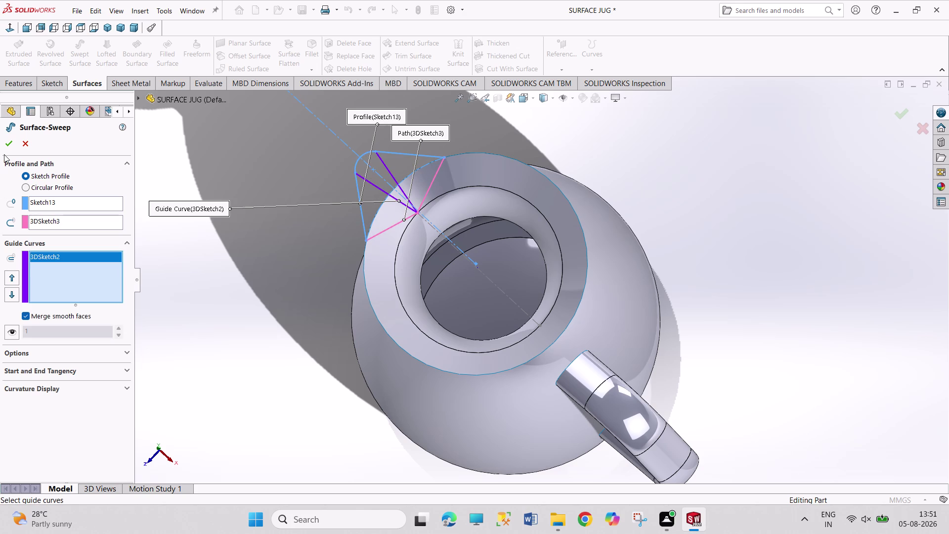
click(10, 140)
click(28, 144)
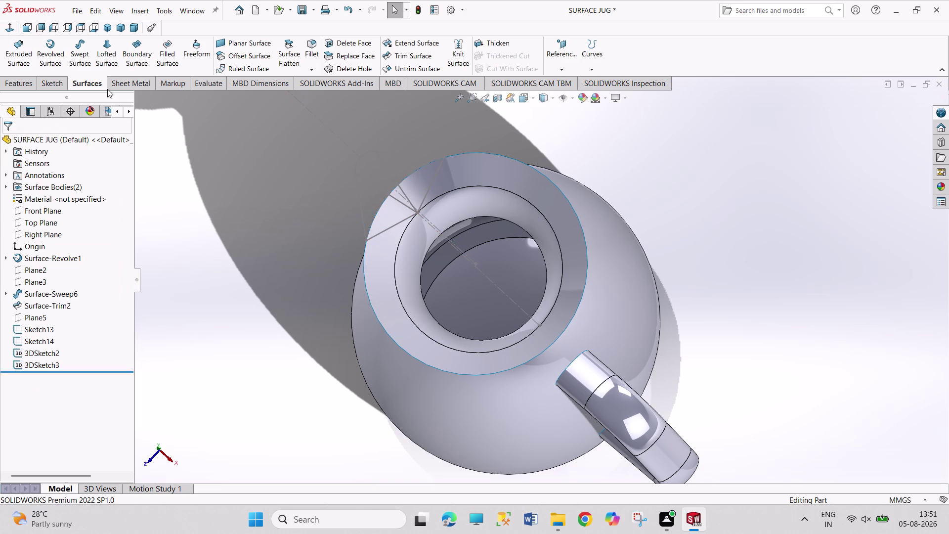
click(103, 56)
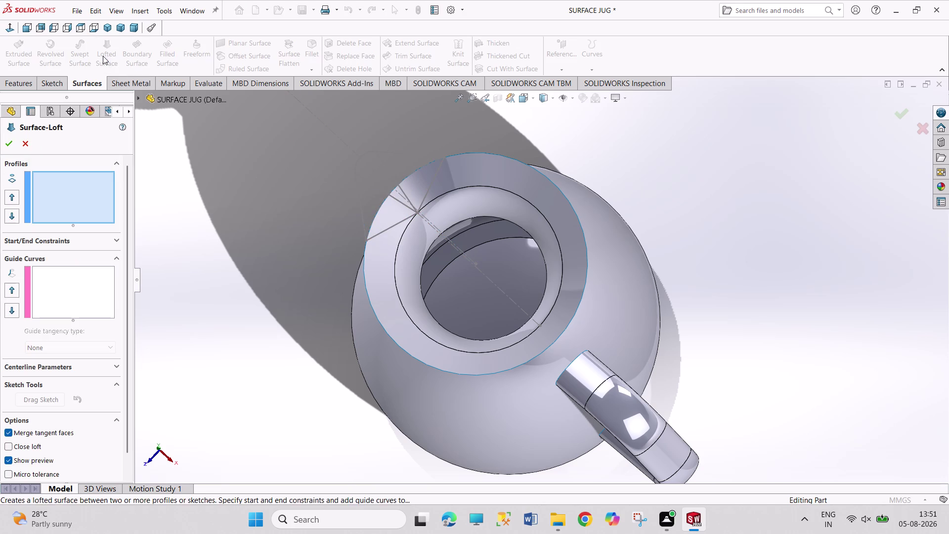
middle_drag(282, 227, 264, 273)
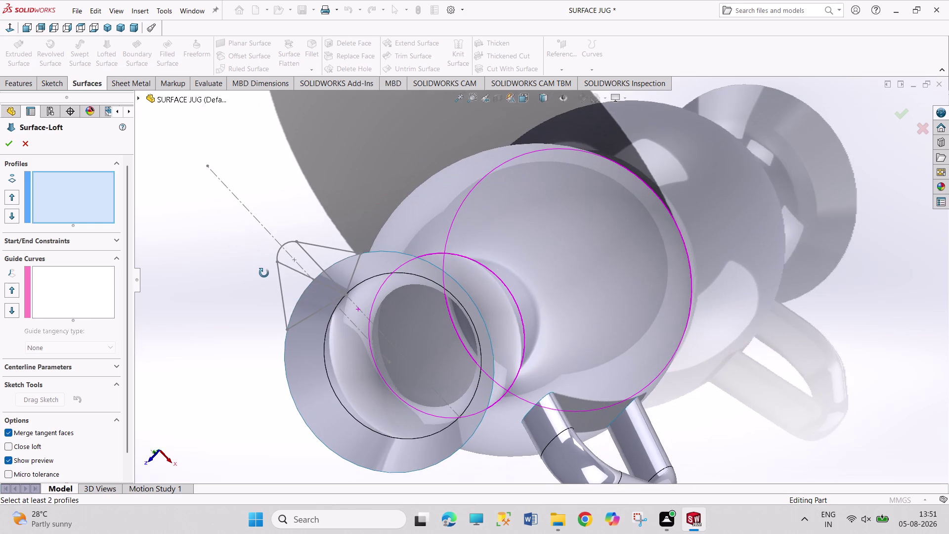
middle_drag(264, 273, 266, 275)
click(325, 247)
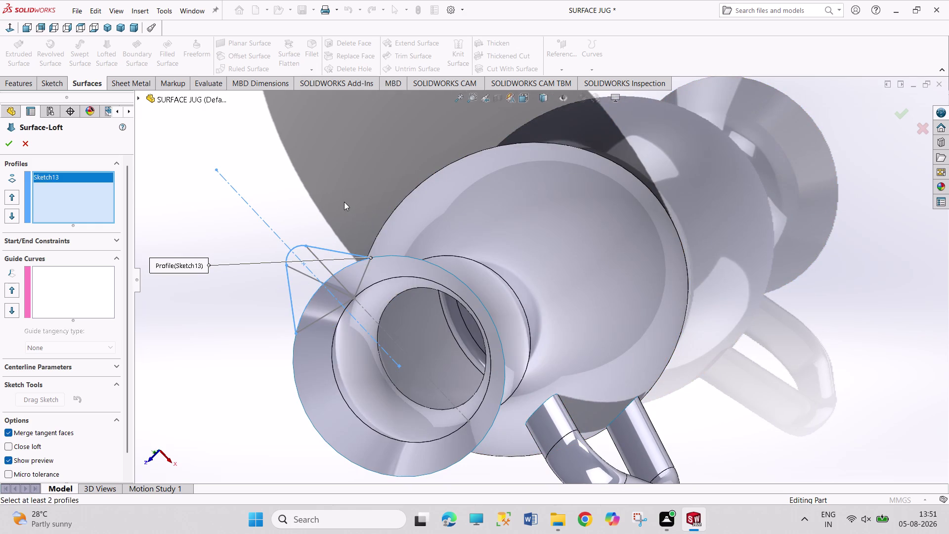
click(75, 269)
click(304, 276)
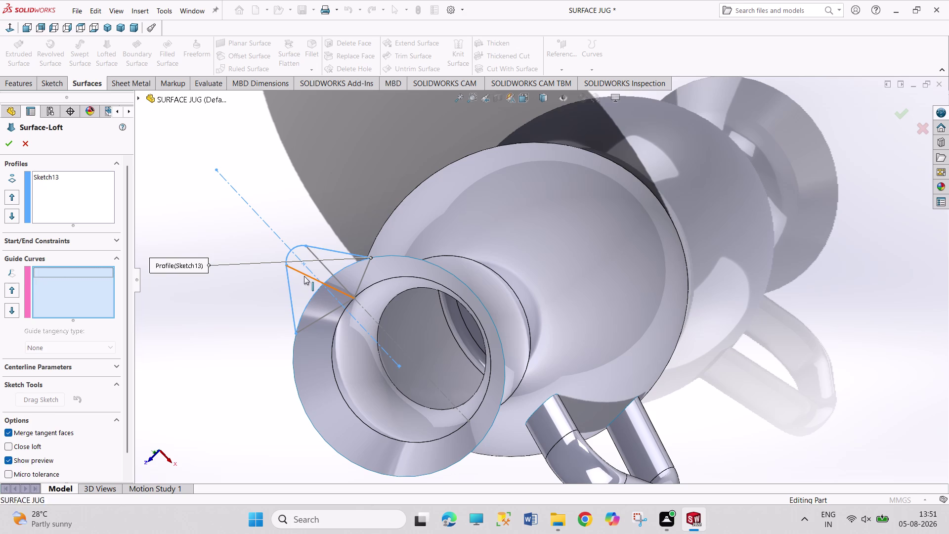
click(314, 323)
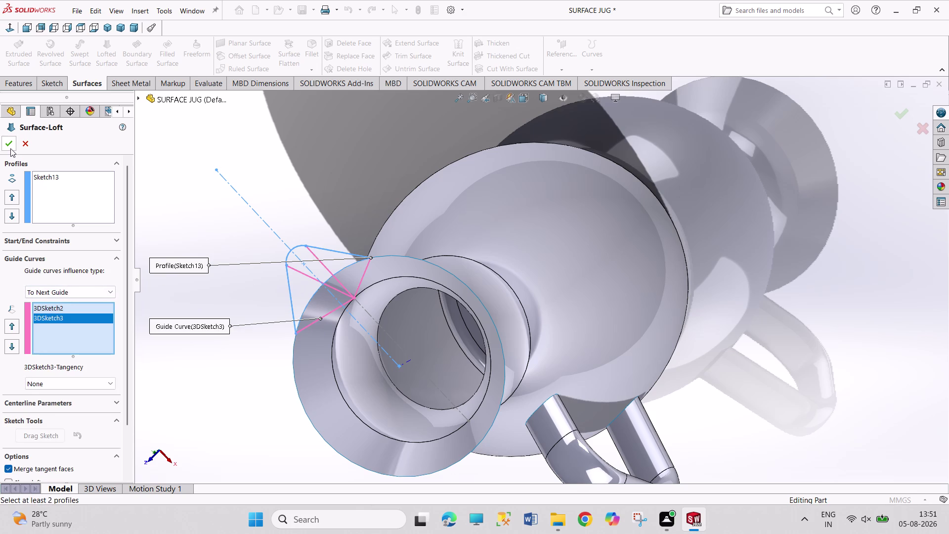
click(11, 148)
click(196, 224)
key(ctrl+z)
key(ctrl+z)
key(ctrl+z)
key(ctrl+z)
click(29, 147)
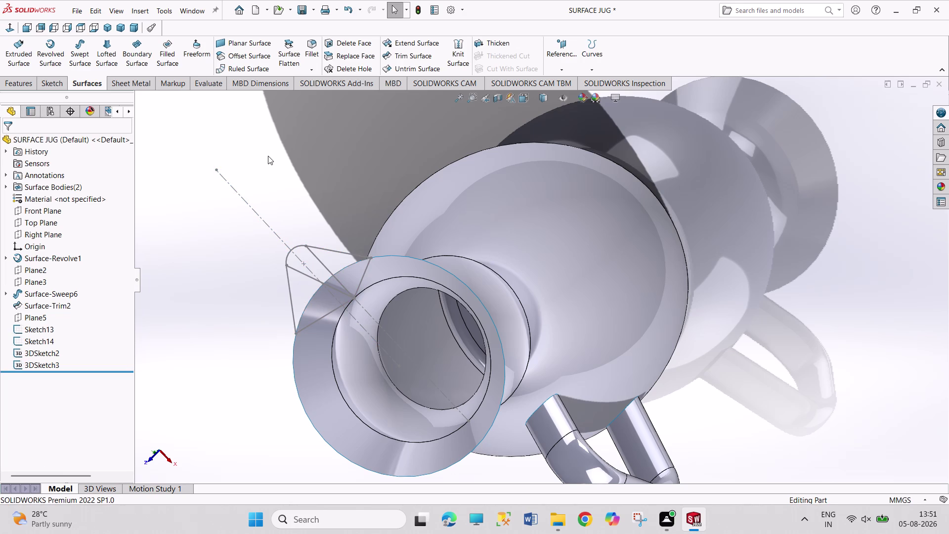
Undo back past 3DSketch3 and 3DSketch2, restoring Sketch14's slanted line 20 mm below the top.
key(ctrl+z)
key(ctrl+z)
key(ctrl+z)
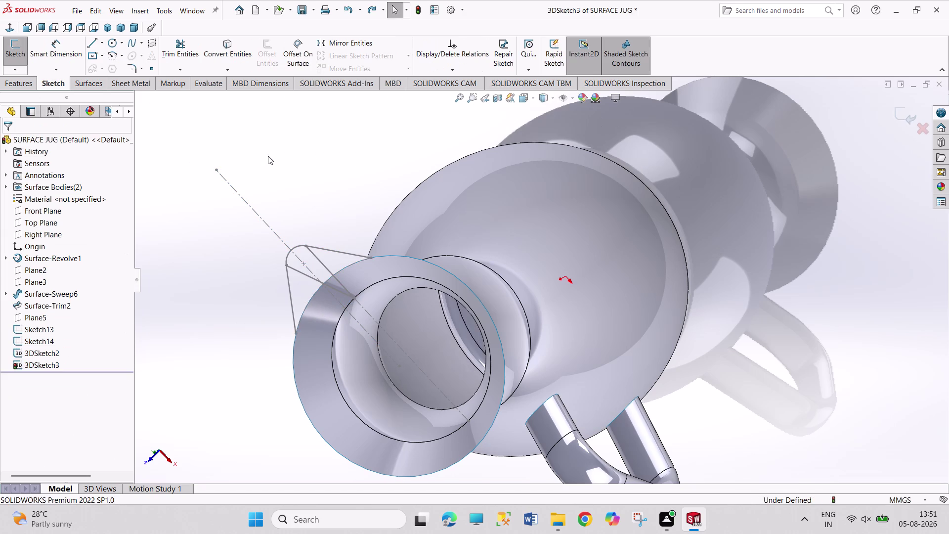
key(ctrl+z)
key(ctrl+z)
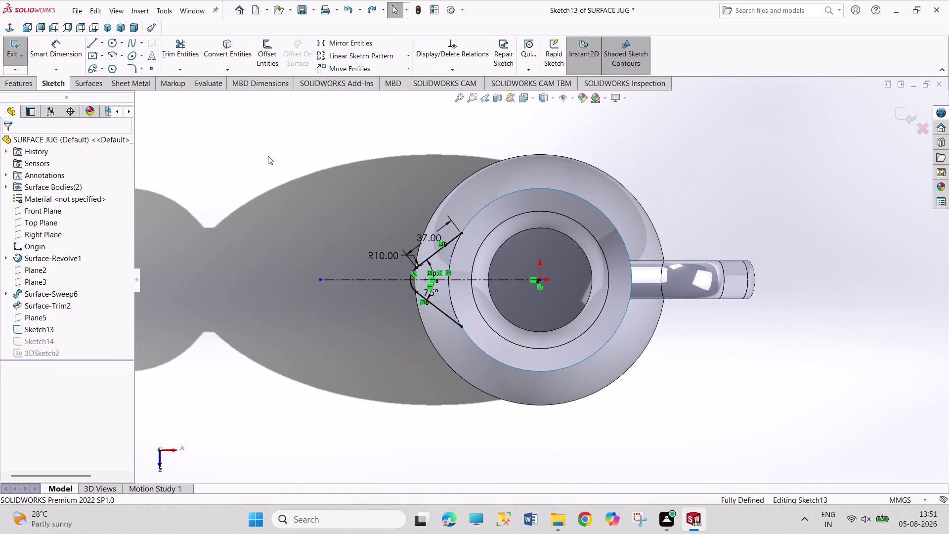
key(ctrl+z)
key(ctrl+z)
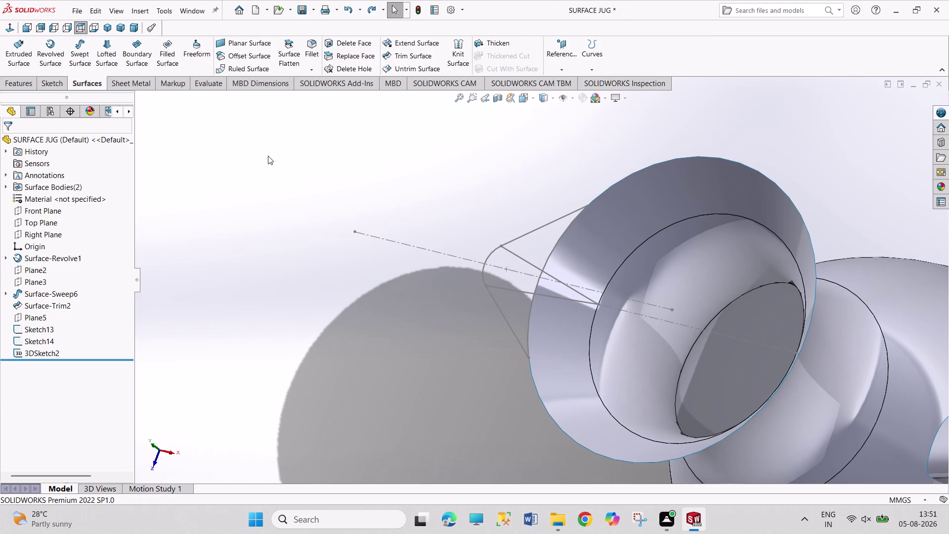
key(ctrl+z)
key(ctrl+z)
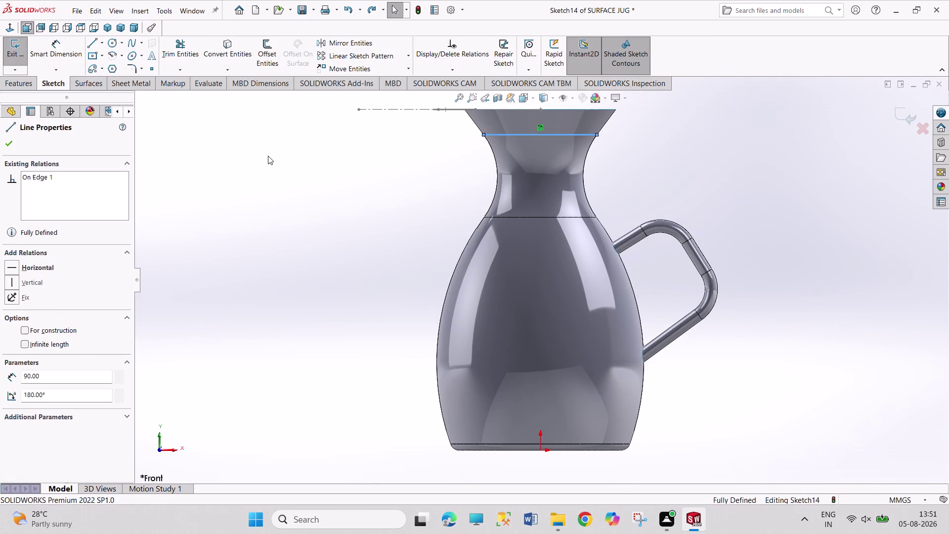
key(ctrl+z)
key(ctrl+z)
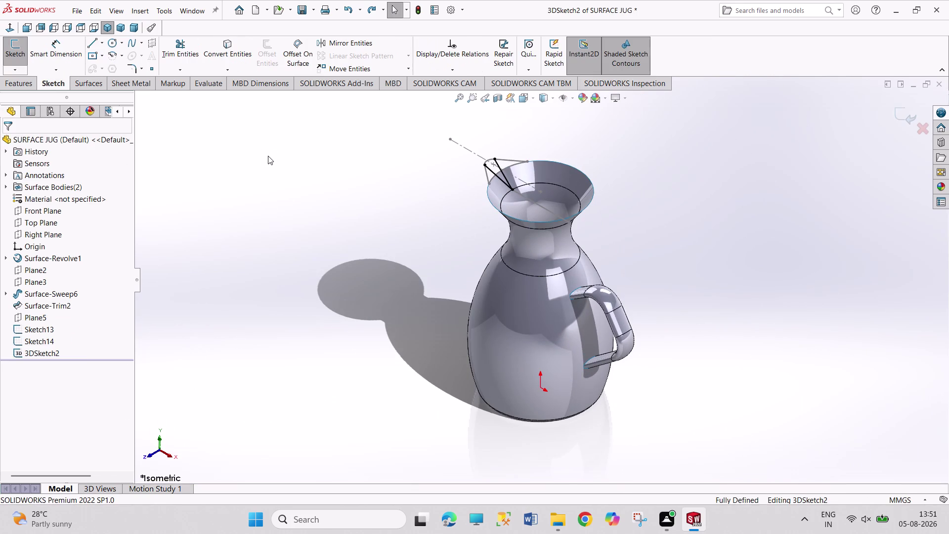
key(ctrl+z)
key(ctrl+z)
key(ctrl+z)
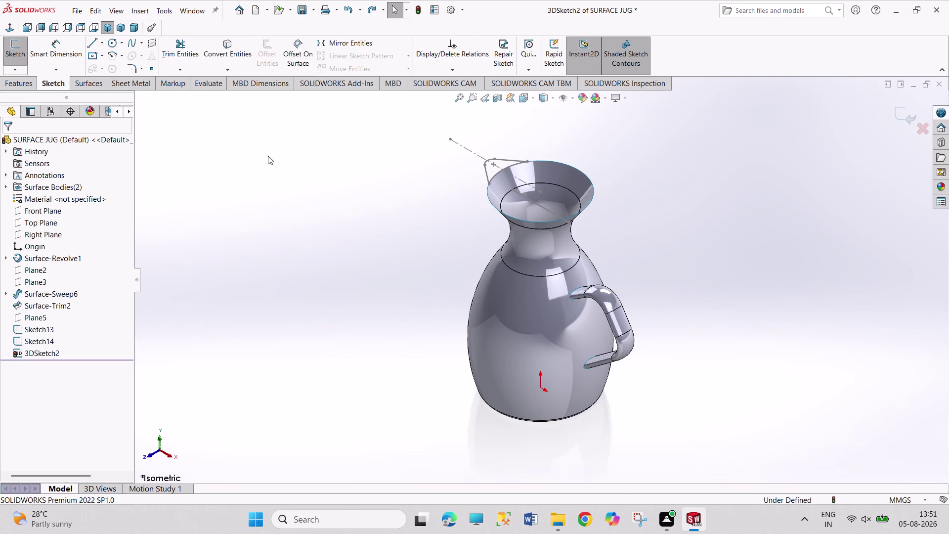
key(ctrl+z)
key(ctrl+z)
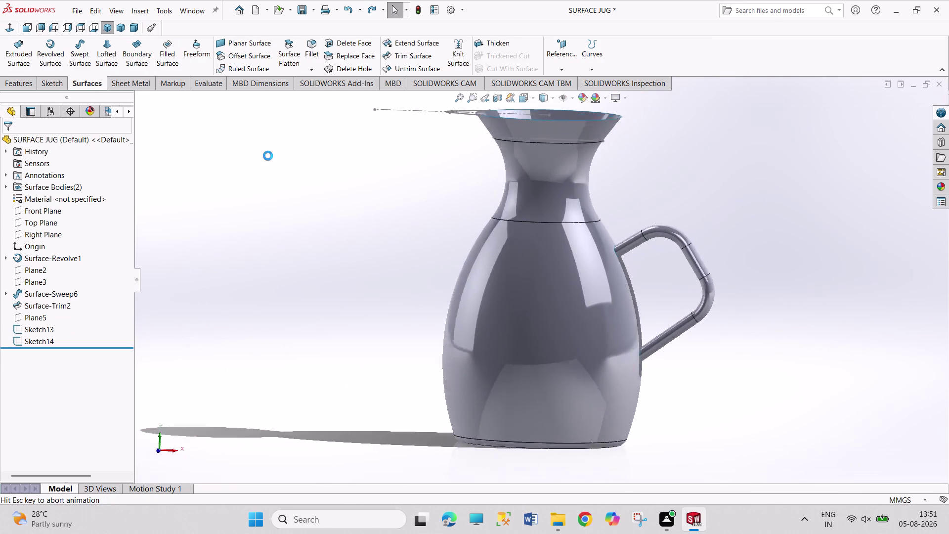
key(ctrl+z)
key(ctrl+z)
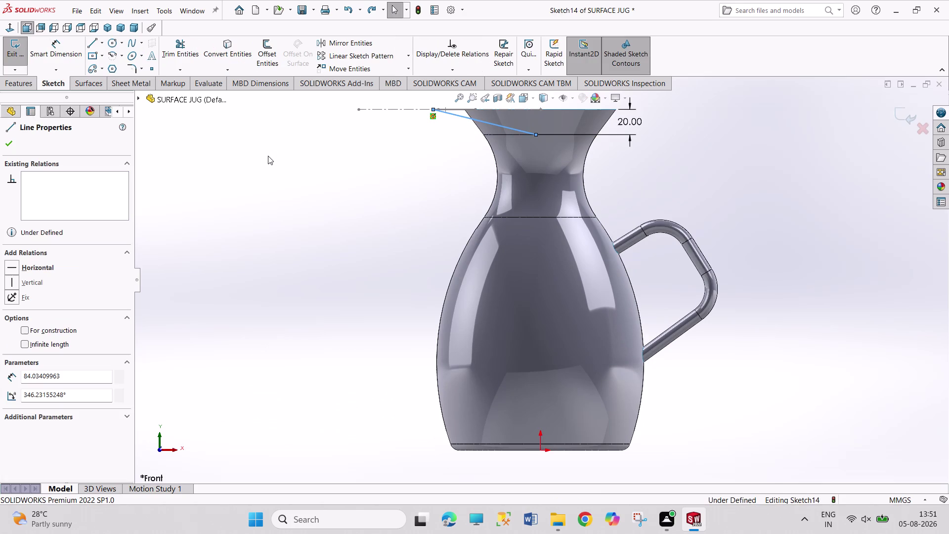
Undo the last two changes and change the spout line's 46.66 dimension to 20.
key(ctrl+z)
key(ctrl+z)
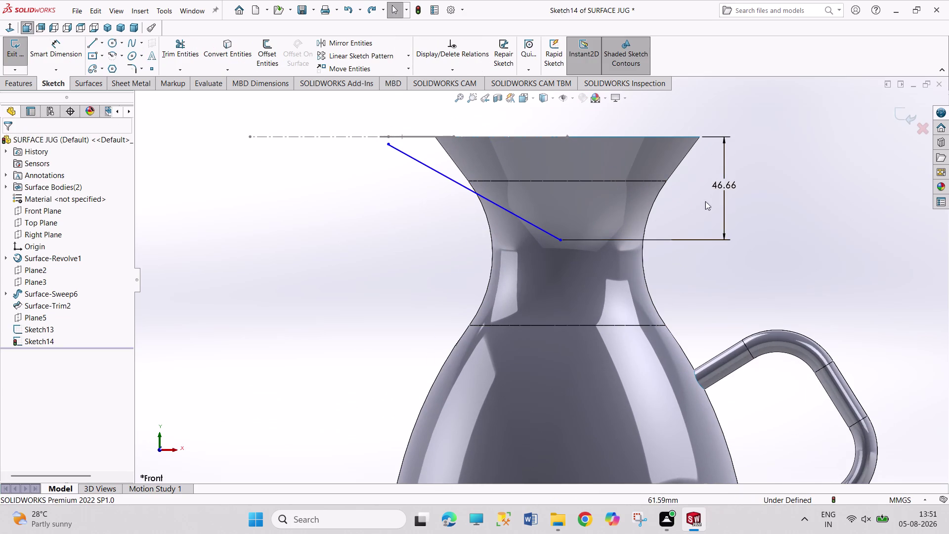
double_click(722, 186)
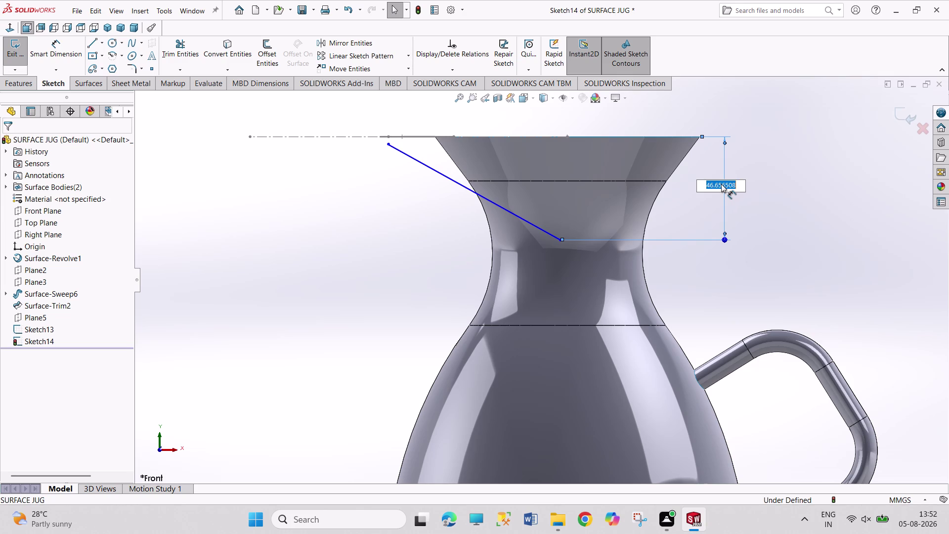
text(20)
key(Return)
click(818, 181)
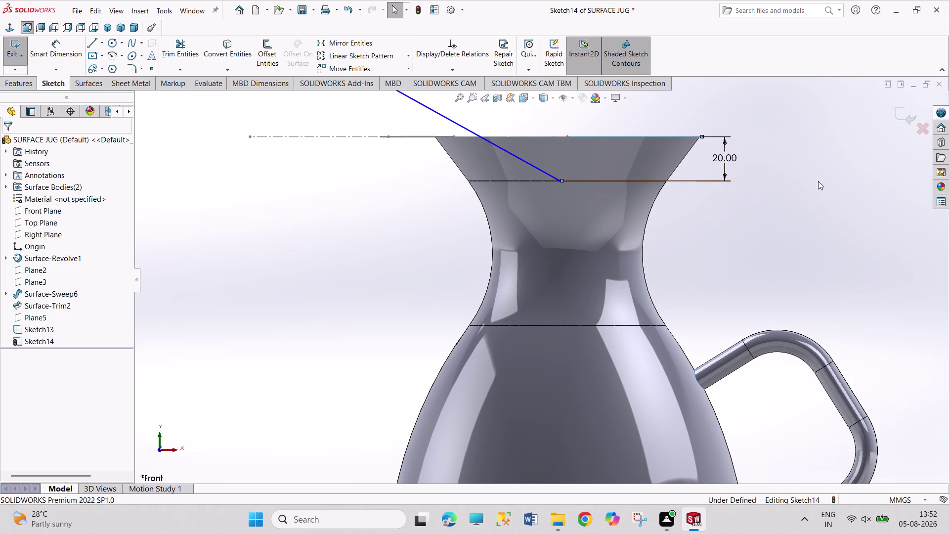
Make the line's outer end coincident with the spout tip point and exit Sketch14.
scroll(up, 3)
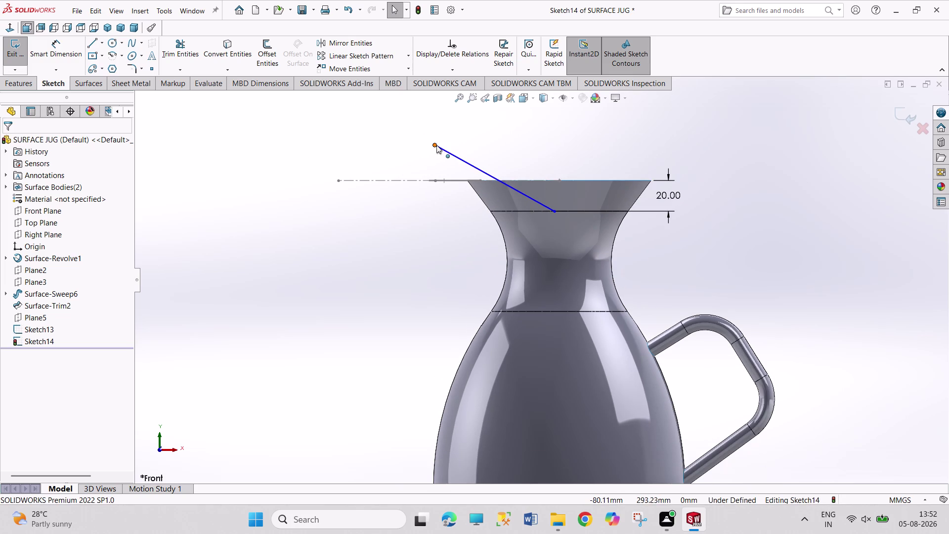
click(432, 143)
scroll(down, 3)
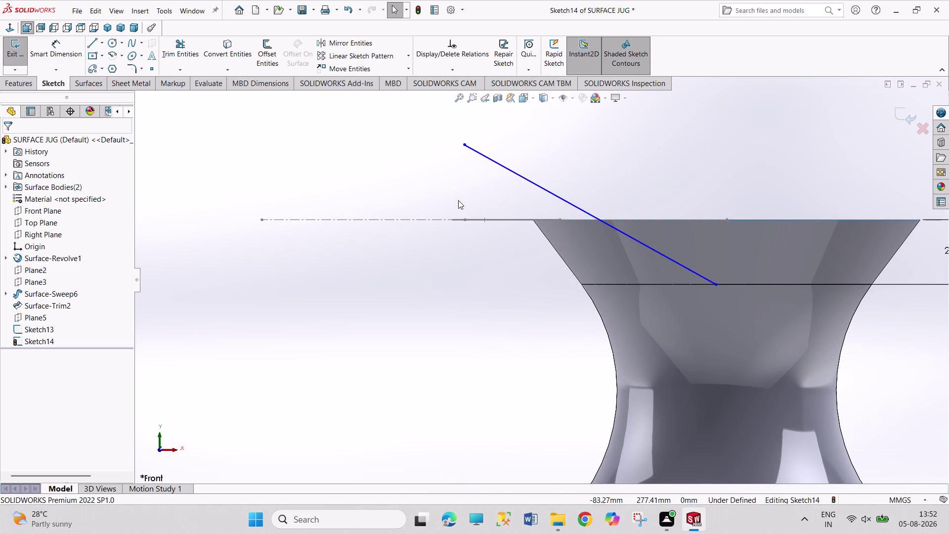
middle_drag(459, 229, 460, 257)
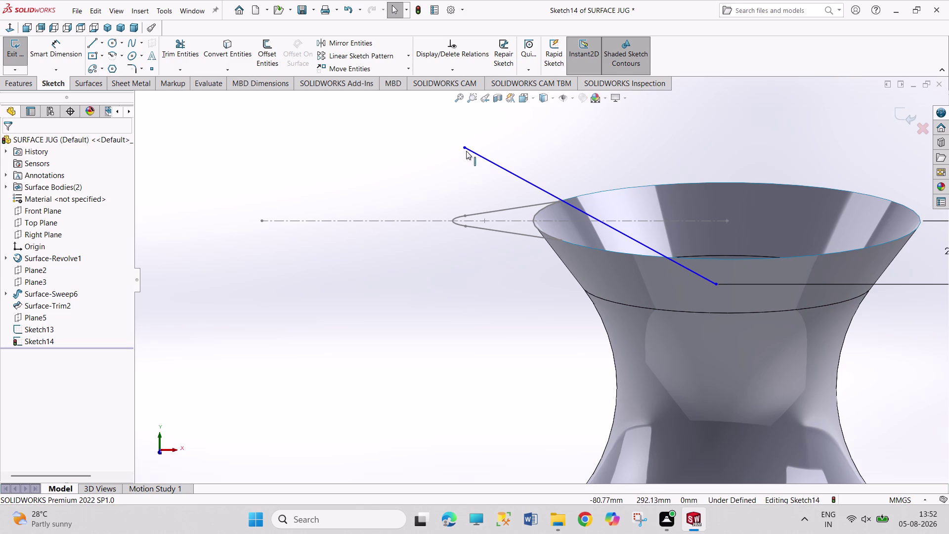
drag(465, 149, 454, 219)
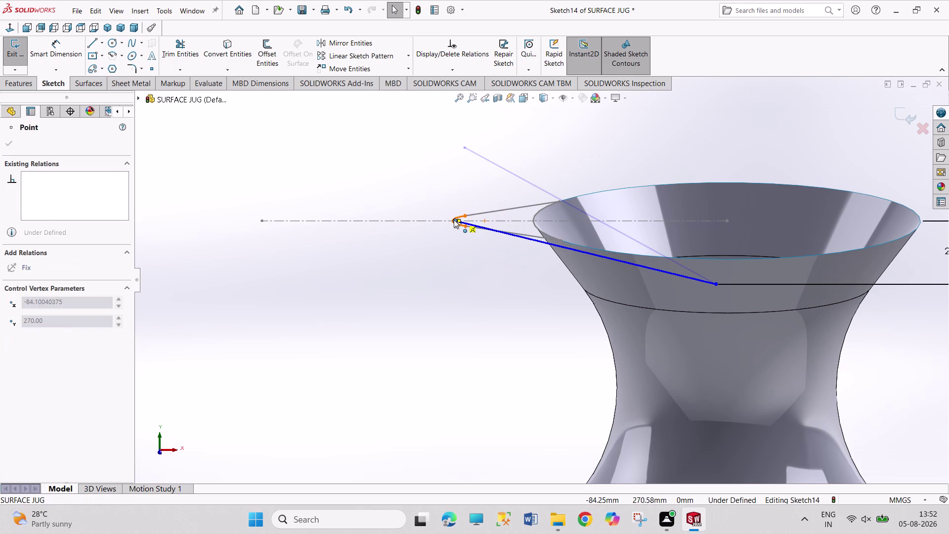
drag(454, 219, 452, 219)
click(456, 181)
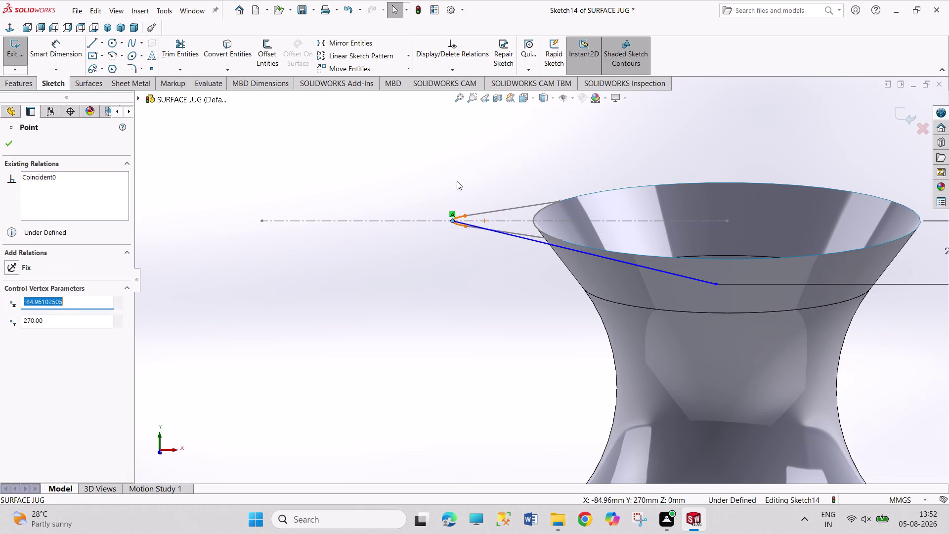
click(8, 41)
click(84, 50)
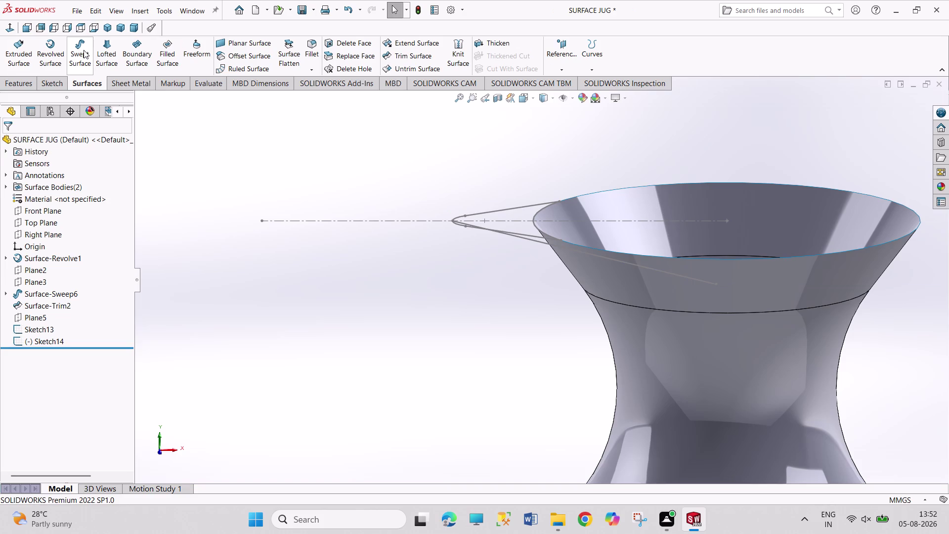
Create Surface-Sweep9 by sweeping profile Sketch13 along path Sketch14.
click(517, 238)
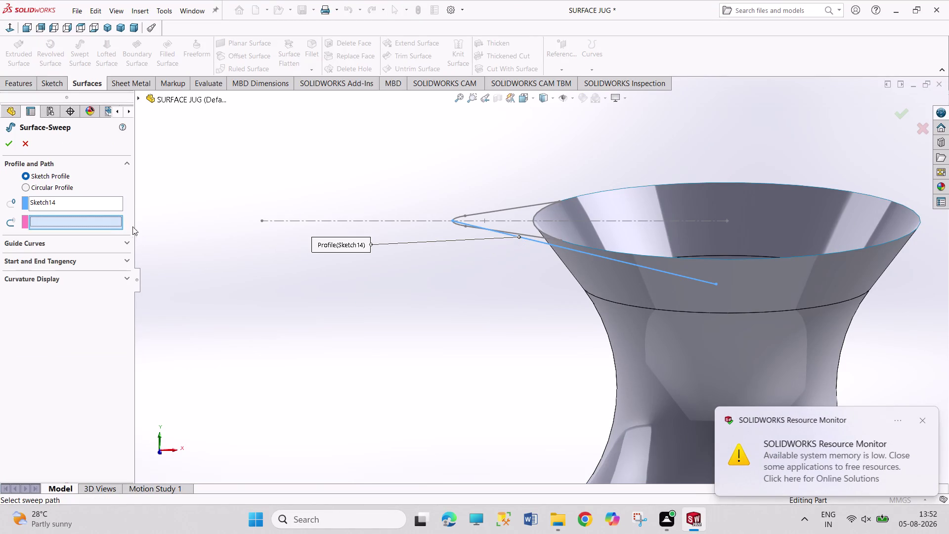
right_click(93, 200)
click(111, 211)
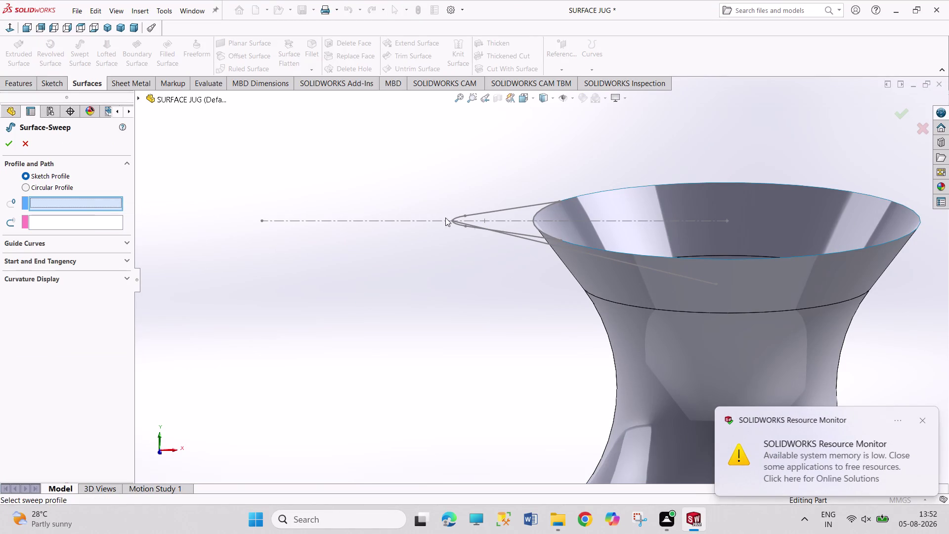
click(490, 212)
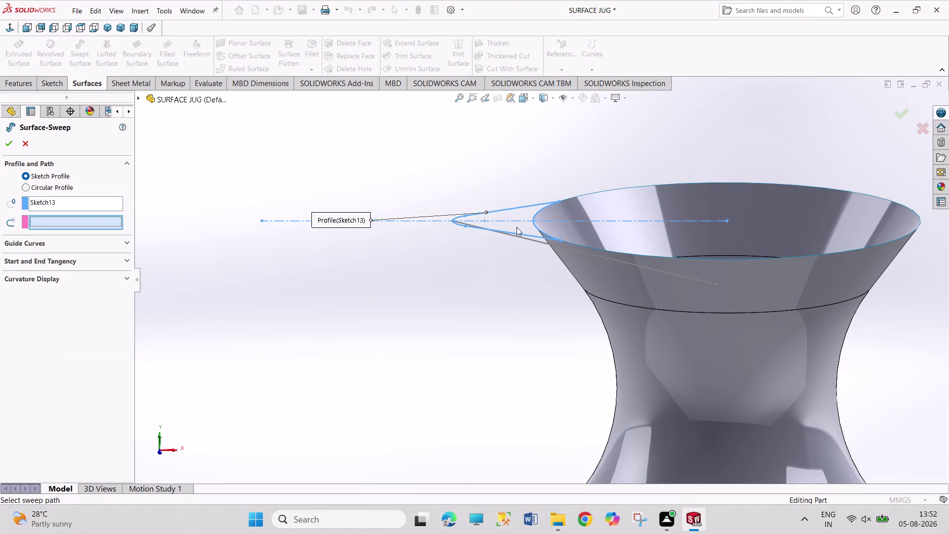
click(526, 240)
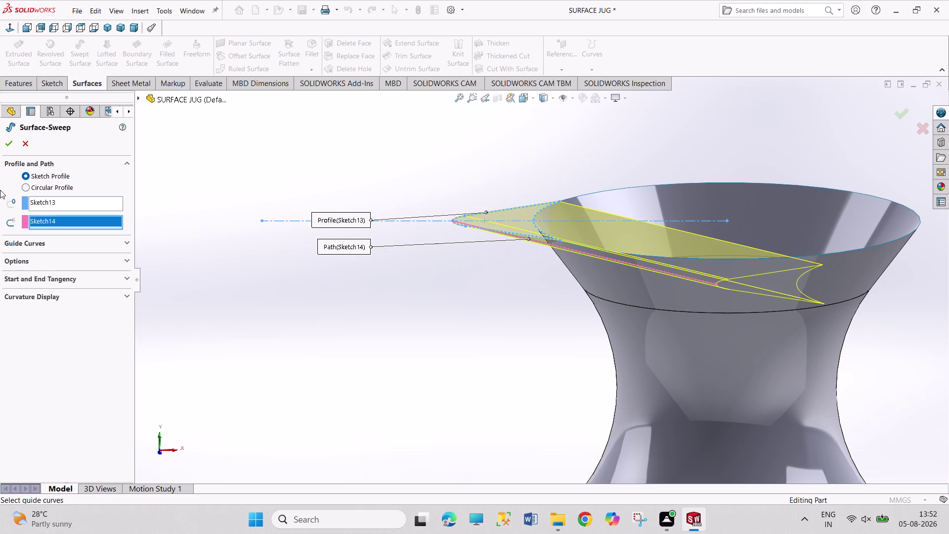
click(9, 138)
click(468, 150)
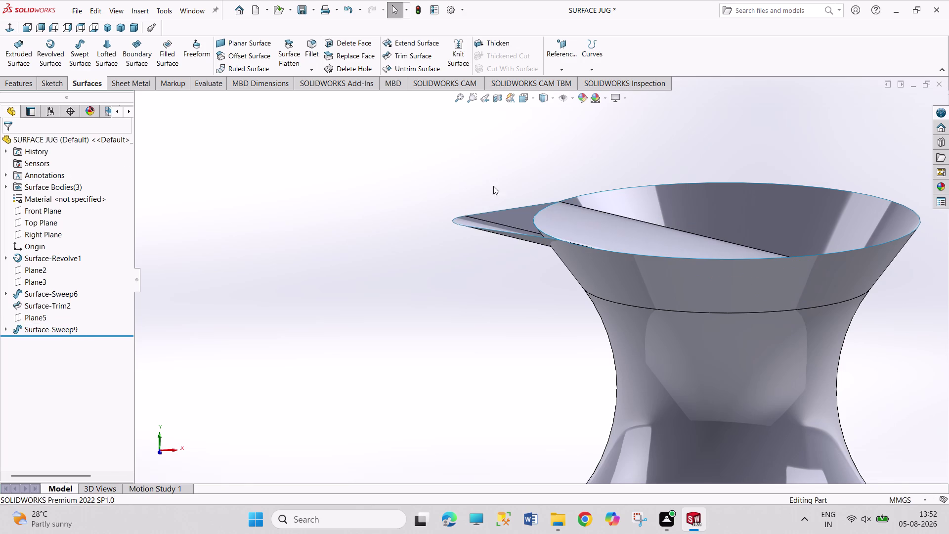
scroll(up, 3)
scroll(up, 3)
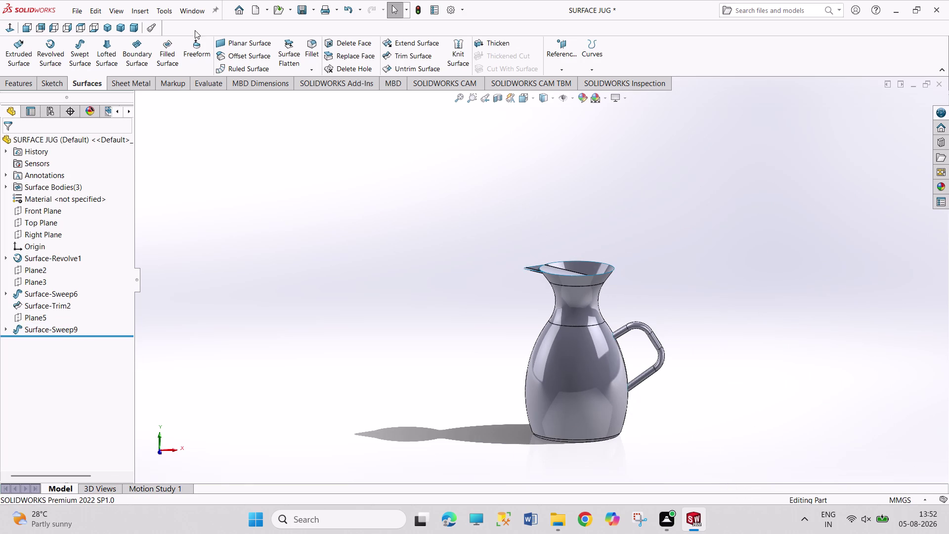
Start a mutual surface trim with all the jug and spout surfaces box-selected.
click(404, 56)
drag(445, 180, 680, 476)
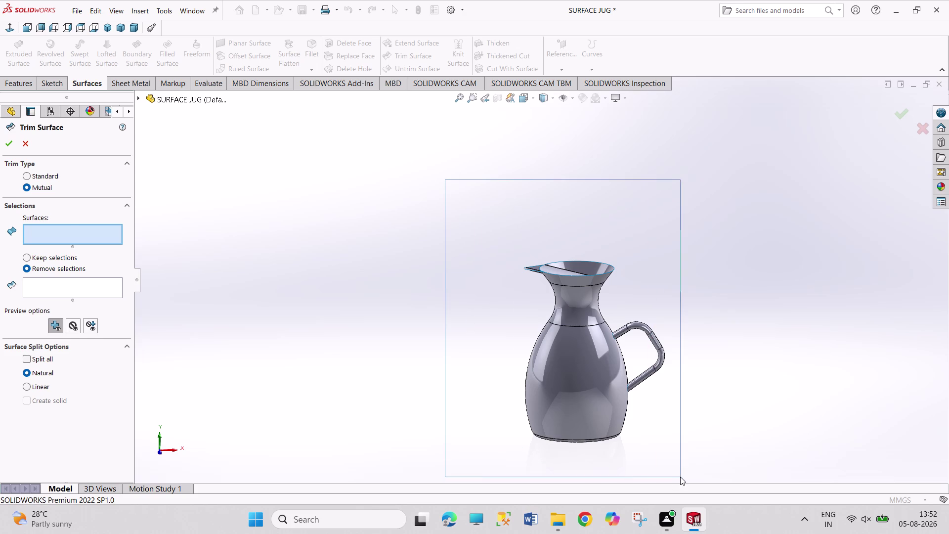
drag(681, 477, 682, 477)
middle_drag(632, 247, 625, 265)
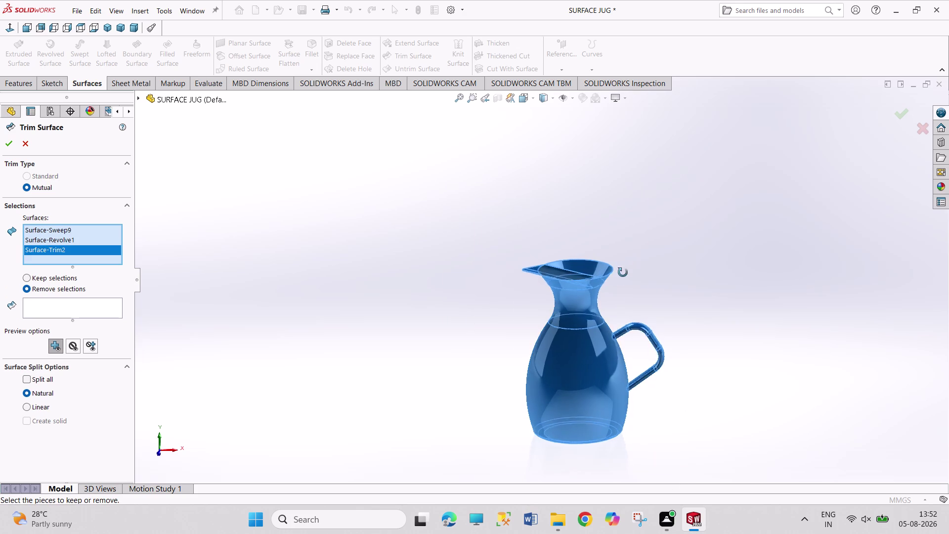
middle_drag(625, 266, 603, 383)
scroll(down, 3)
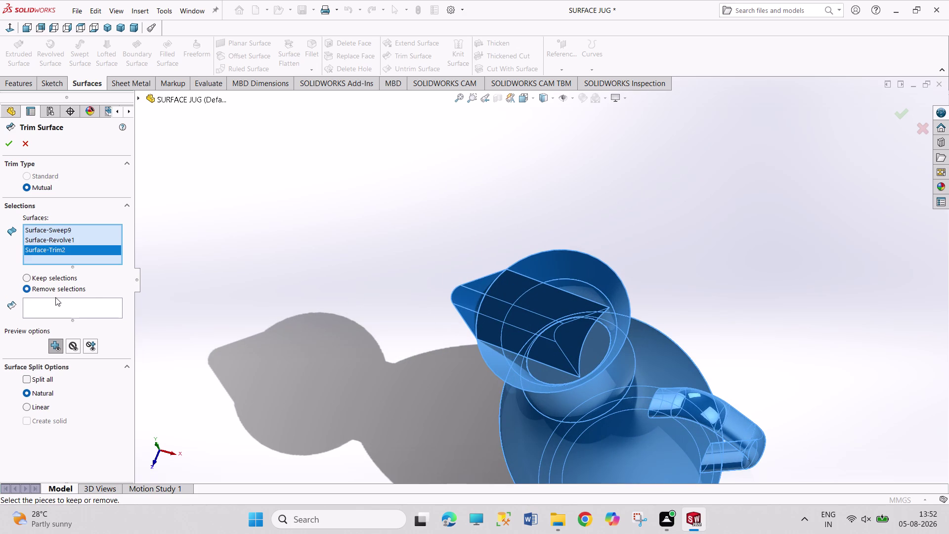
Remove the overlapping spout and rim pieces, confirm Surface-Trim4, and save the part.
click(55, 297)
click(60, 303)
click(528, 300)
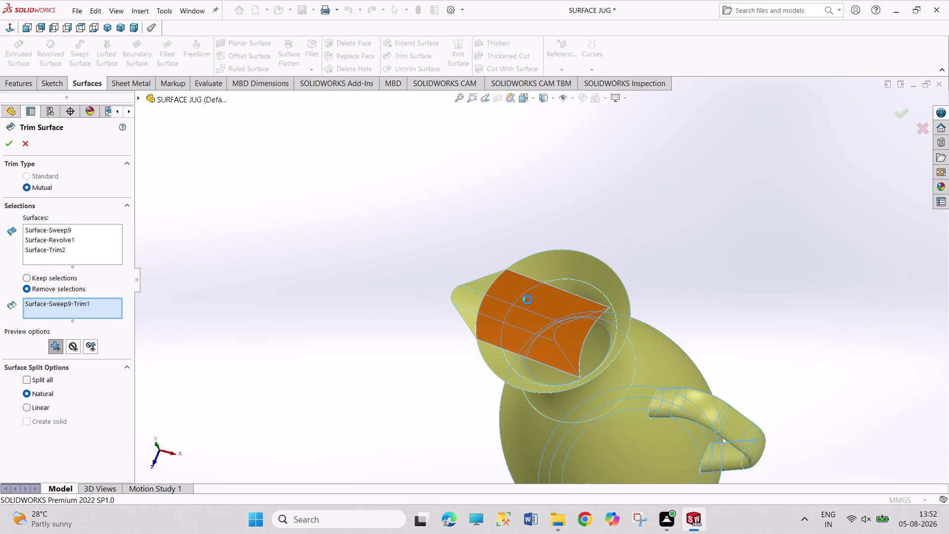
click(480, 311)
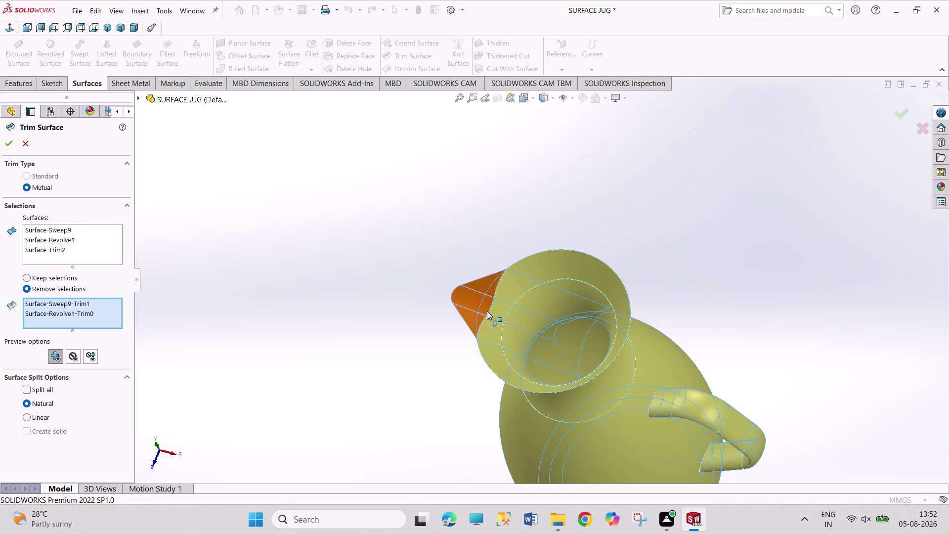
click(11, 144)
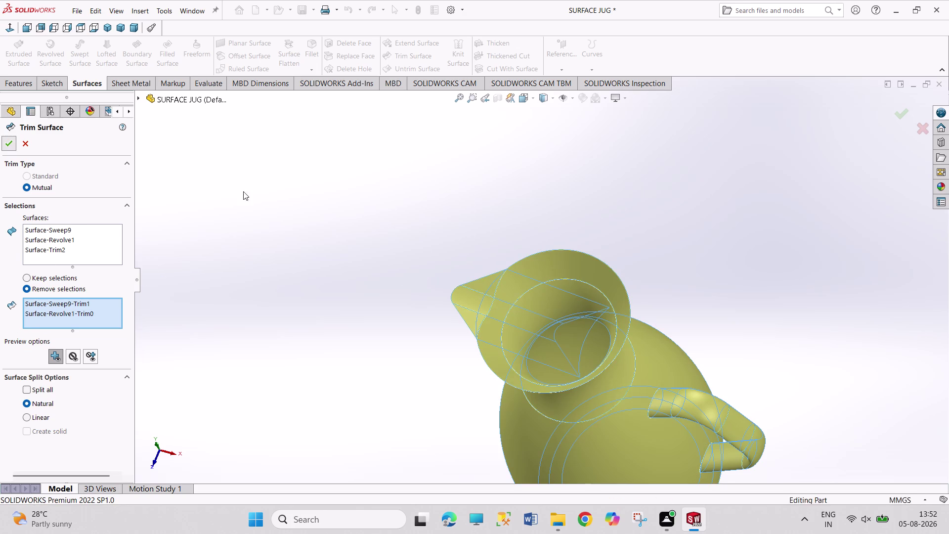
click(268, 191)
key(ctrl+s)
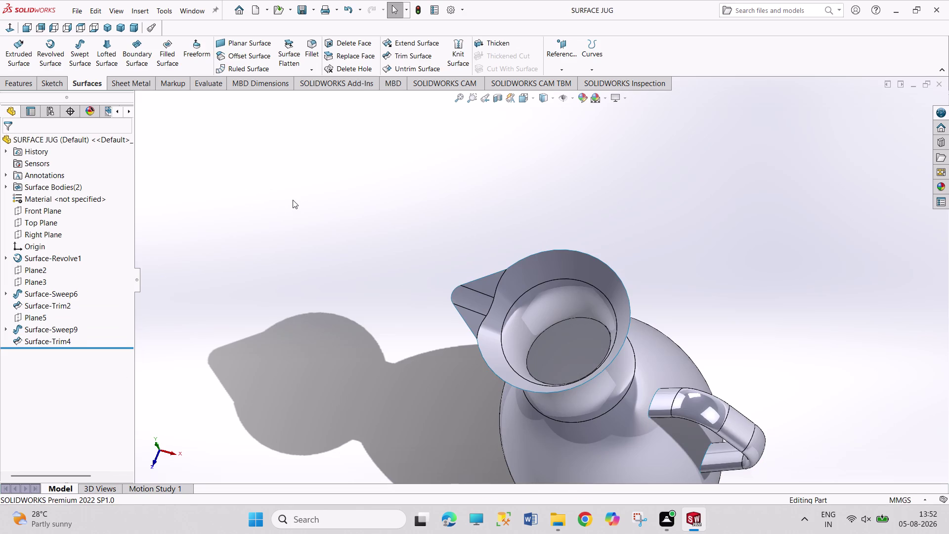
Create a new Drawing document, Draw1, with the Sheet Format/Size dialog showing.
key(ctrl+n)
click(482, 252)
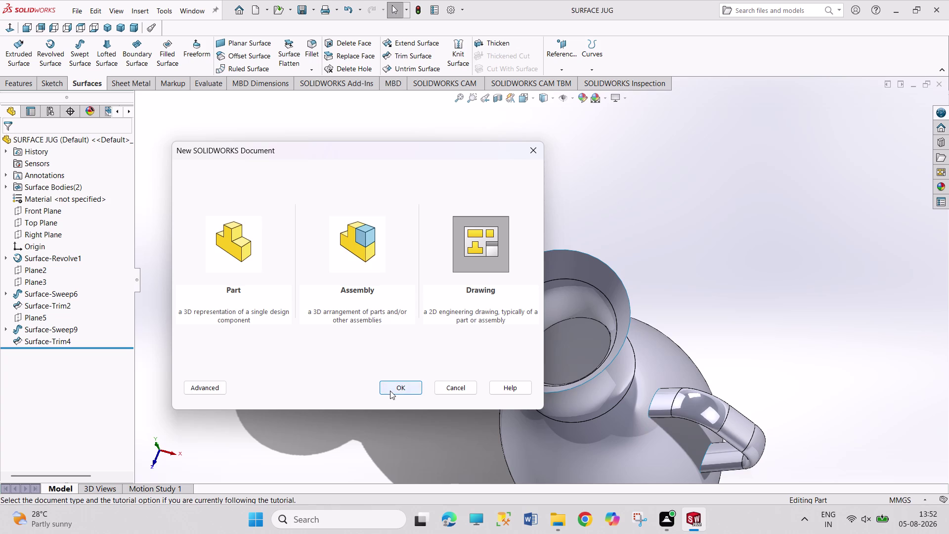
click(390, 391)
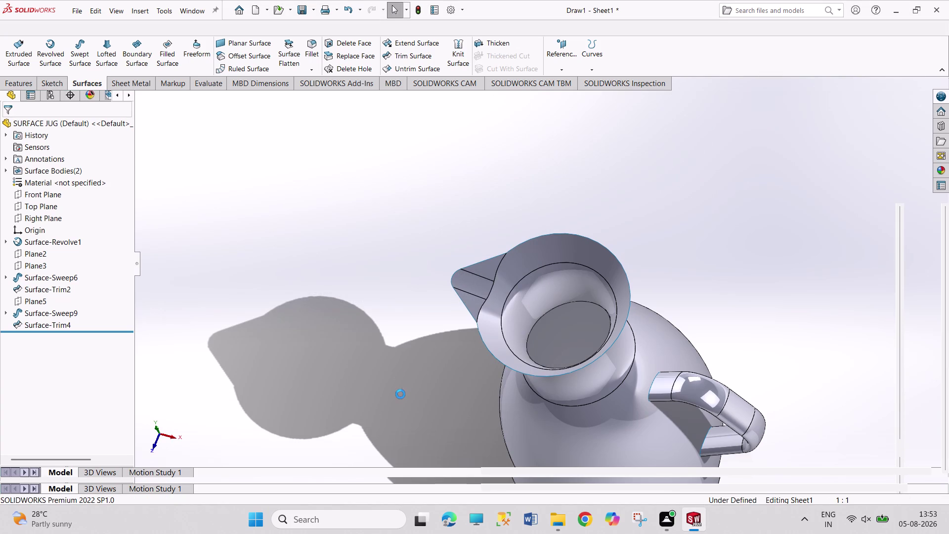
drag(264, 205, 299, 313)
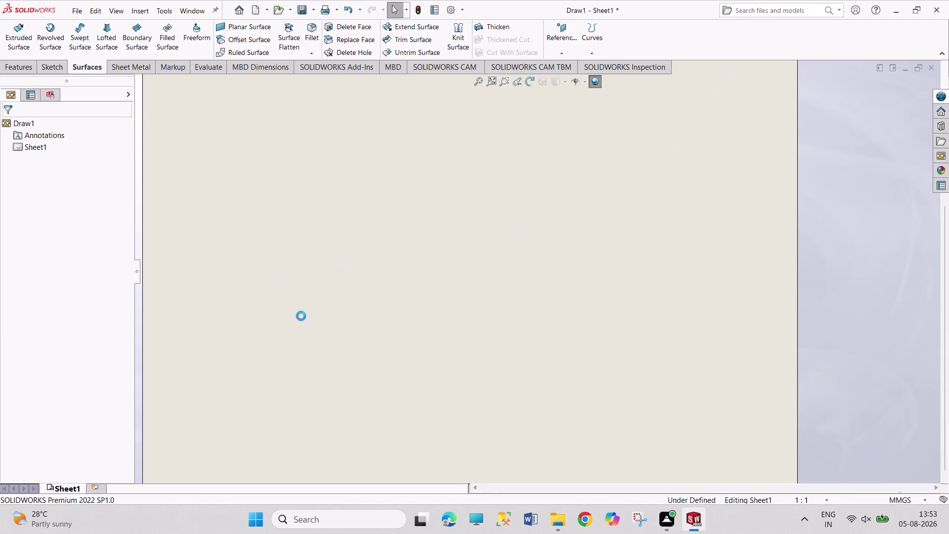
drag(299, 314, 340, 318)
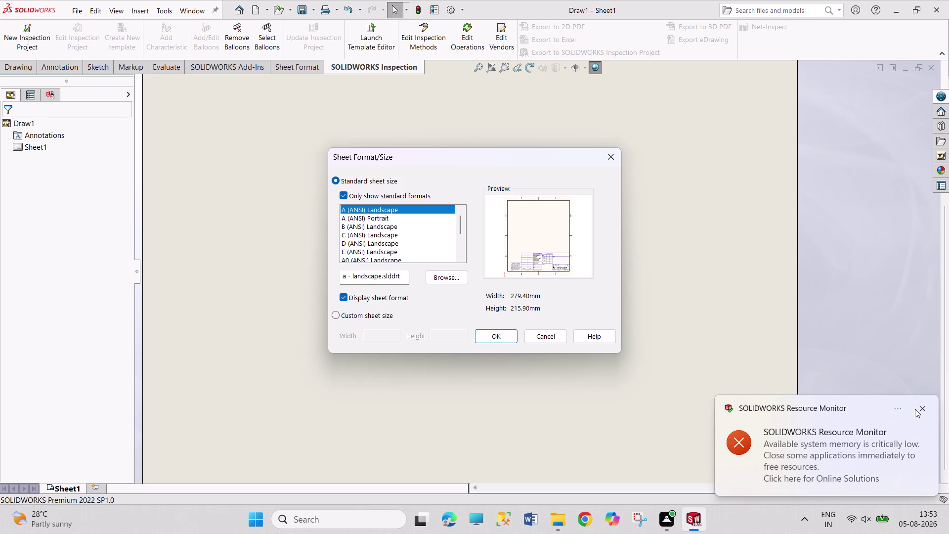
click(921, 406)
click(560, 518)
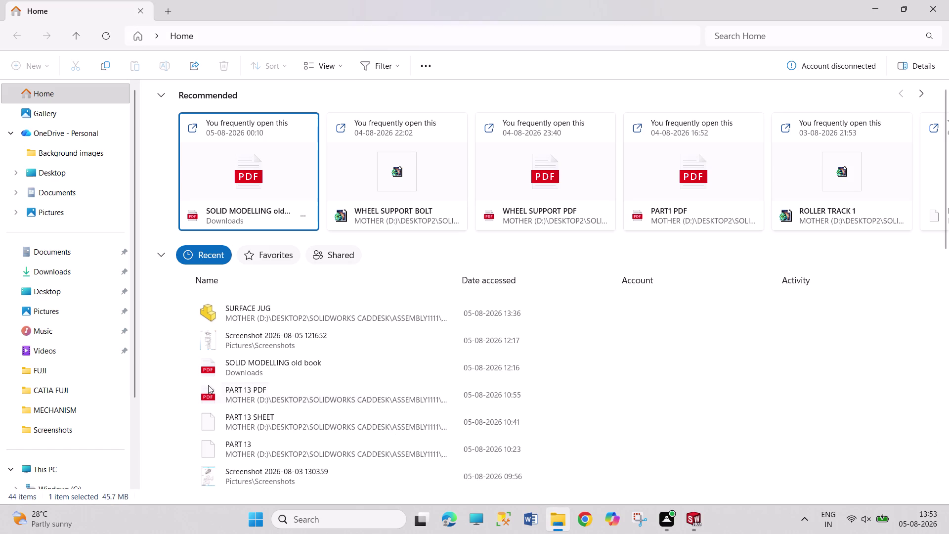
click(81, 472)
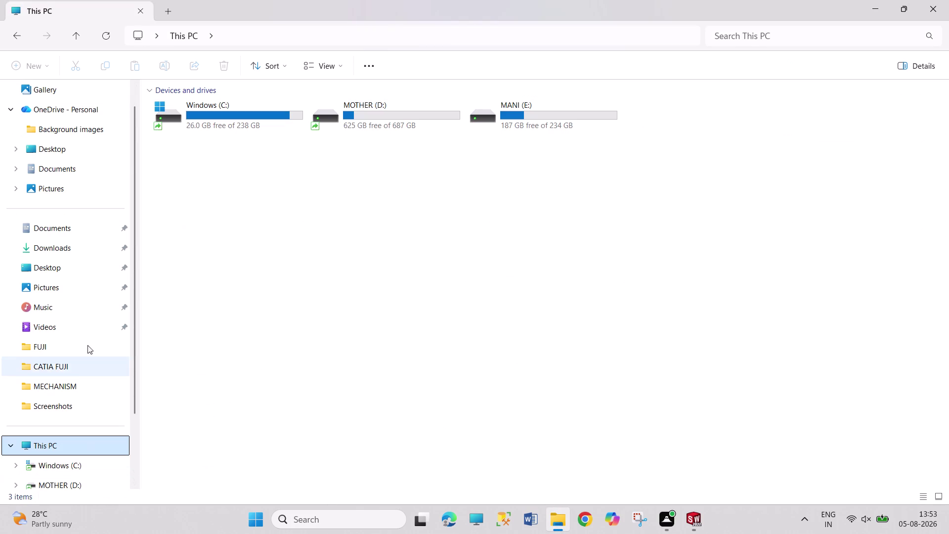
click(920, 420)
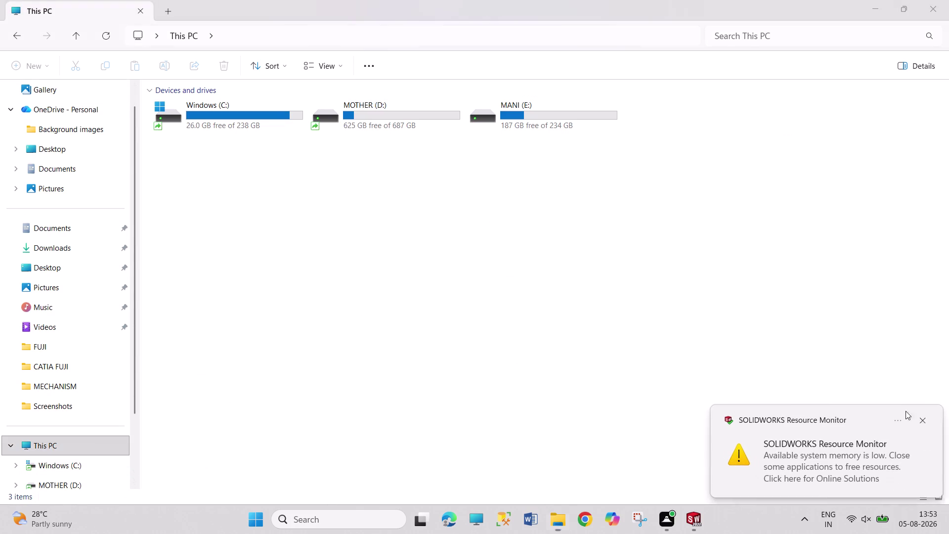
click(693, 519)
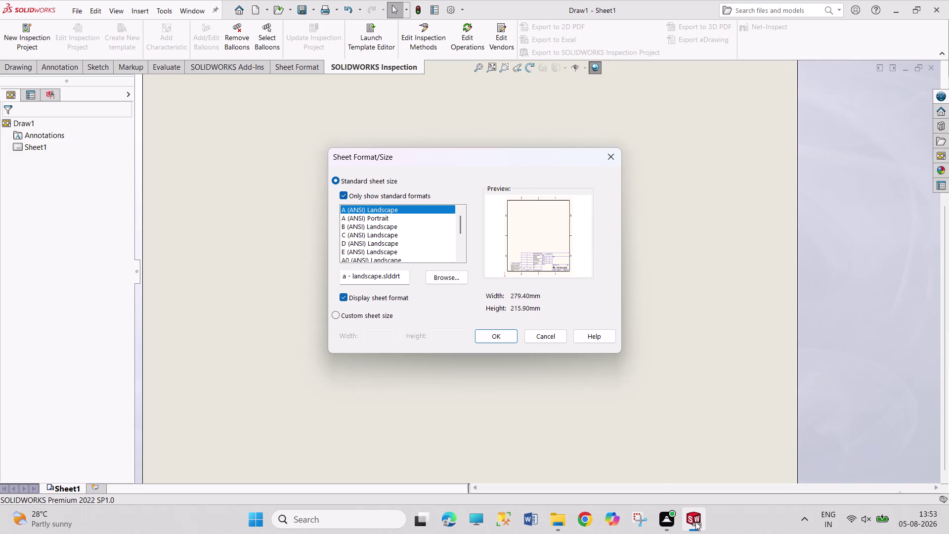
Choose the A3 (ANSI) Landscape sheet format and confirm it.
scroll(down, 3)
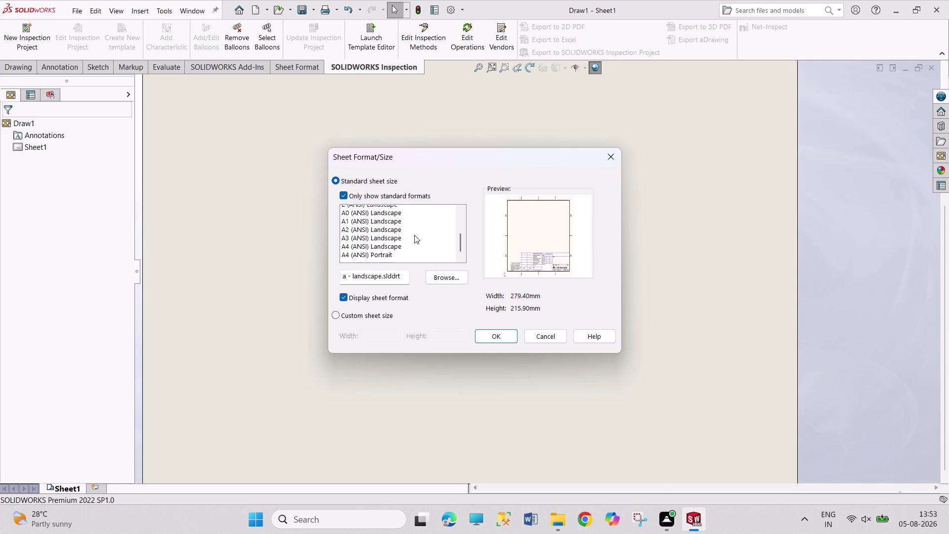
scroll(down, 3)
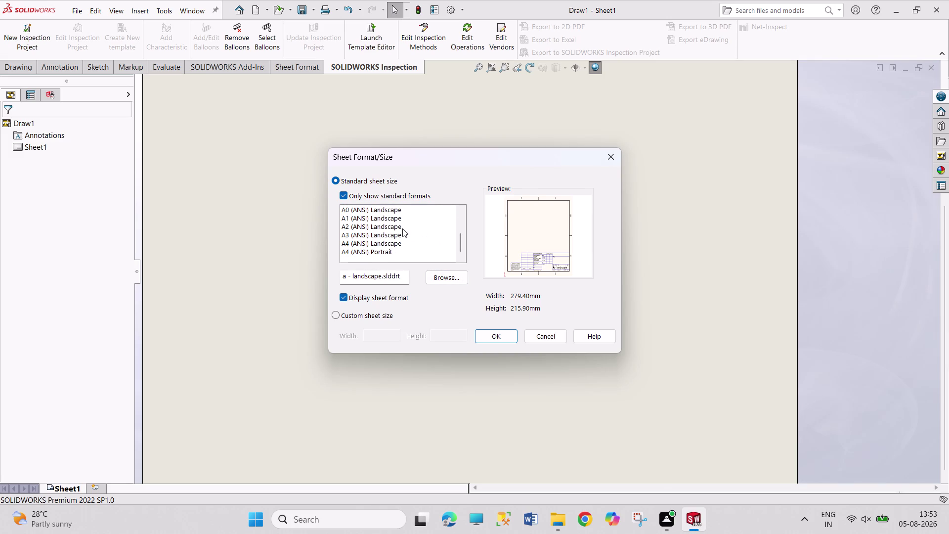
click(403, 229)
click(408, 233)
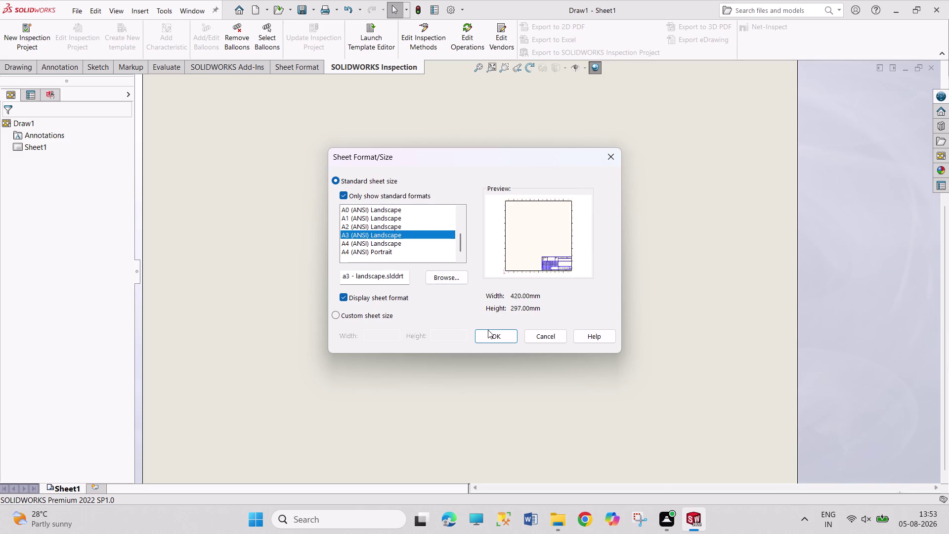
click(489, 333)
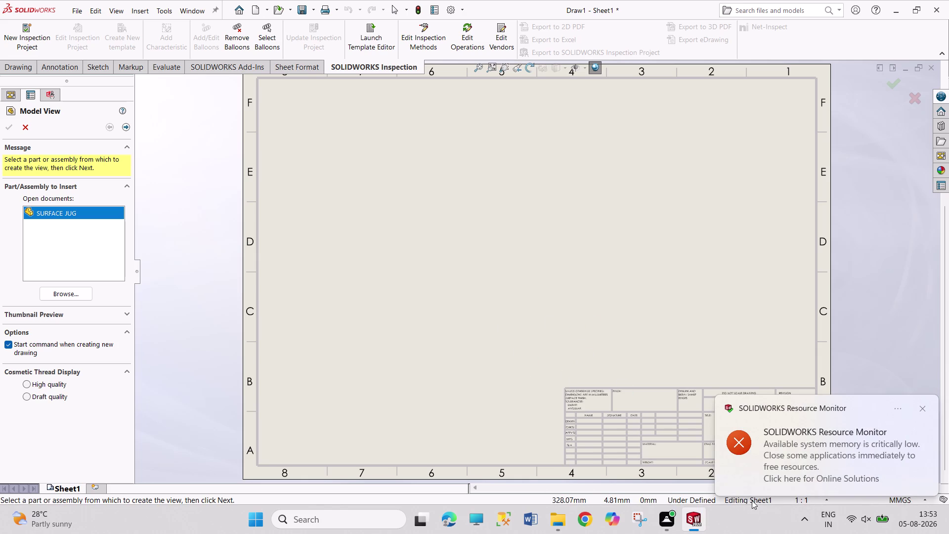
Keep SURFACE JUG as the model view's part and continue to the orientation options.
click(921, 407)
scroll(up, 3)
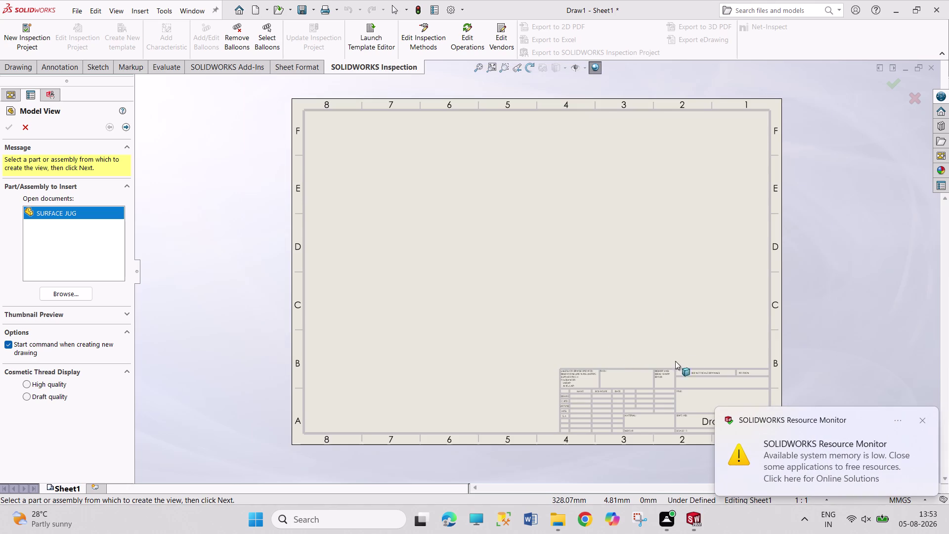
click(921, 422)
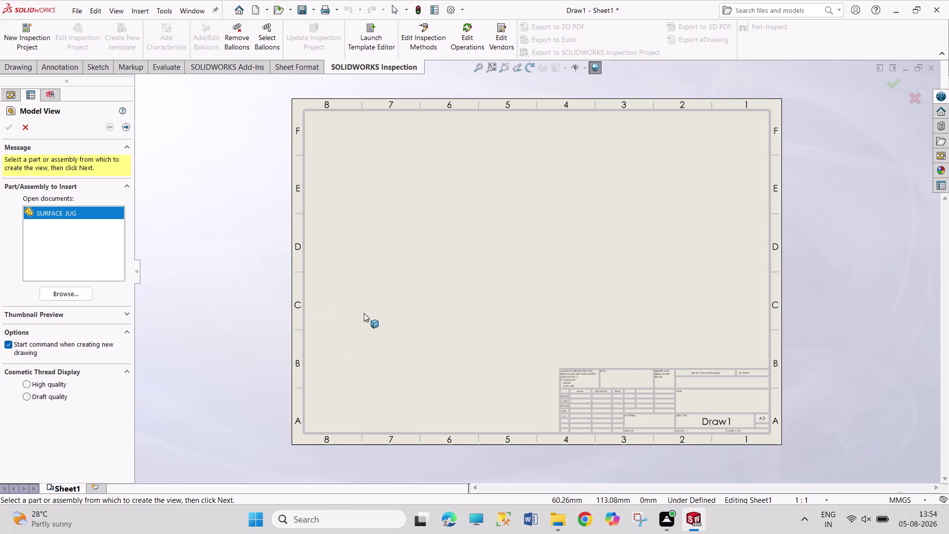
double_click(93, 214)
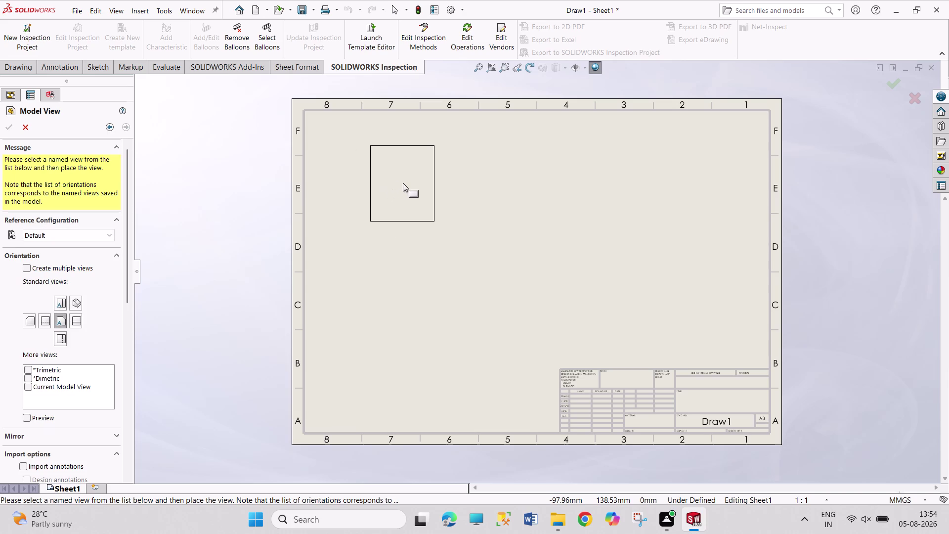
Place the jug's front view at the upper left with a 1:3 custom scale.
click(403, 183)
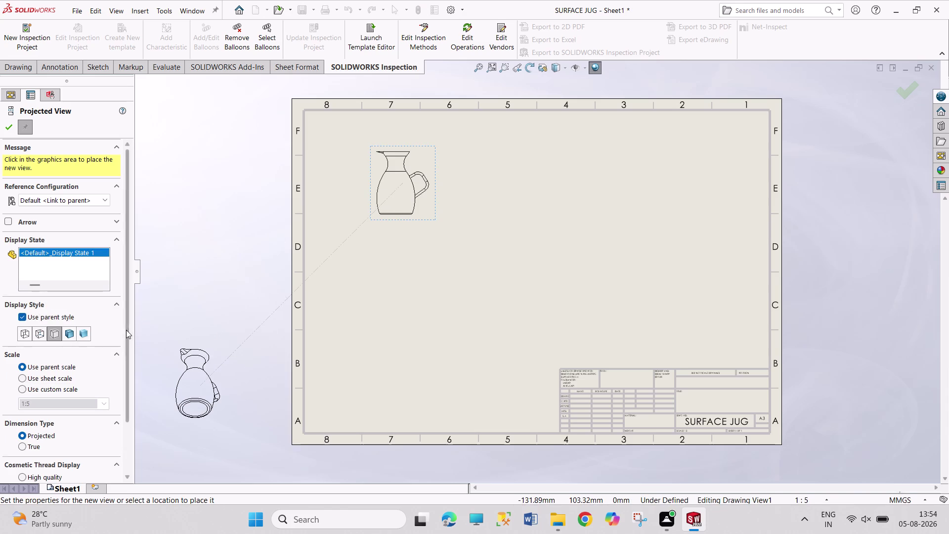
drag(125, 329, 115, 431)
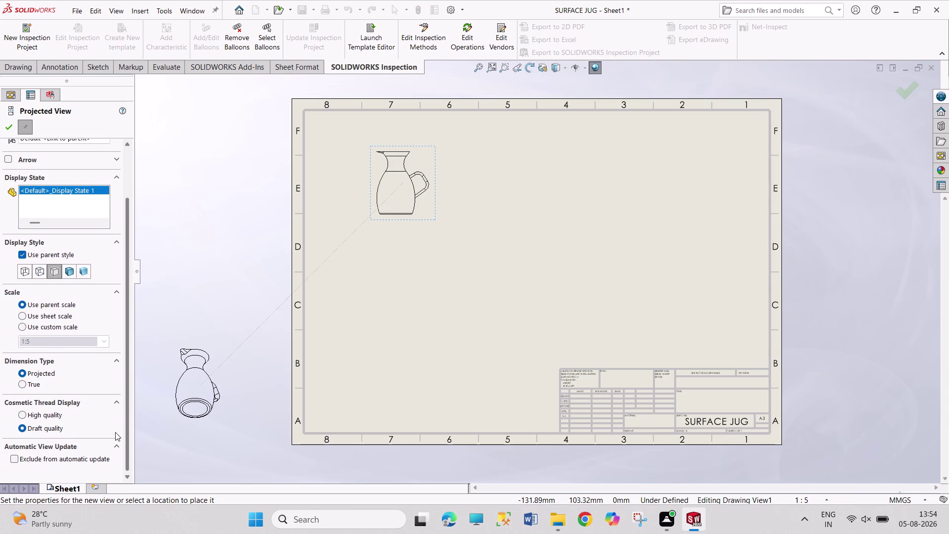
drag(116, 431, 115, 432)
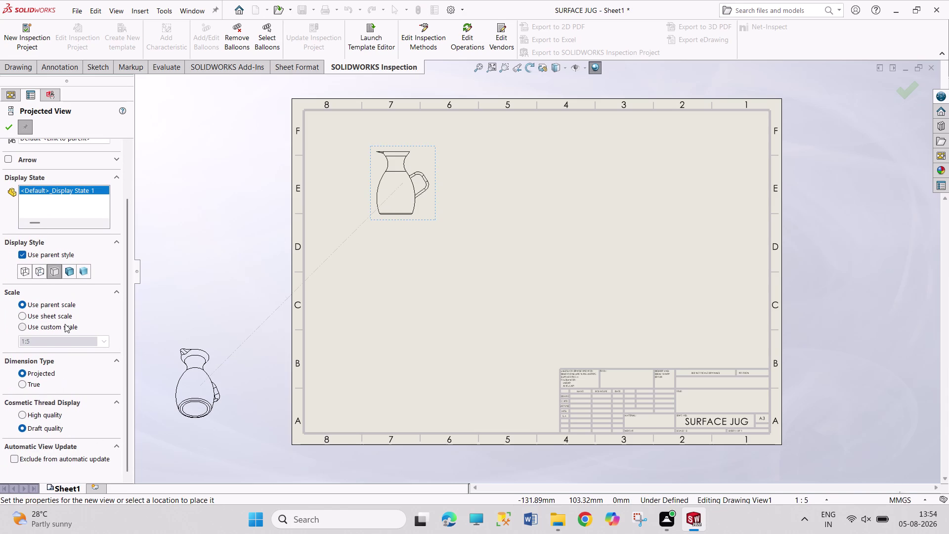
click(64, 324)
click(59, 345)
click(58, 342)
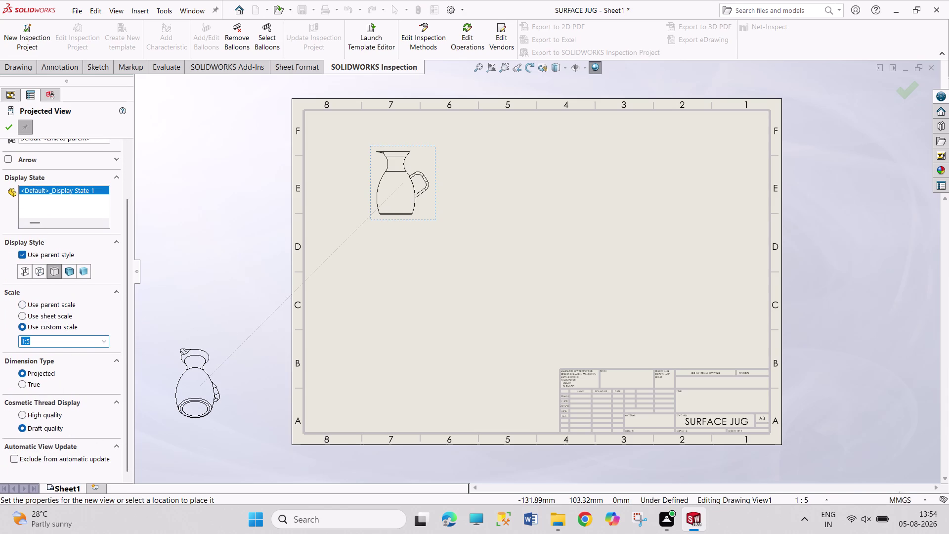
click(58, 342)
key(BackSpace)
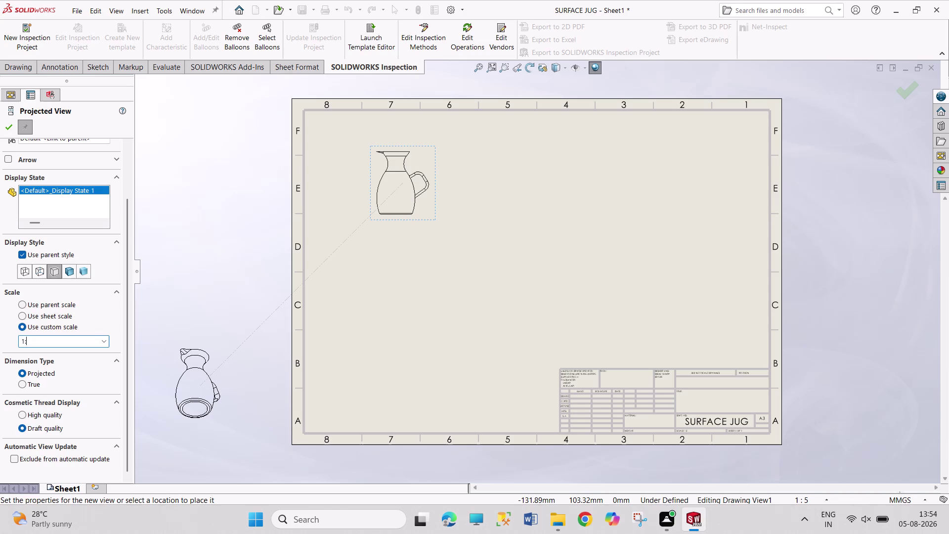
key(3)
key(Return)
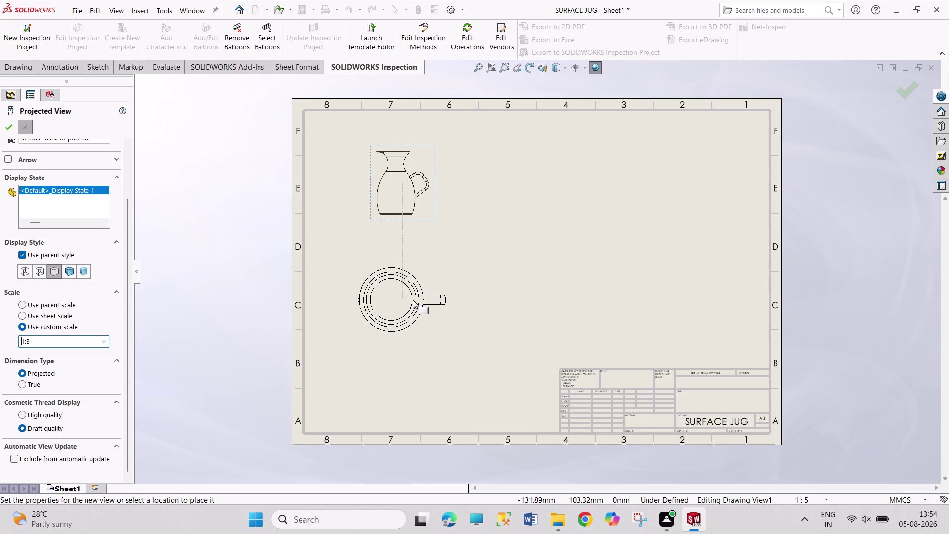
Add a projected top view below and a side view to the right.
click(413, 300)
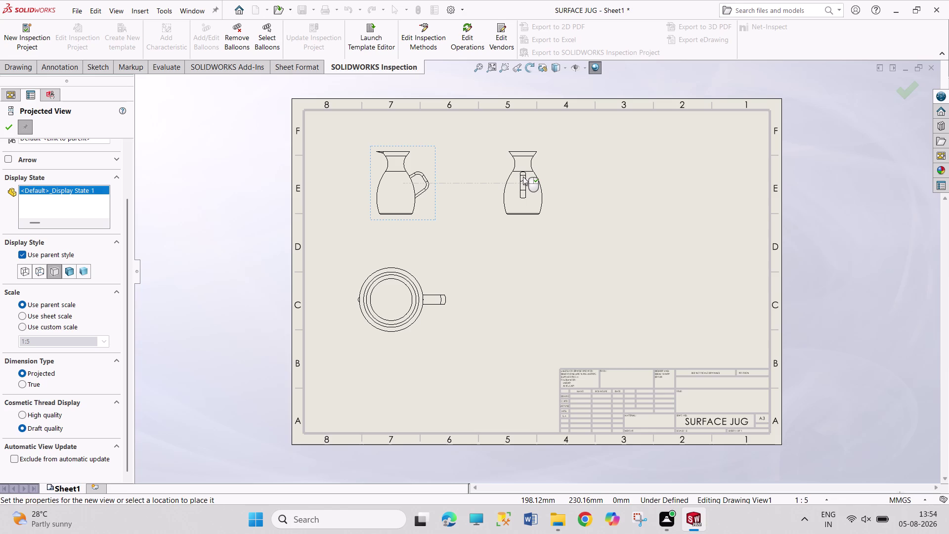
click(523, 177)
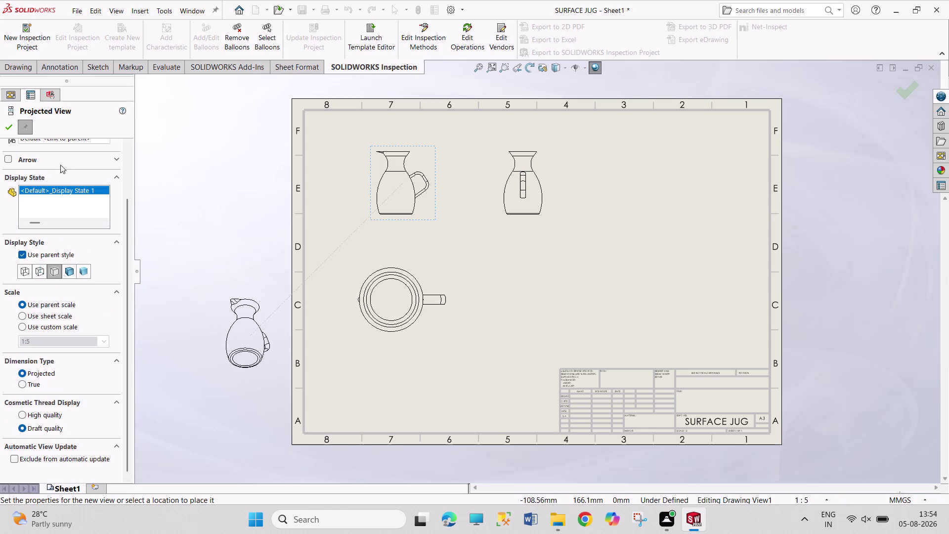
click(8, 127)
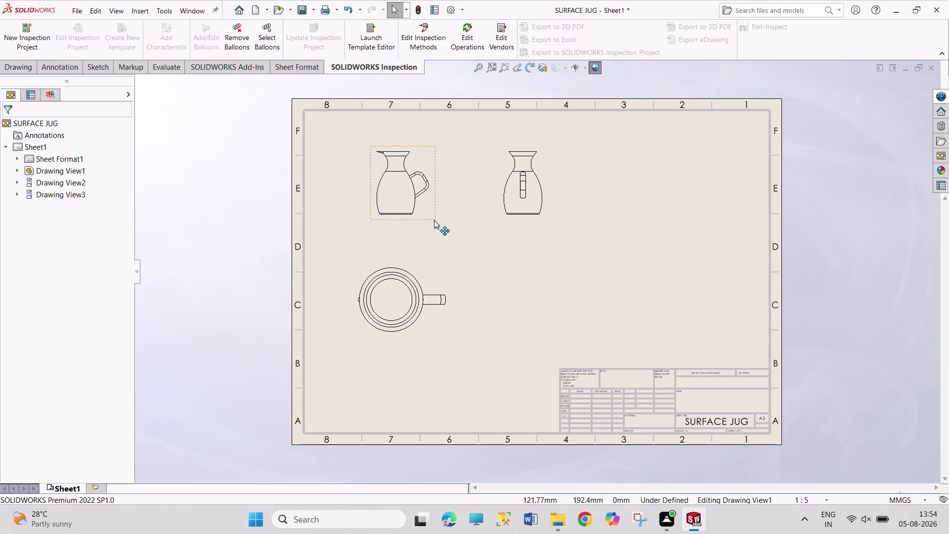
Give Drawing View1 a custom scale of 1:3.
click(434, 220)
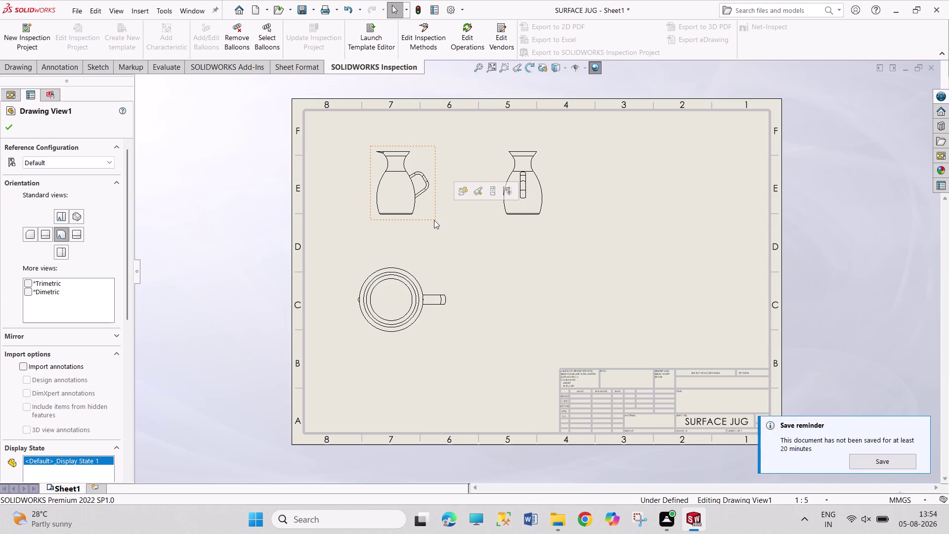
drag(127, 303, 126, 407)
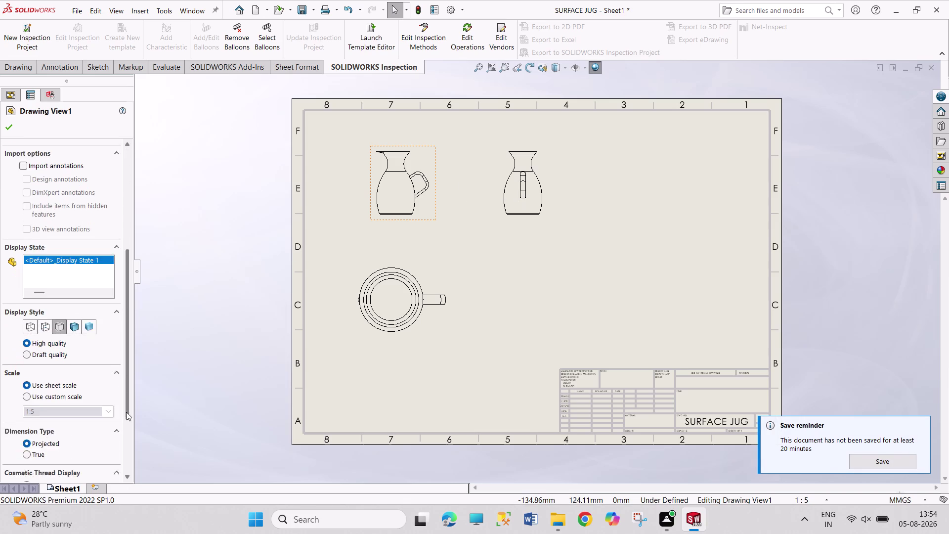
drag(126, 407, 125, 453)
click(70, 297)
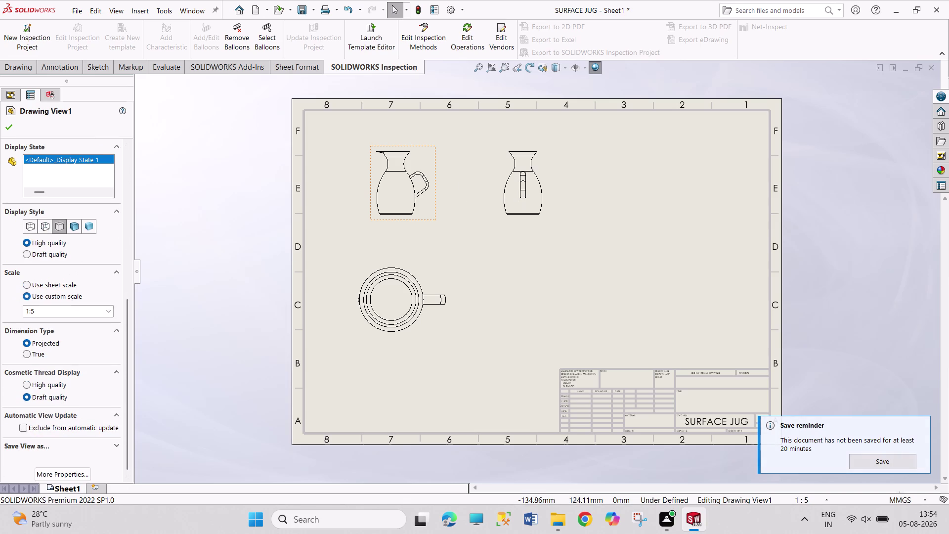
click(105, 311)
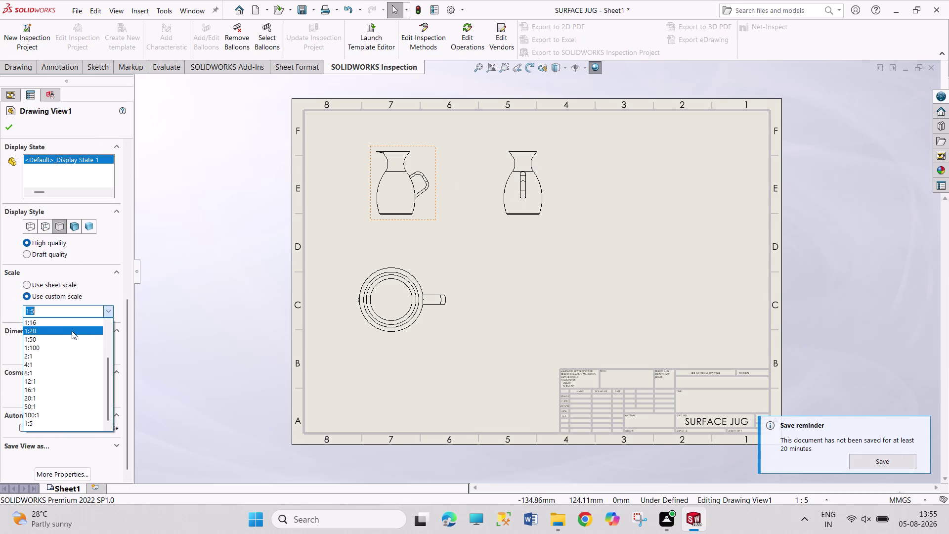
scroll(up, 3)
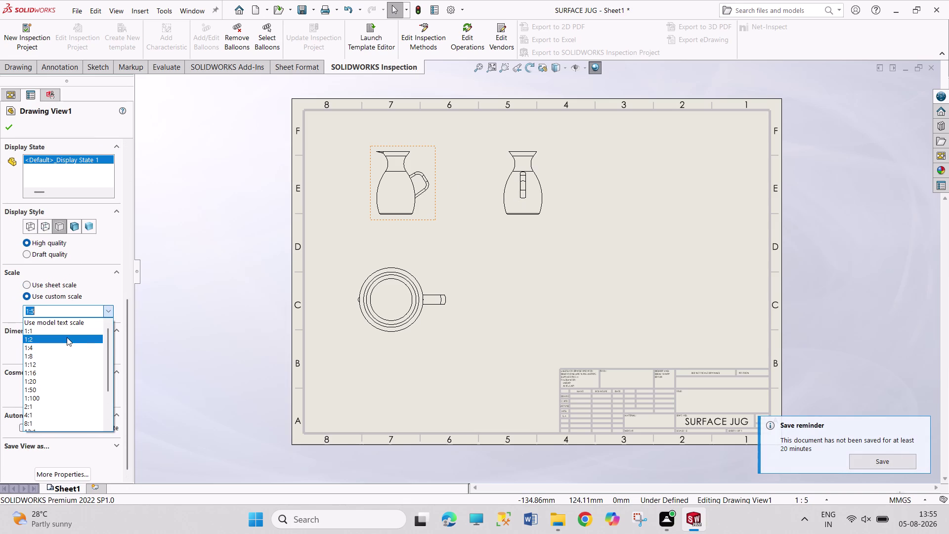
click(57, 310)
click(57, 310)
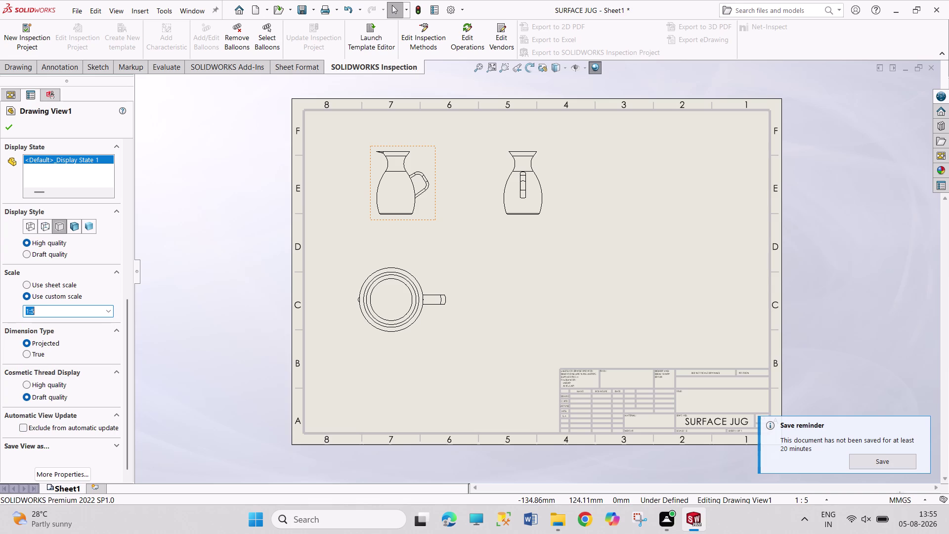
key(BackSpace)
key(3)
key(Return)
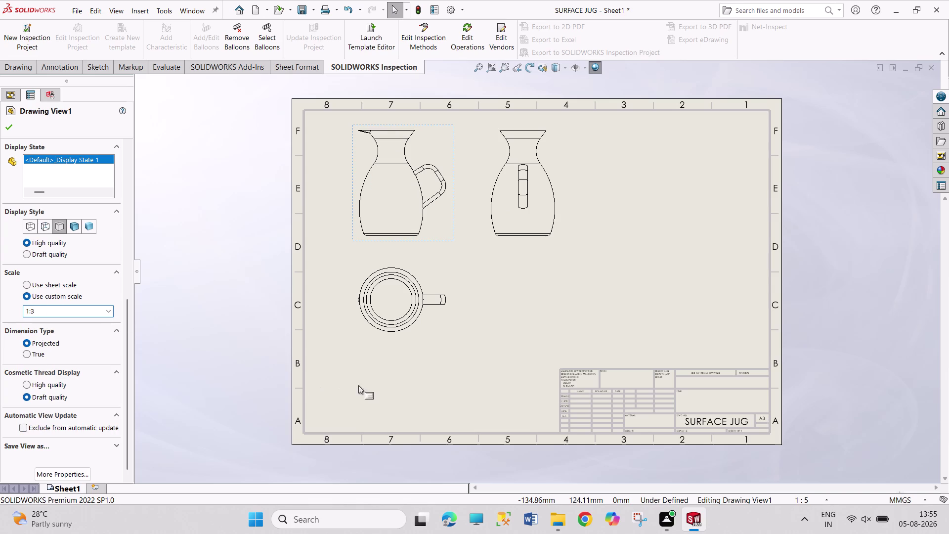
Move the top view lower on the sheet and check the view's custom scale.
drag(405, 337, 403, 378)
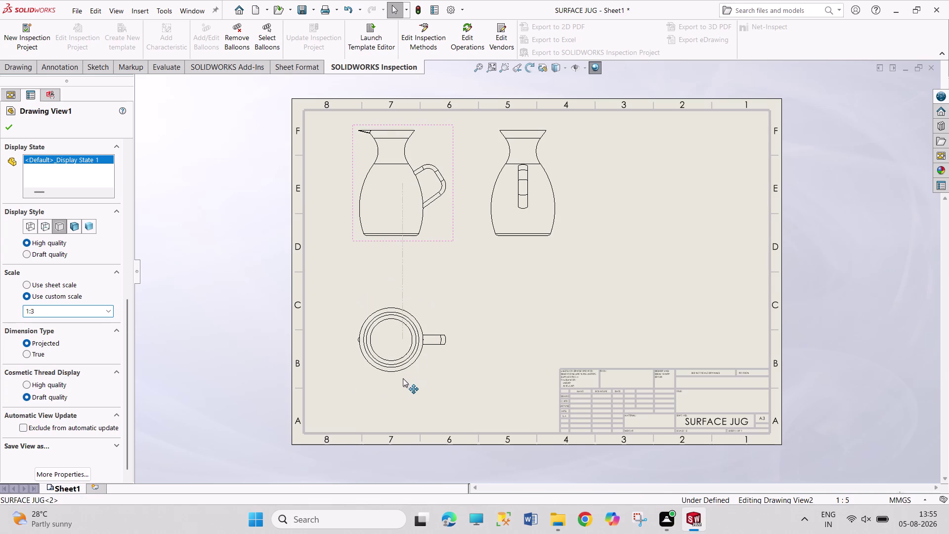
drag(403, 377, 402, 373)
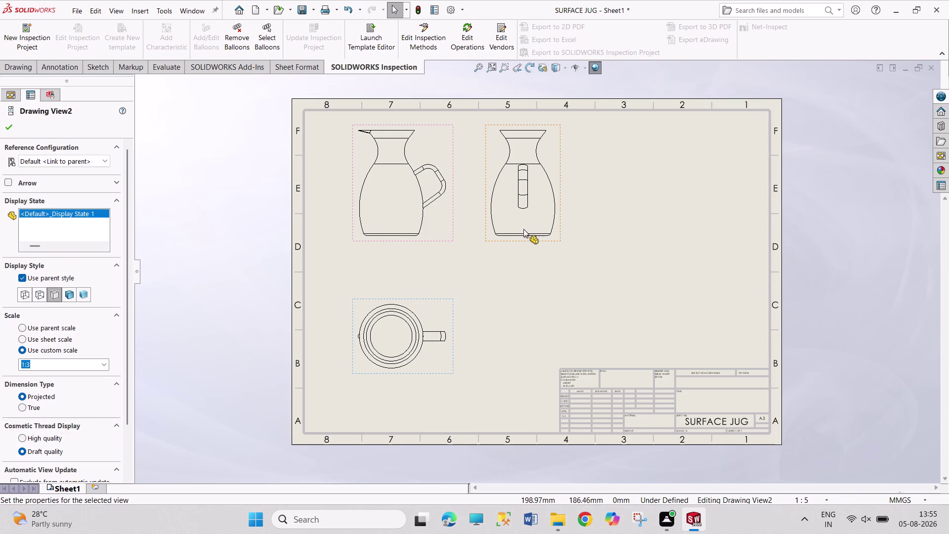
click(453, 362)
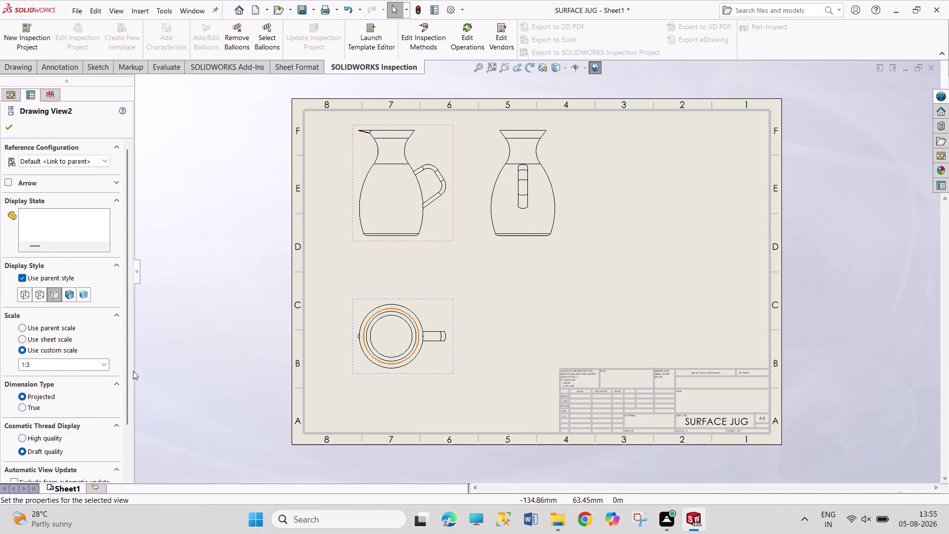
click(526, 246)
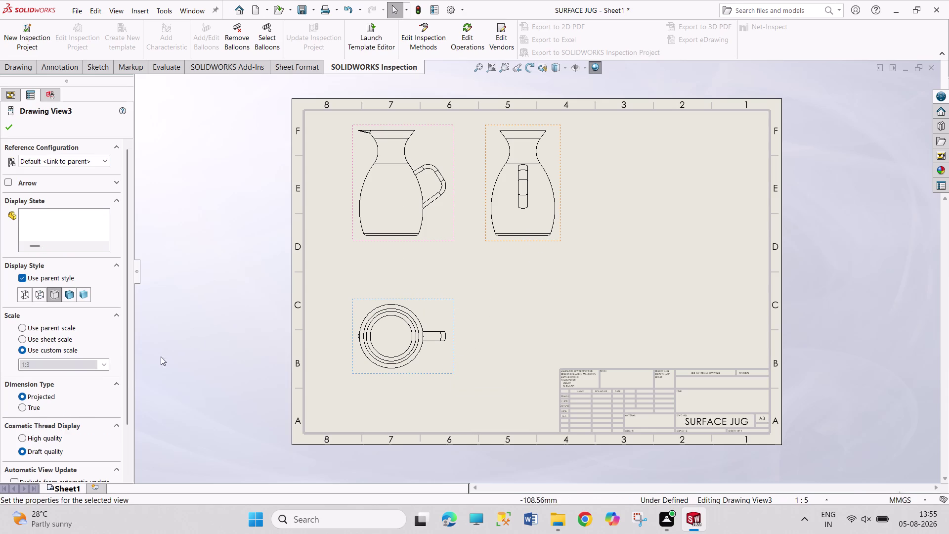
click(65, 346)
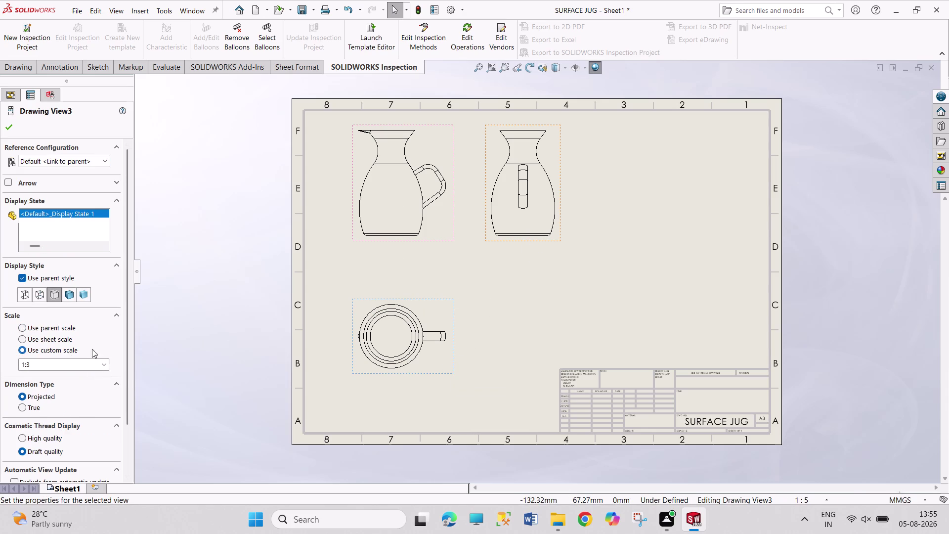
click(178, 348)
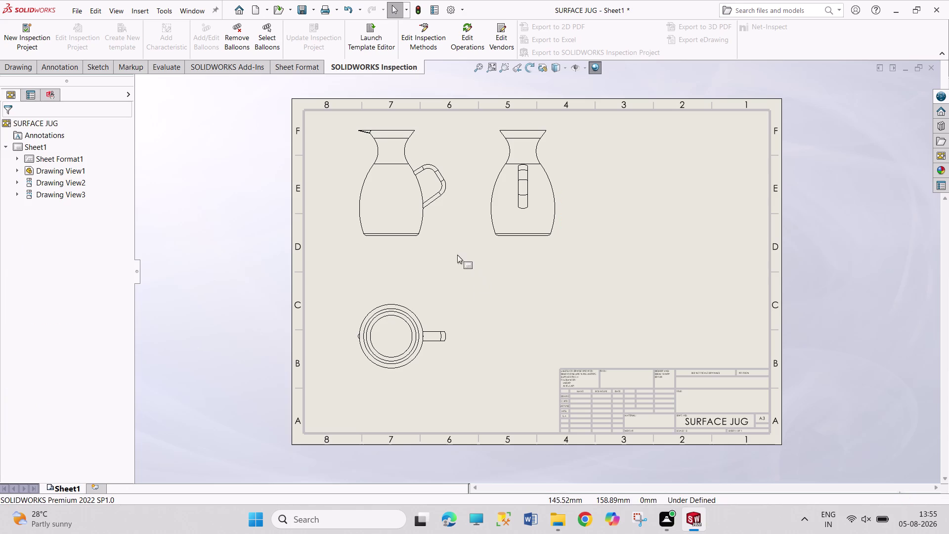
Change the front view's custom scale to 1:2.
click(453, 237)
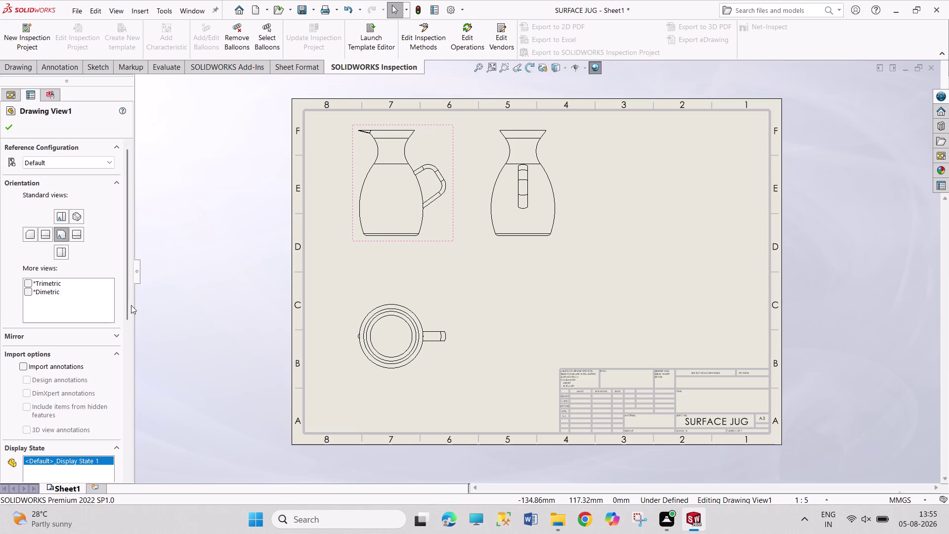
drag(127, 301, 131, 392)
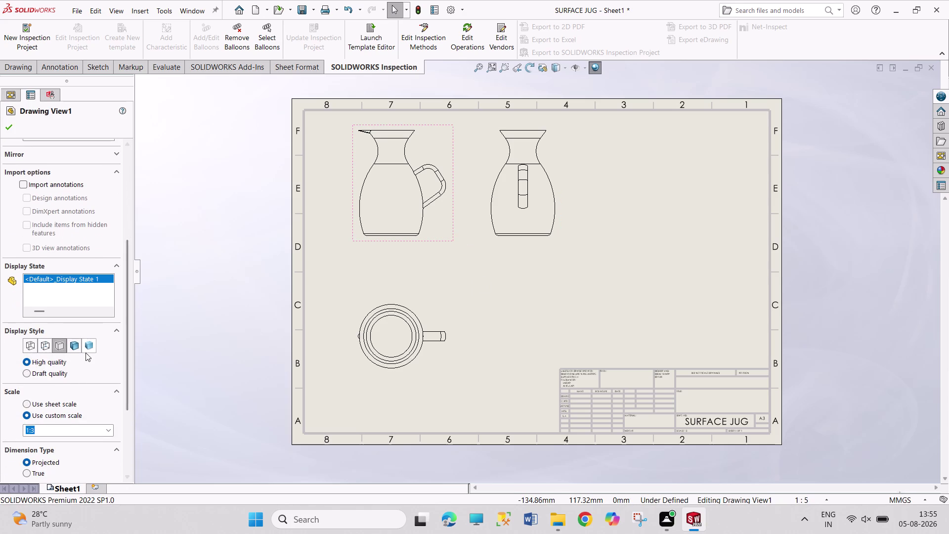
click(71, 428)
click(72, 428)
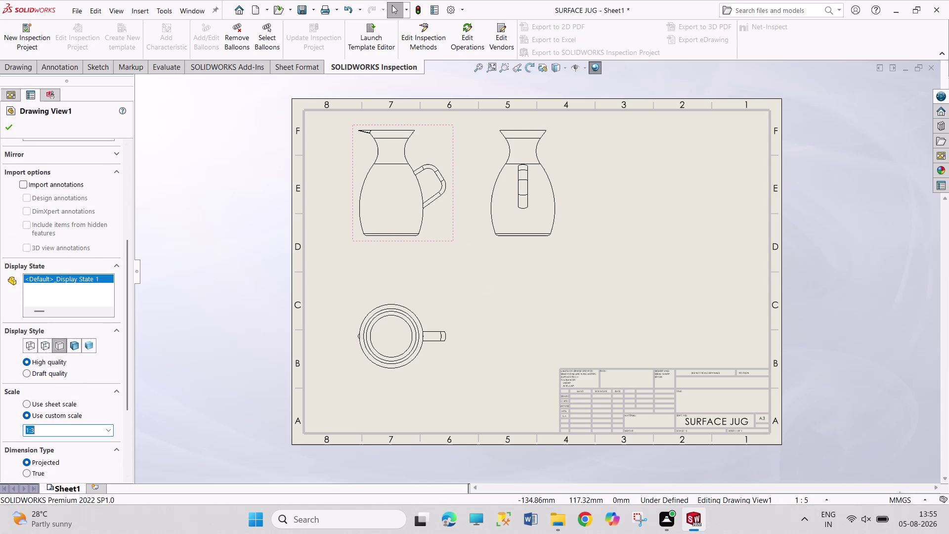
key(BackSpace)
key(2)
key(Return)
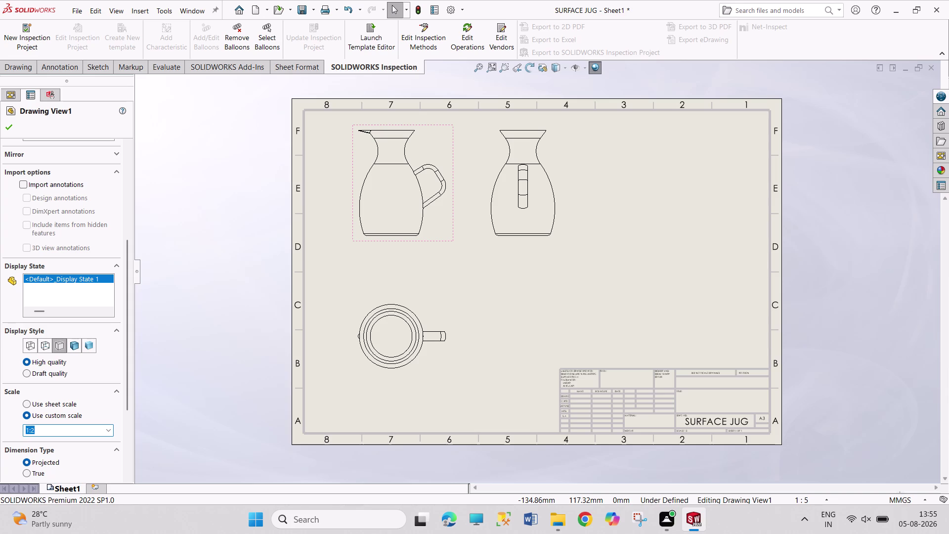
Change the top view's custom scale to 1:2.
click(416, 372)
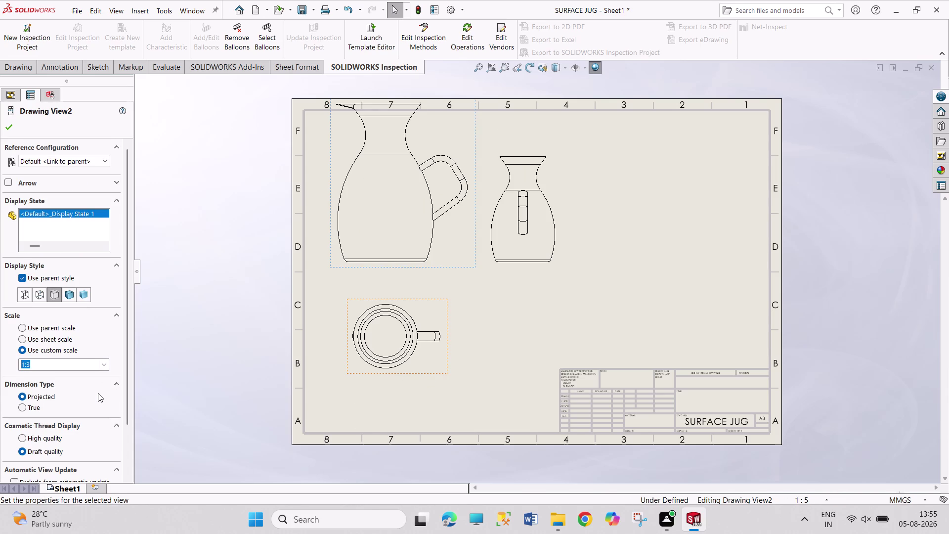
scroll(down, 3)
scroll(down, 3)
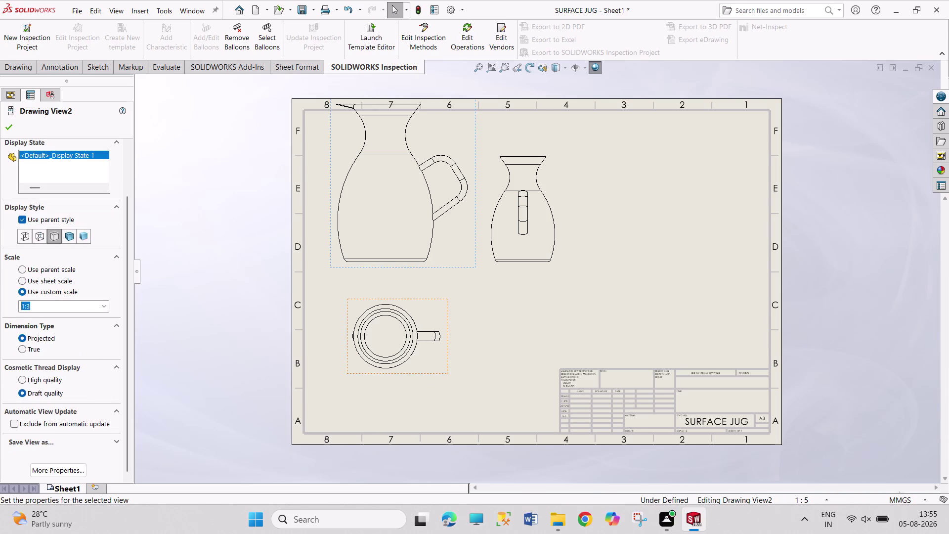
click(78, 303)
click(78, 303)
click(78, 303)
click(73, 307)
click(73, 307)
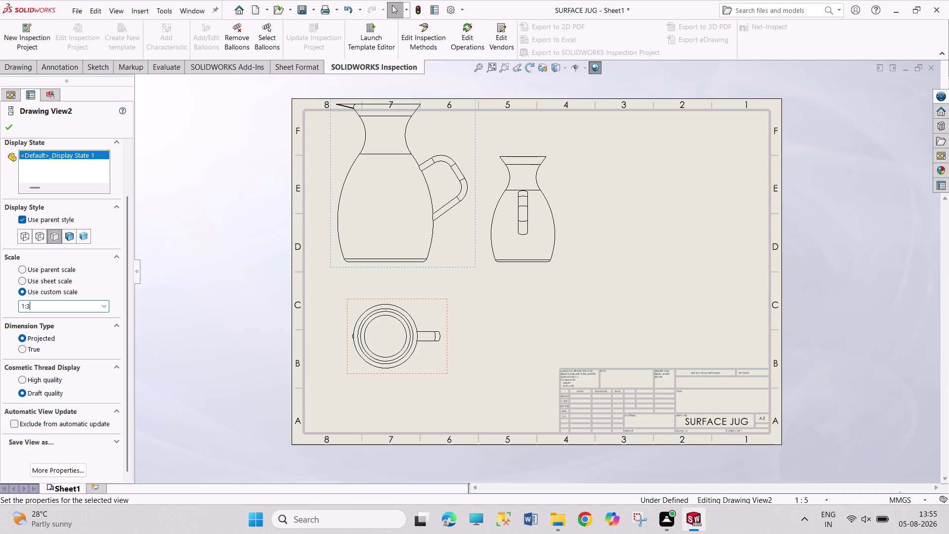
click(73, 307)
key(BackSpace)
key(2)
key(Return)
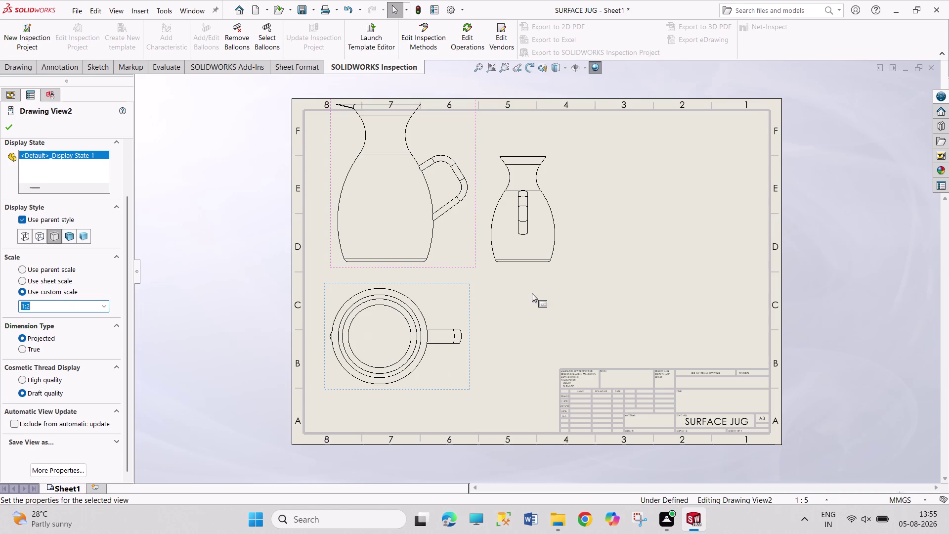
Change the side view's custom scale to 1:2.
click(539, 273)
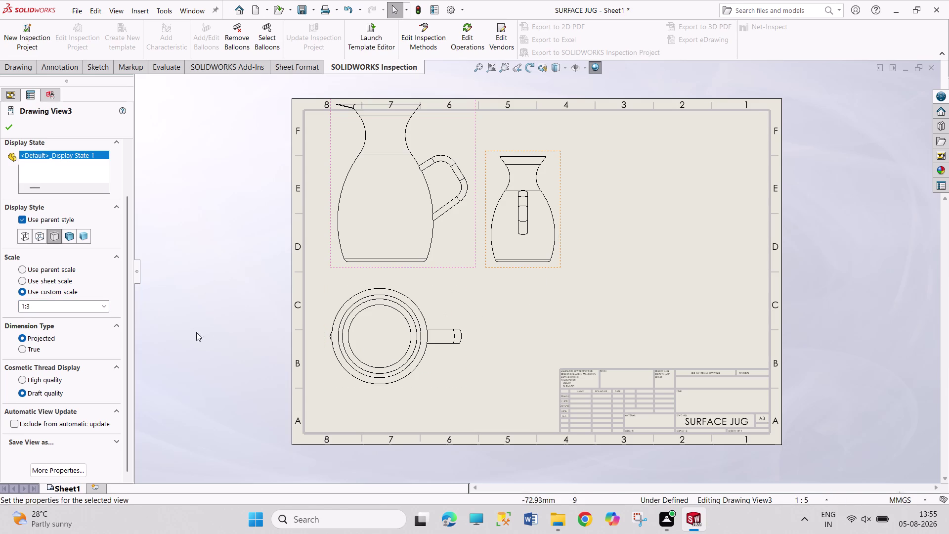
click(71, 304)
click(71, 304)
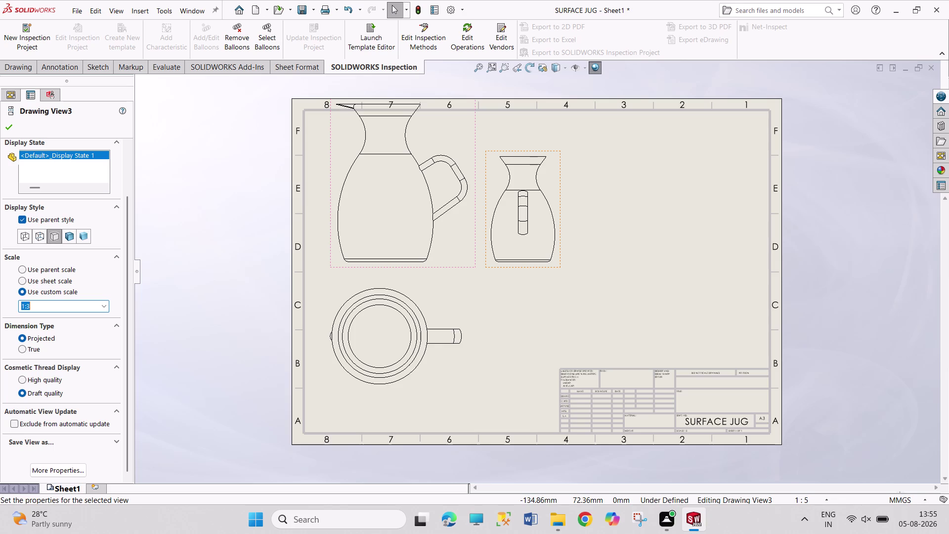
key(BackSpace)
key(2)
key(Return)
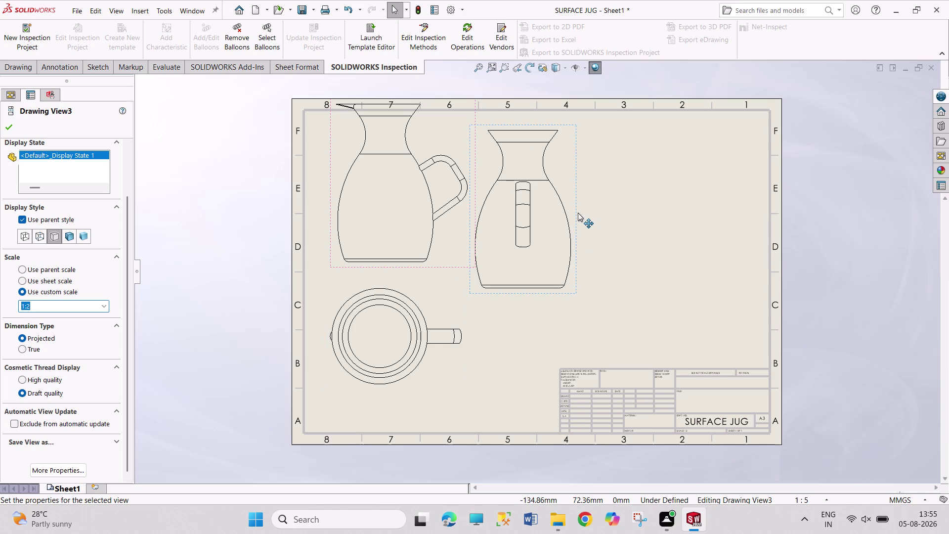
Rearrange the views: side view to the right, top view lower, front view near the top left.
drag(576, 208, 659, 209)
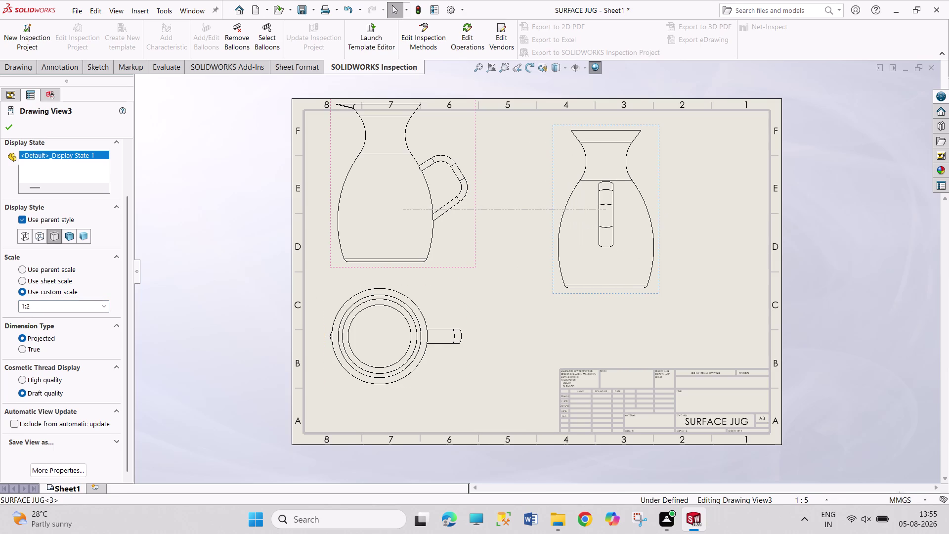
drag(423, 388, 428, 406)
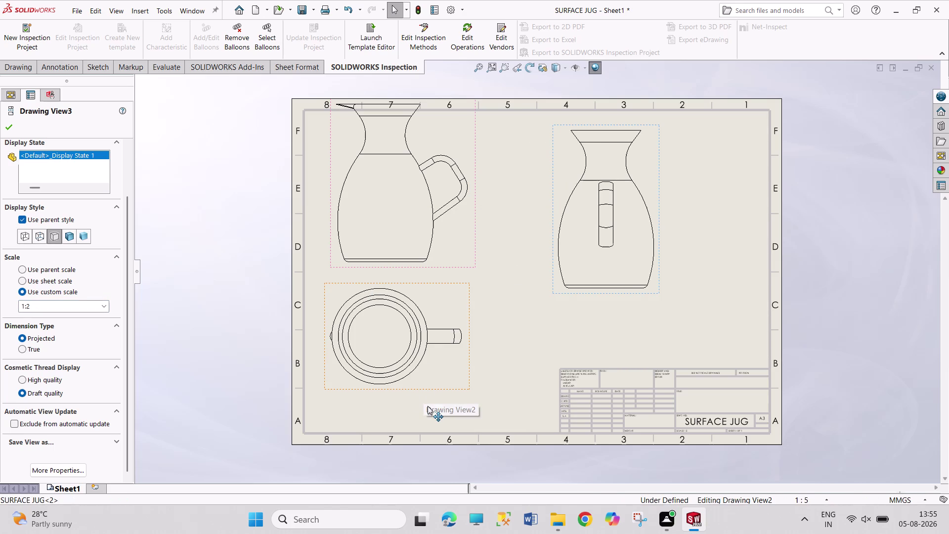
drag(427, 406, 427, 411)
drag(466, 268, 476, 288)
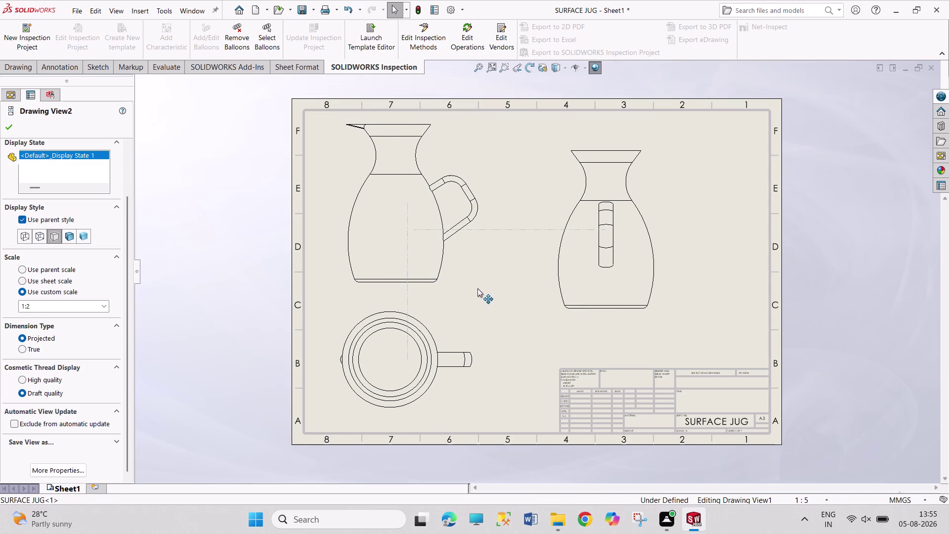
drag(476, 288, 481, 290)
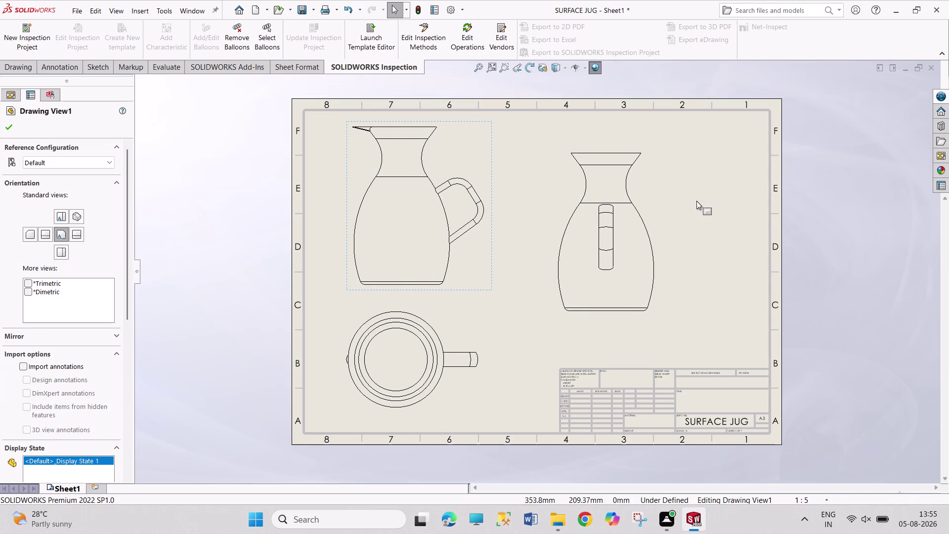
click(804, 231)
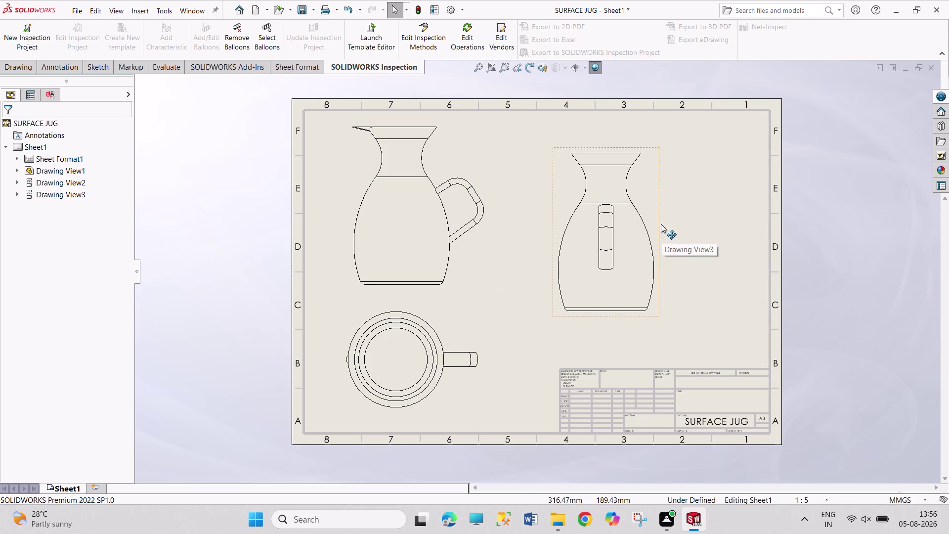
Move the side view to the top right of the sheet.
drag(660, 223, 740, 195)
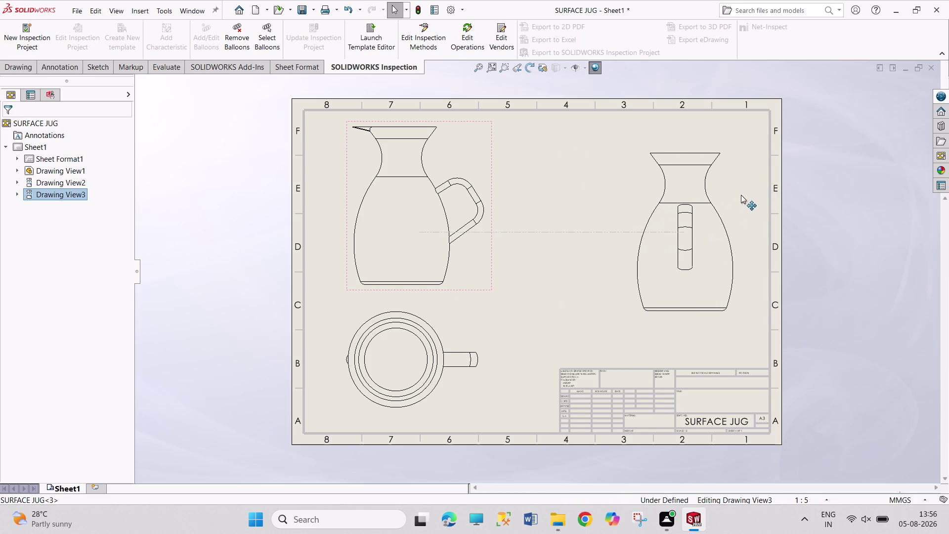
drag(740, 195, 758, 191)
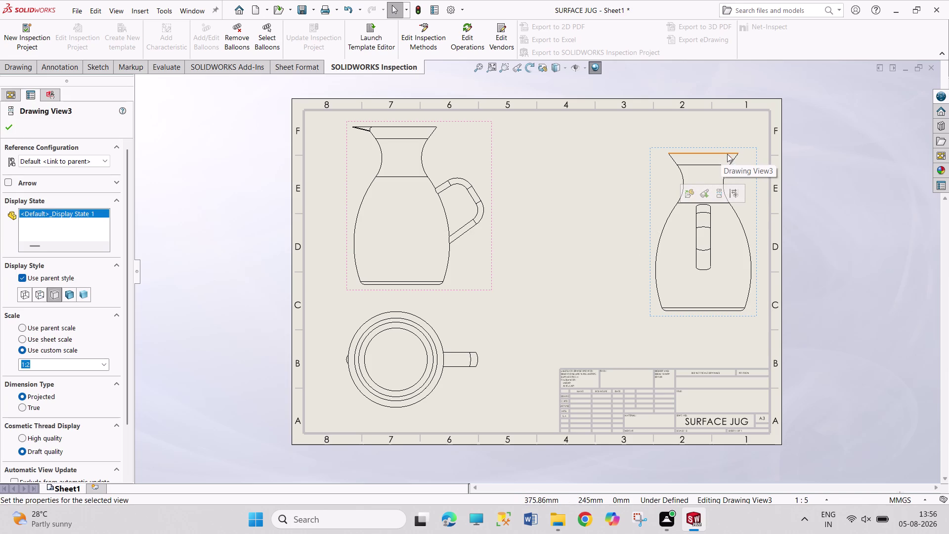
drag(724, 146, 725, 116)
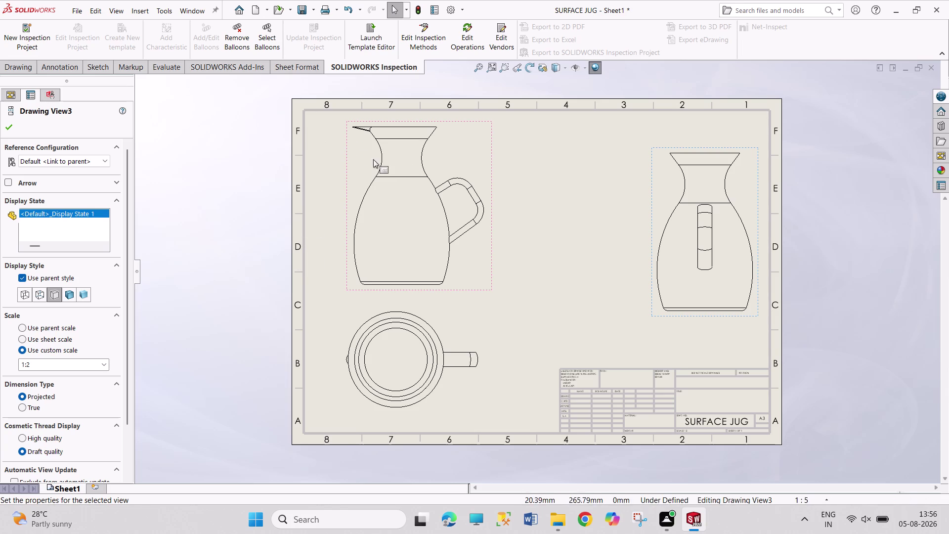
Change the front view's custom scale to 1:3.
click(395, 290)
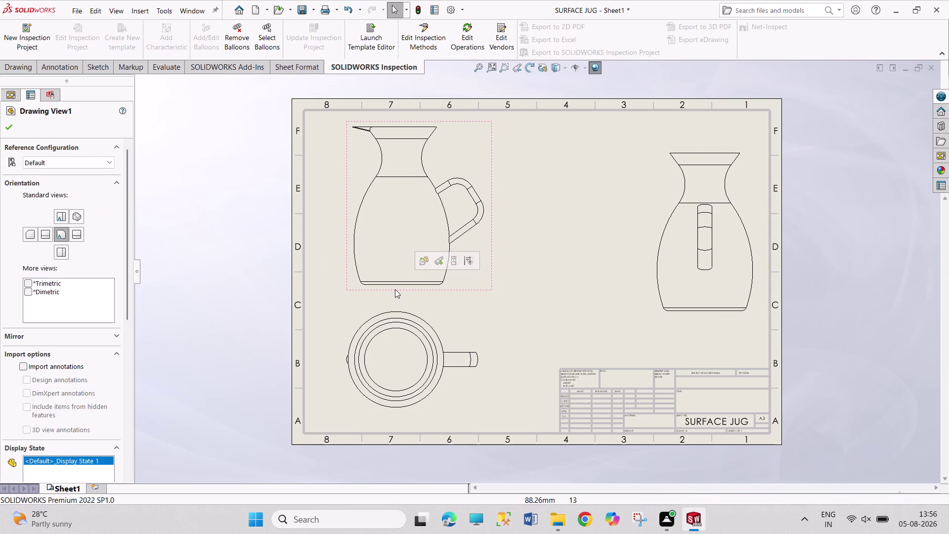
drag(126, 308, 125, 393)
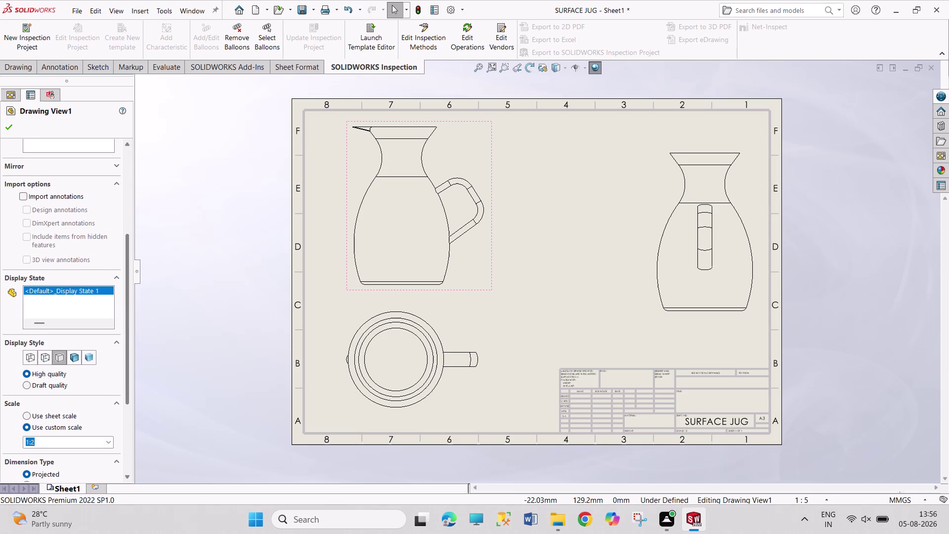
click(53, 438)
click(52, 443)
key(BackSpace)
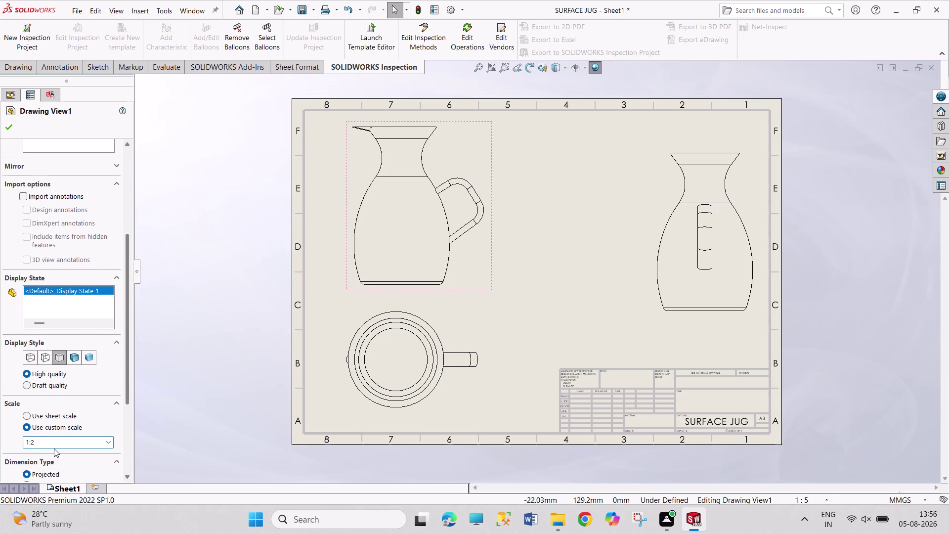
key(3)
key(Return)
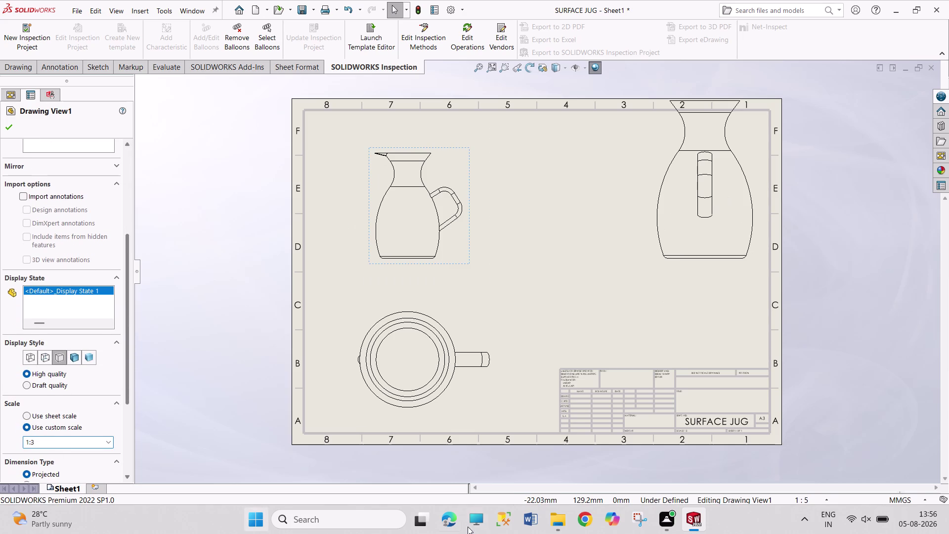
Set both the top and side views to use the parent view's scale.
click(470, 389)
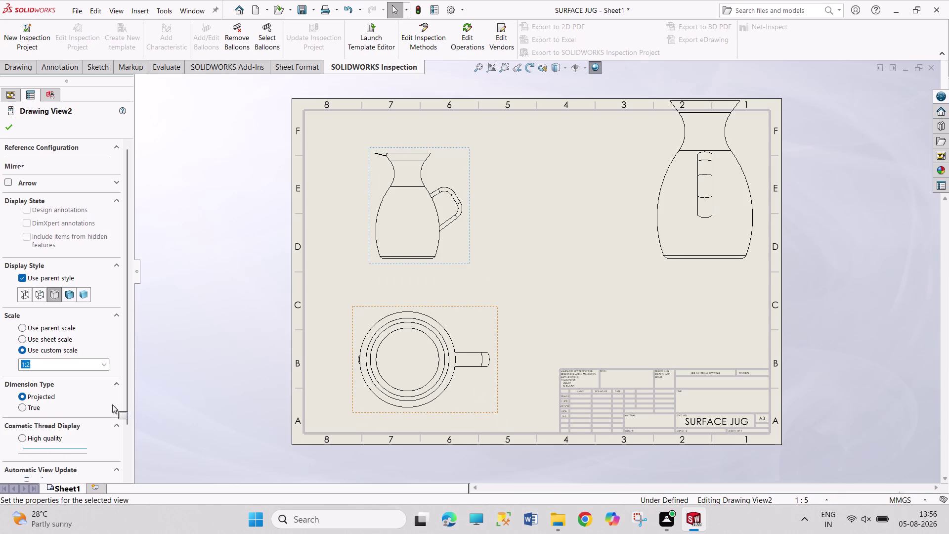
click(50, 365)
click(51, 365)
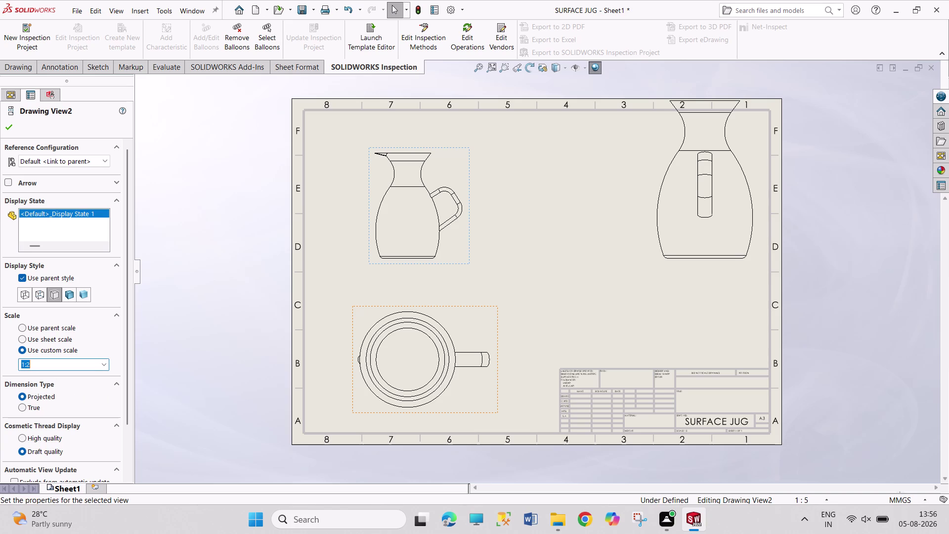
click(52, 328)
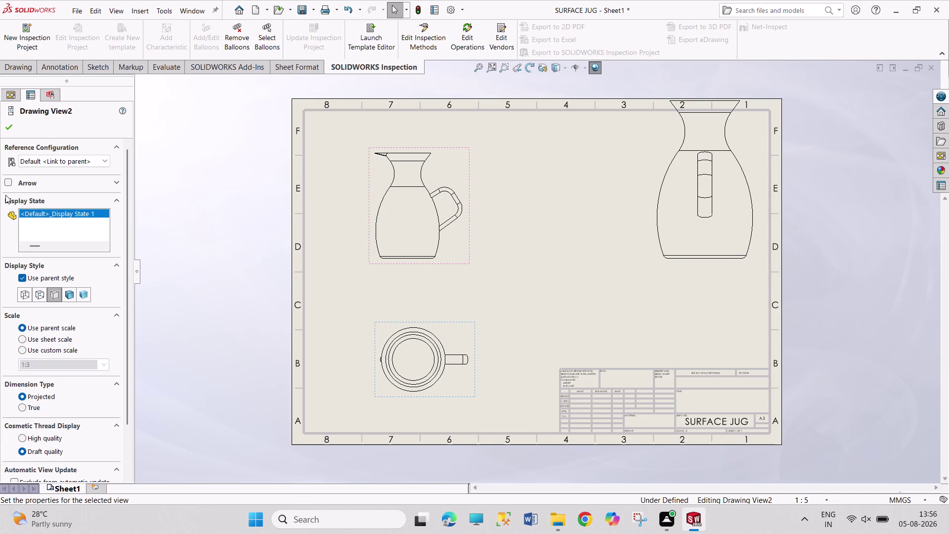
click(2, 123)
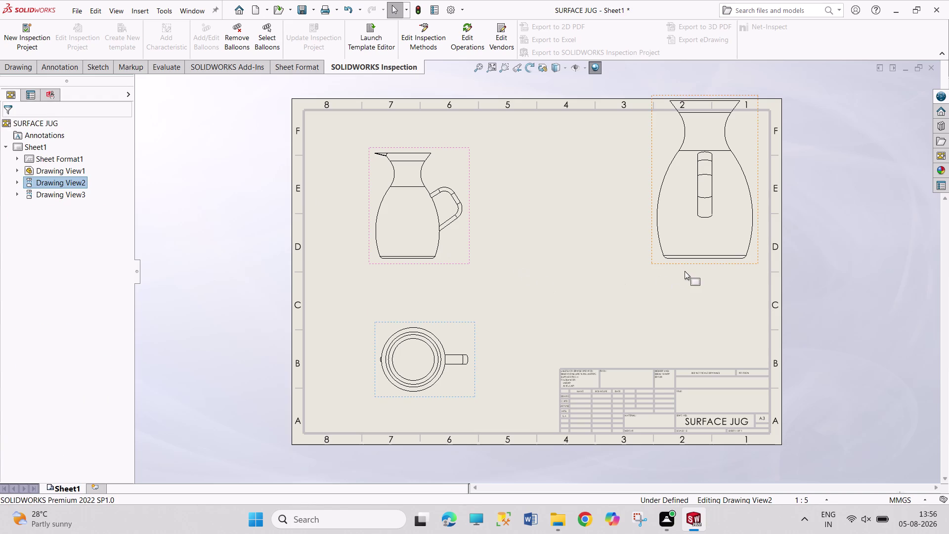
click(685, 265)
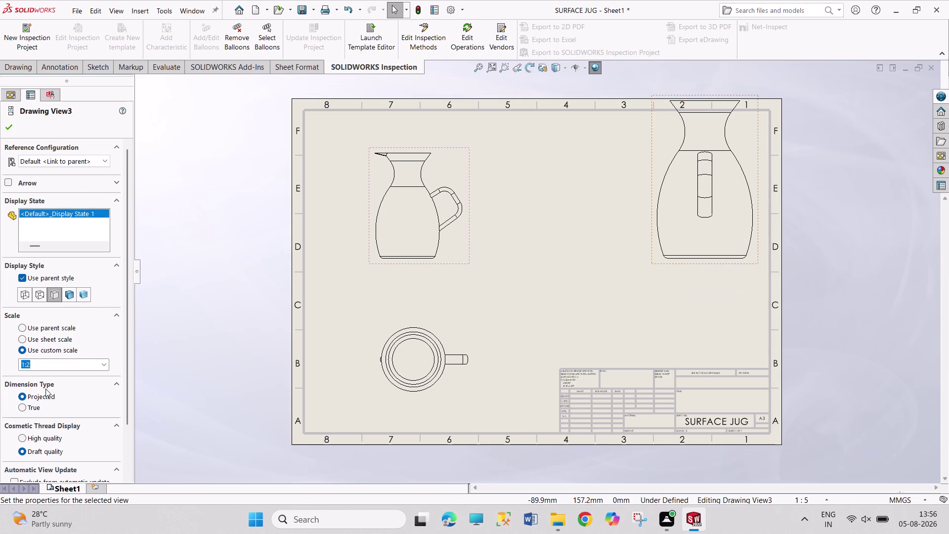
click(48, 331)
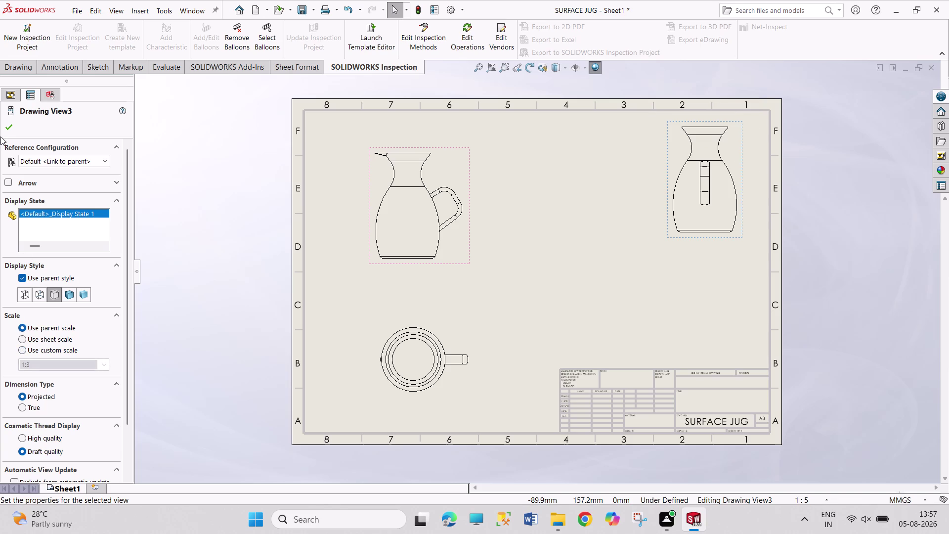
click(7, 122)
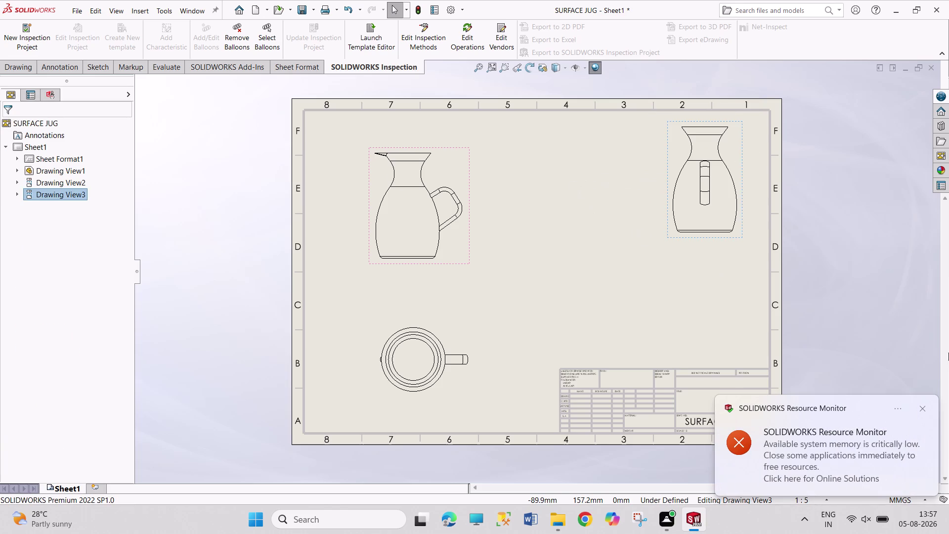
Dismiss the low memory notification and show the Drawing tab's view commands.
click(919, 410)
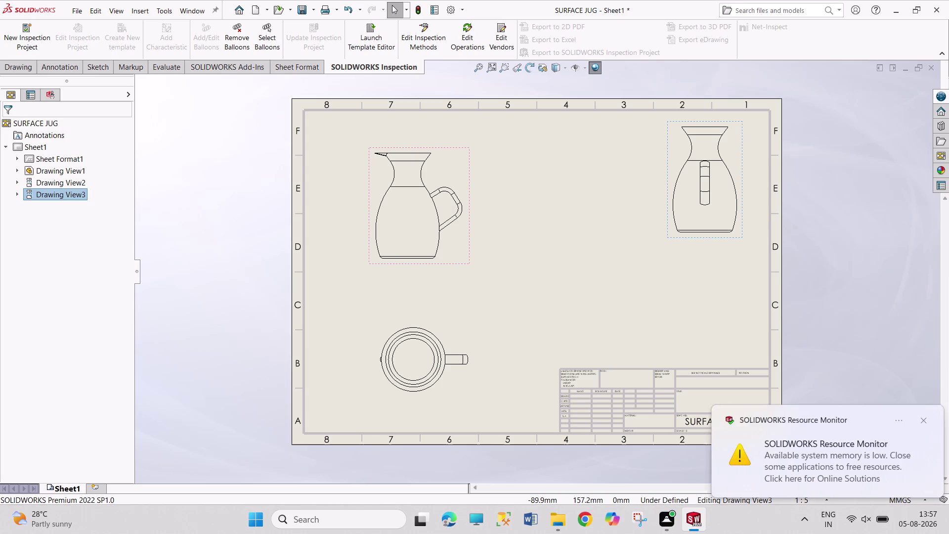
click(924, 416)
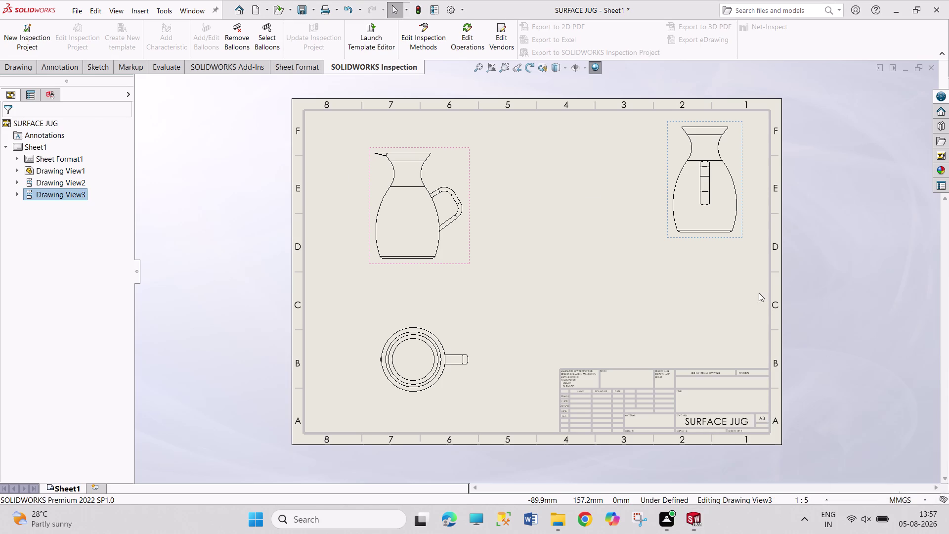
click(16, 67)
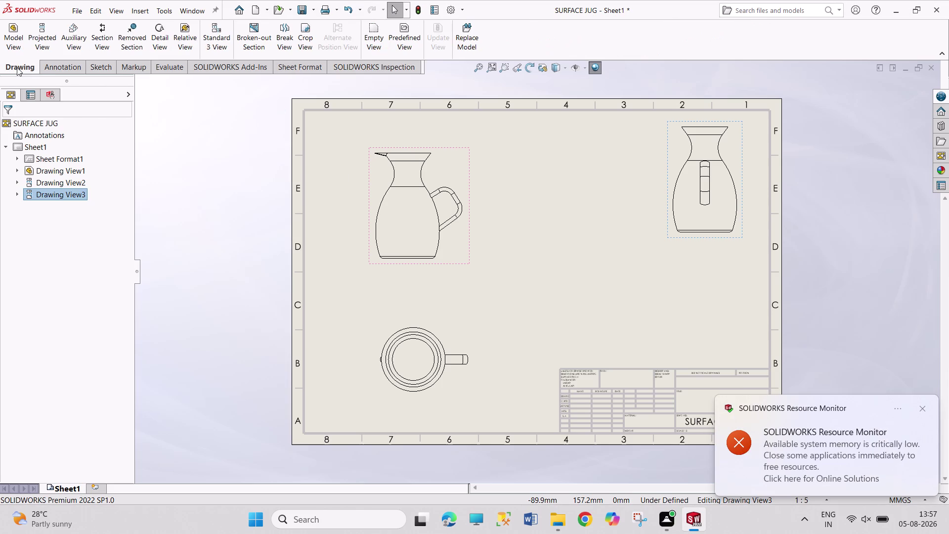
Cut a vertical section line through the front view and place Section View A-A mid-sheet.
click(93, 33)
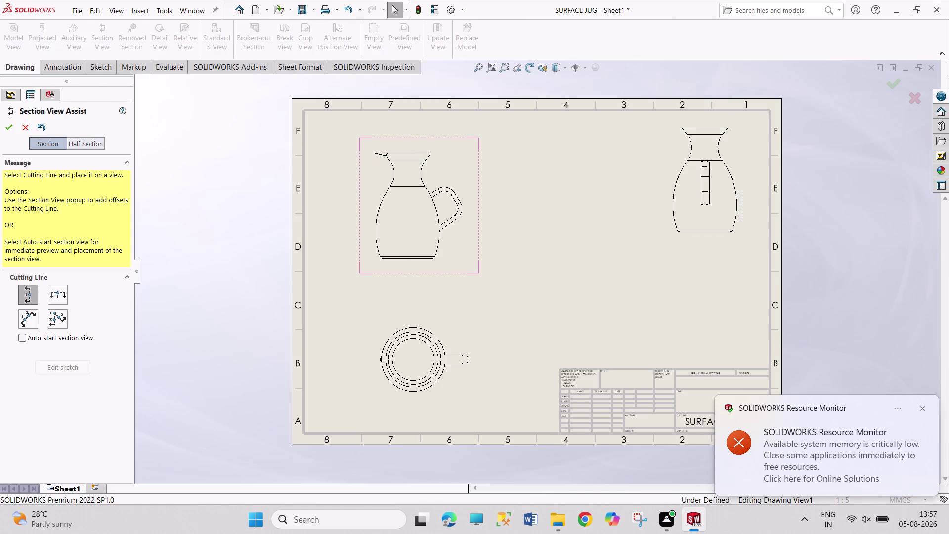
click(410, 155)
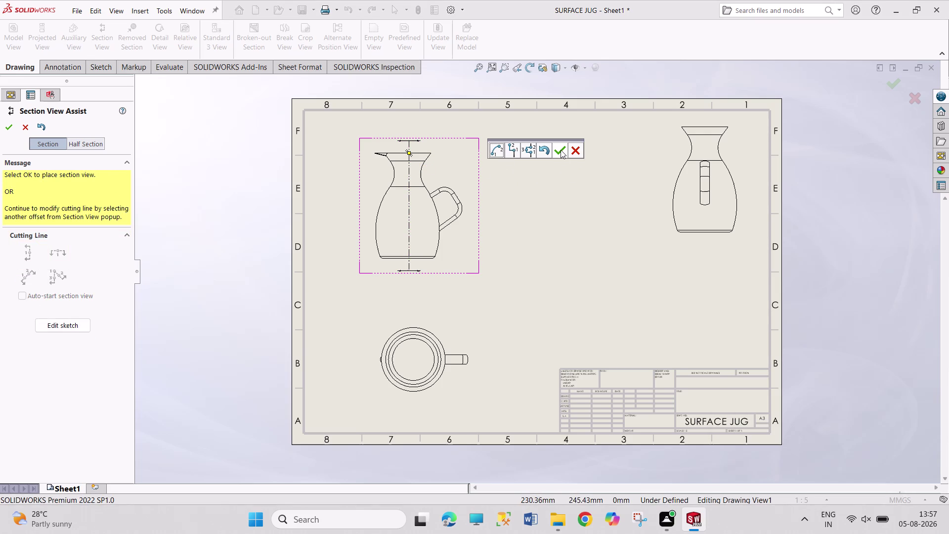
click(560, 149)
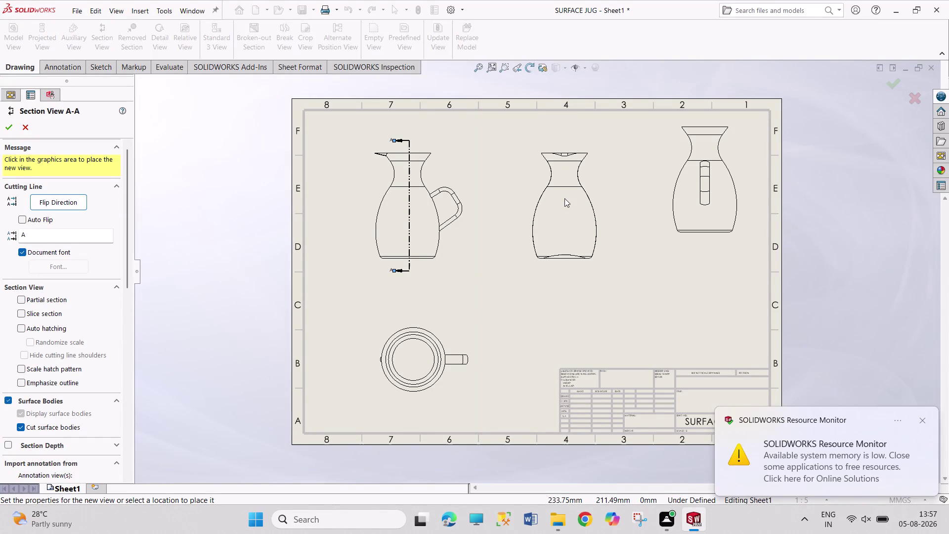
click(564, 198)
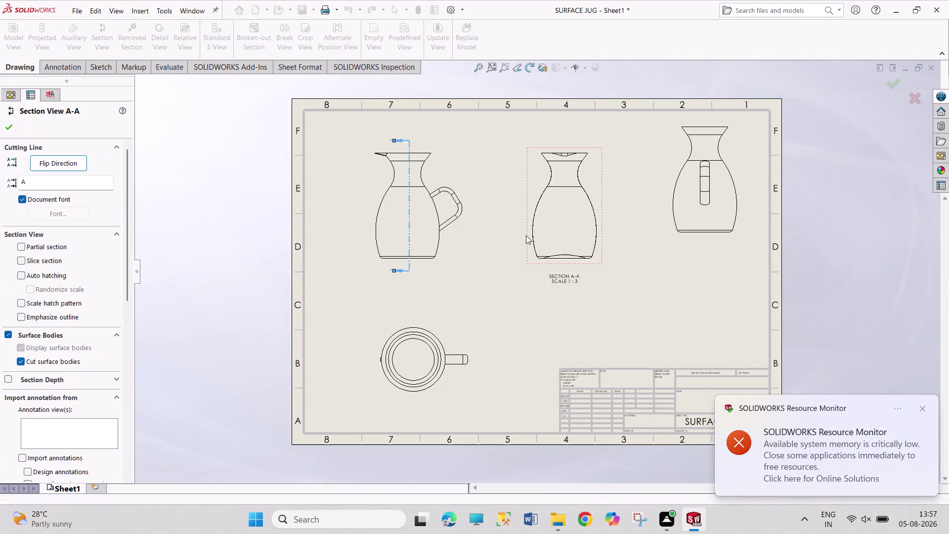
Undo stray edits to Section View A-A and confirm the section view.
click(918, 410)
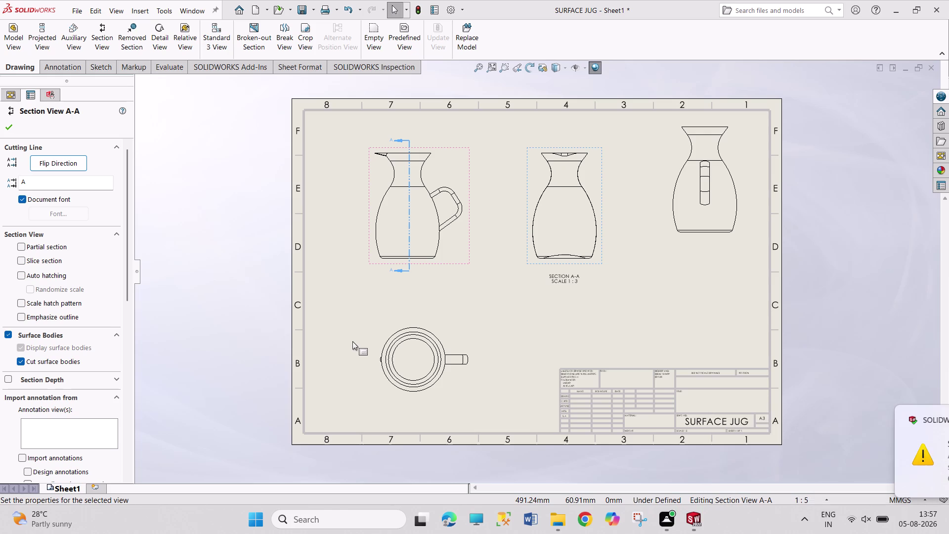
click(924, 411)
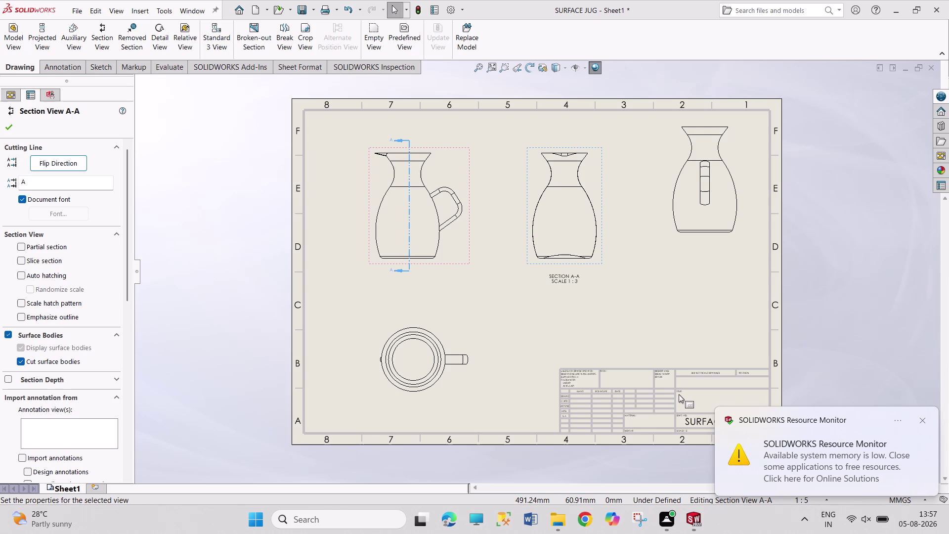
click(919, 423)
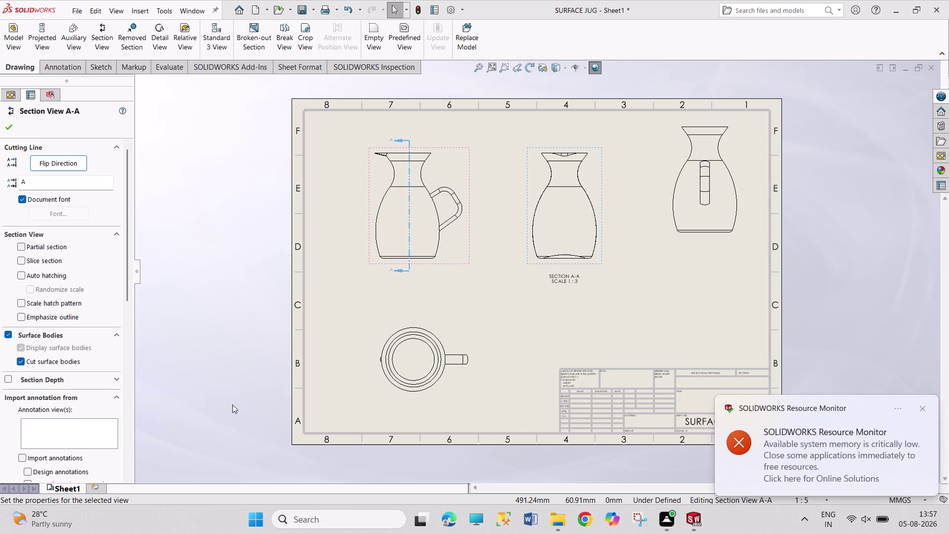
key(ctrl+z)
key(ctrl+z)
key(ctrl+z)
key(Escape)
key(Escape)
key(ctrl+z)
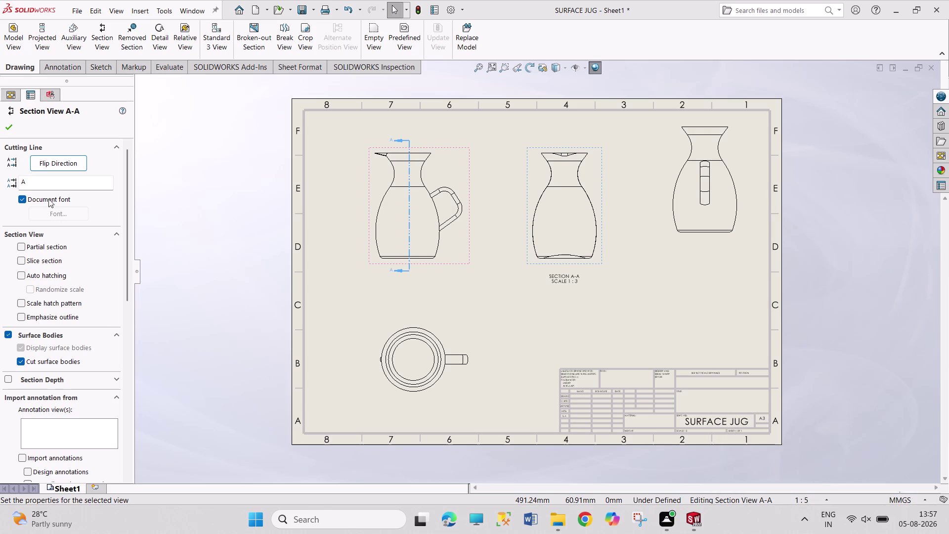
click(5, 125)
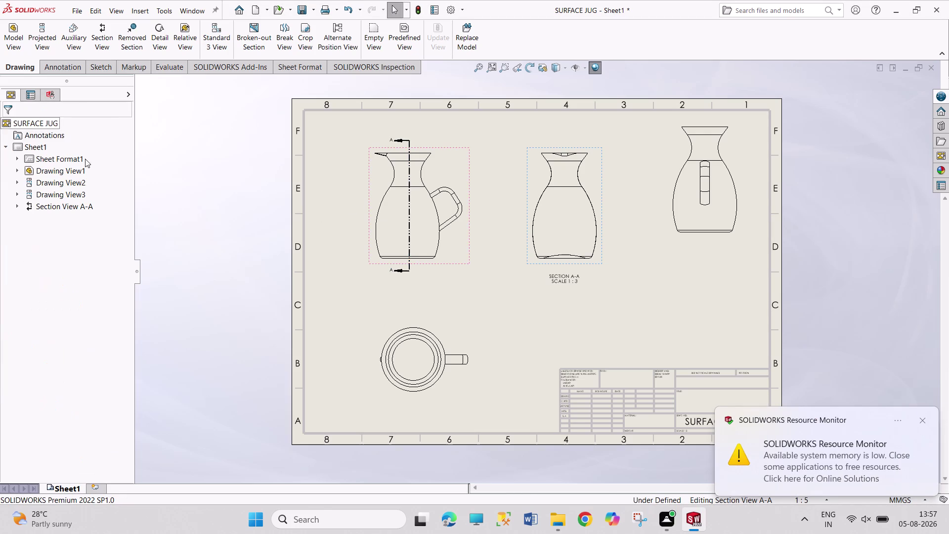
Delete Section View A-A and the right side jug view.
key(ctrl+z)
key(ctrl+z)
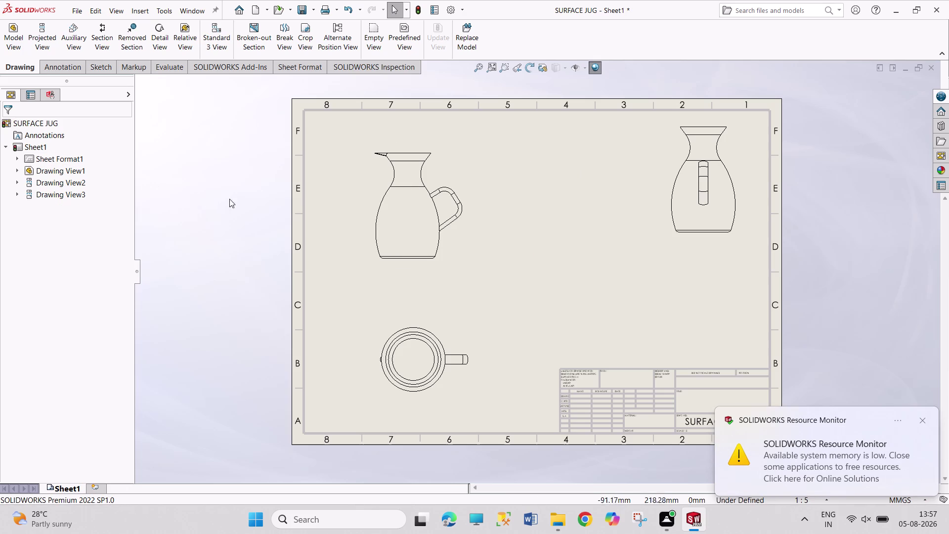
drag(701, 240, 700, 275)
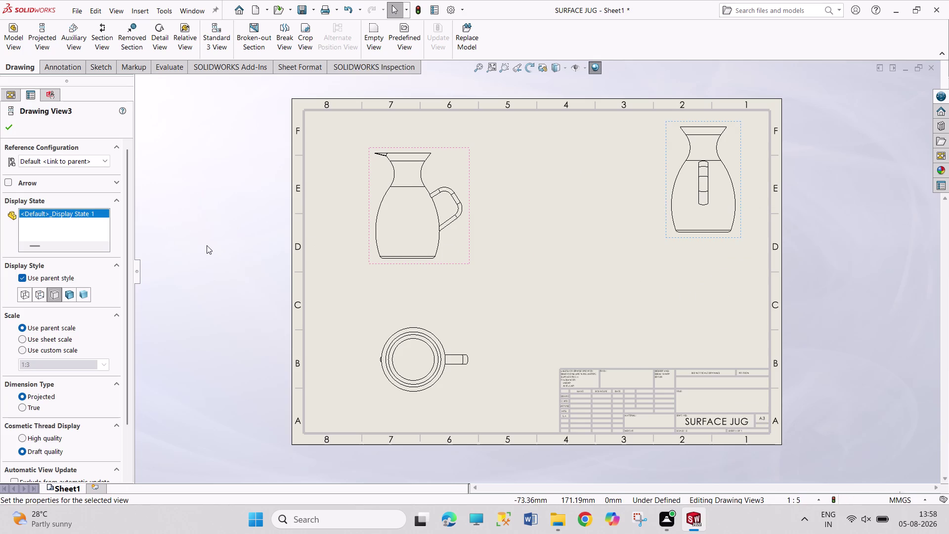
click(208, 245)
key(ctrl+z)
key(ctrl+z)
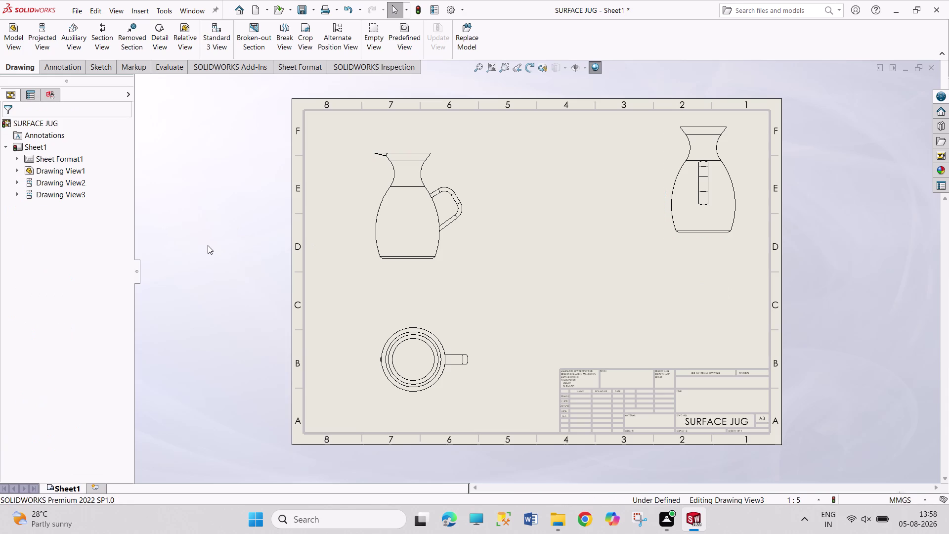
Delete the remaining jug views, leaving only the title block.
key(ctrl+z)
key(ctrl+z)
key(ctrl+z)
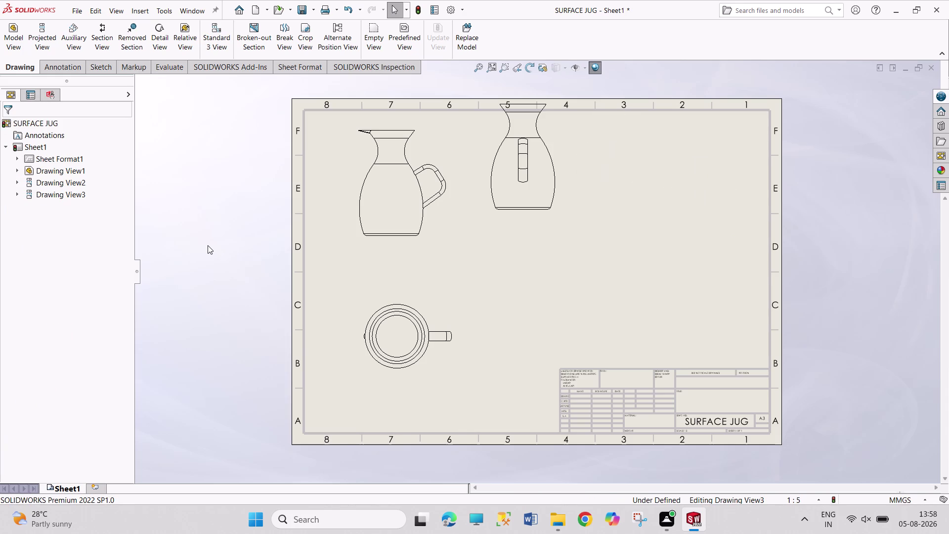
key(ctrl+z)
key(ctrl+z)
key(ctrl+z)
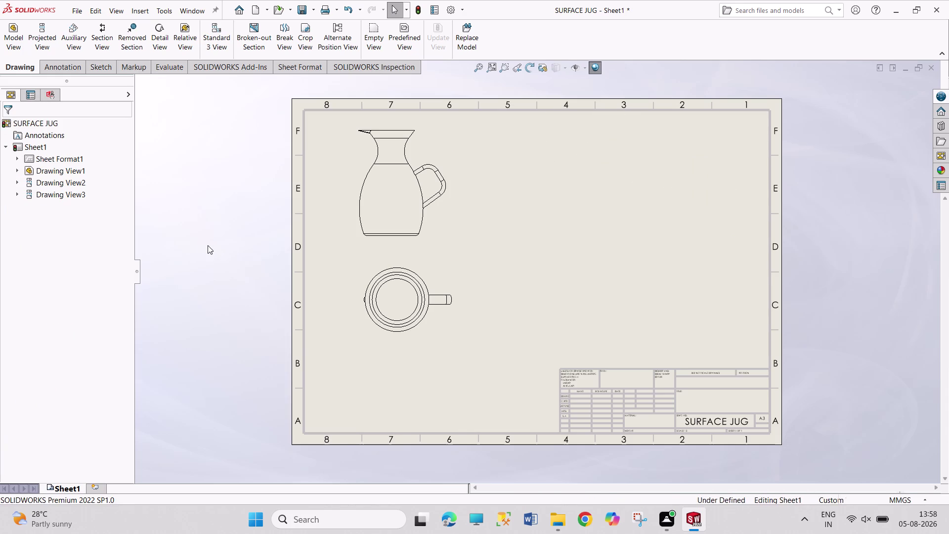
key(ctrl+z)
key(ctrl+z)
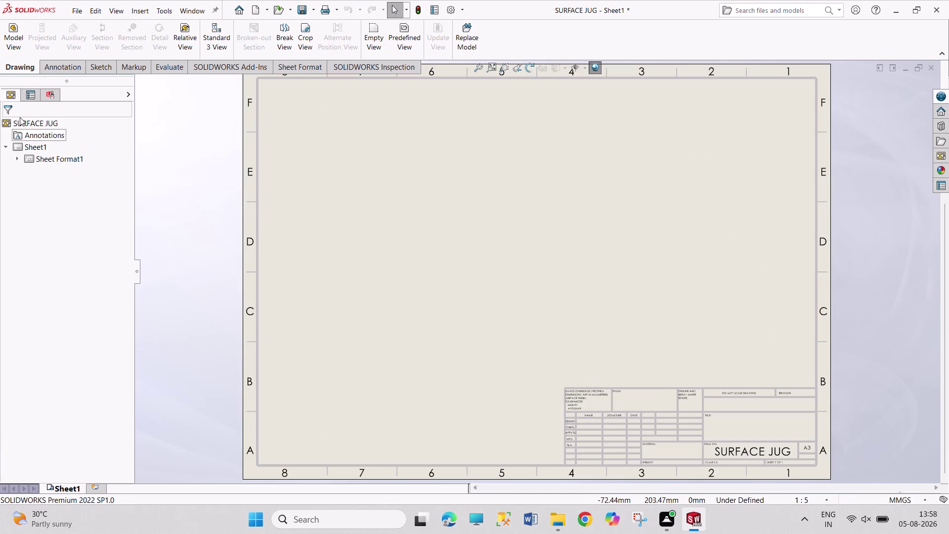
Insert a previewed Top-orientation SURFACE JUG model view at the sheet's upper left.
click(22, 41)
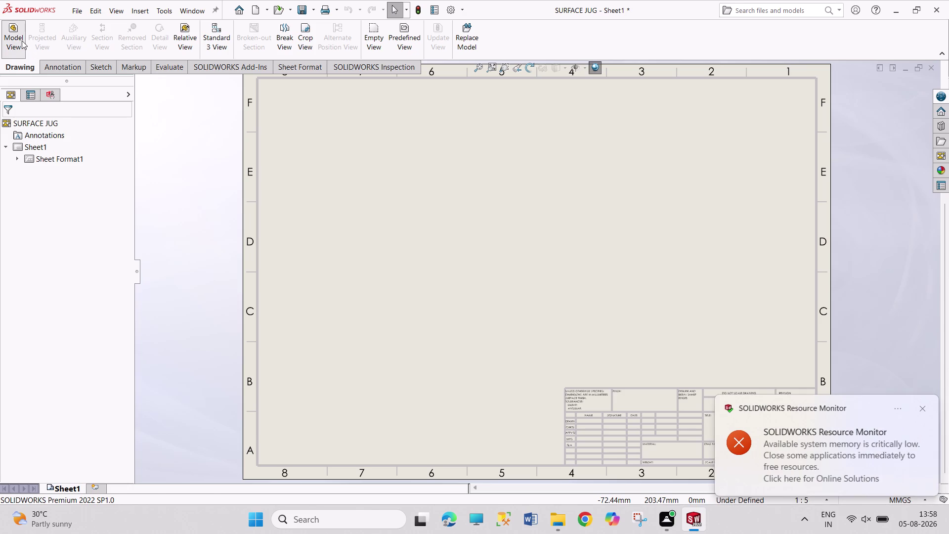
double_click(74, 217)
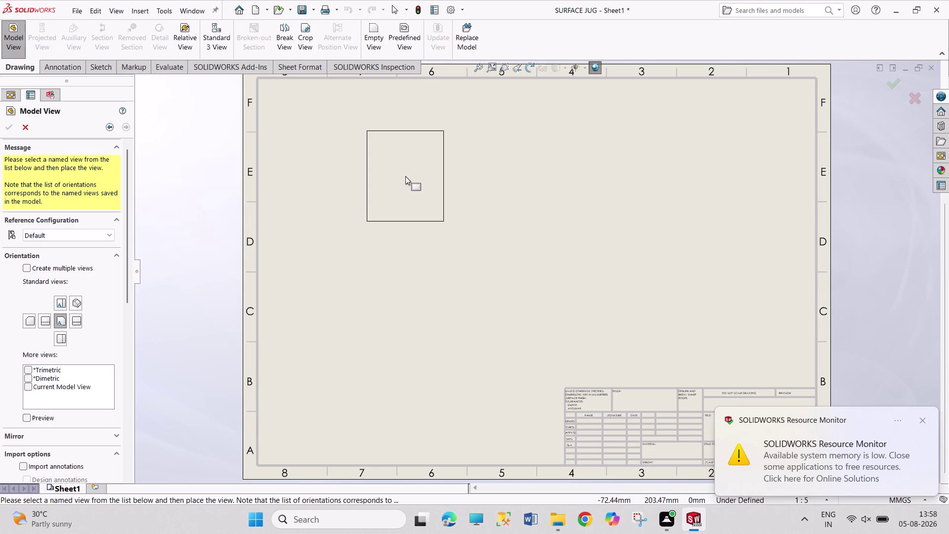
click(61, 303)
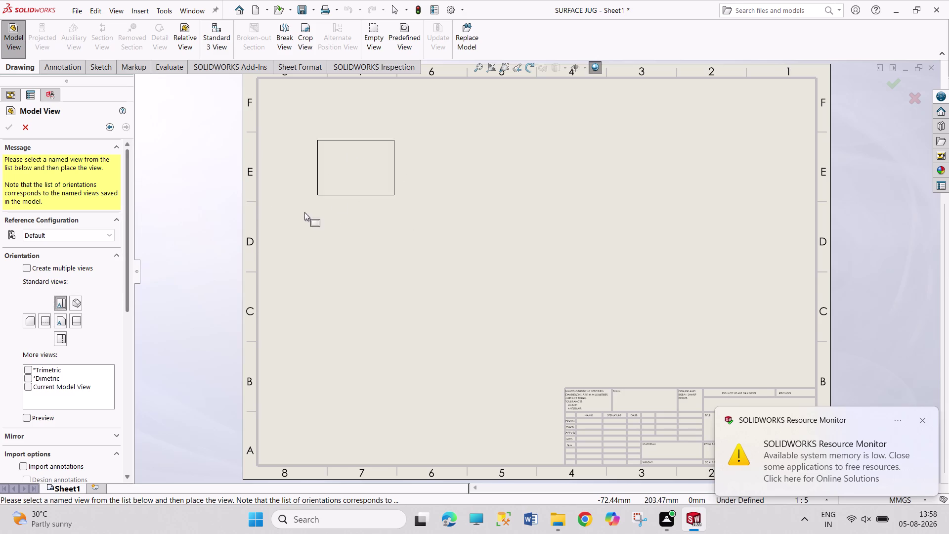
click(46, 414)
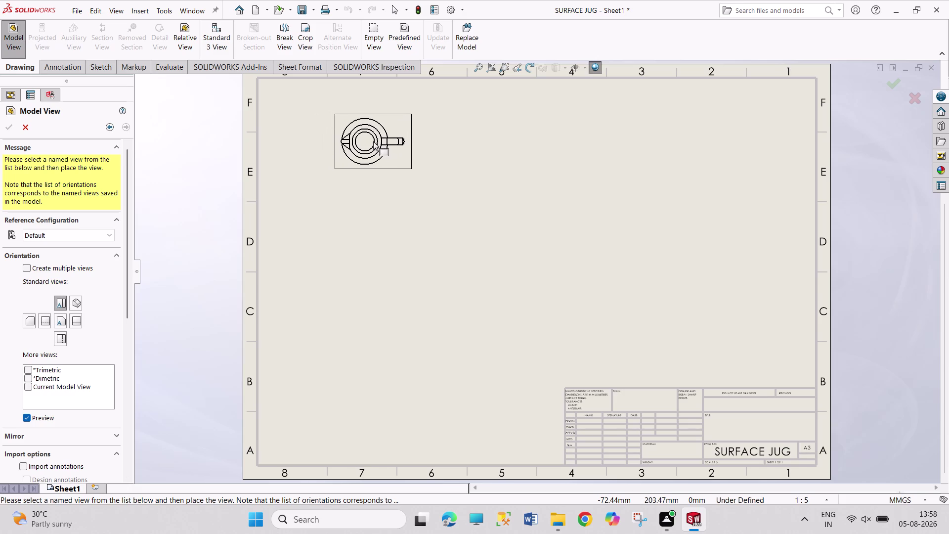
click(385, 145)
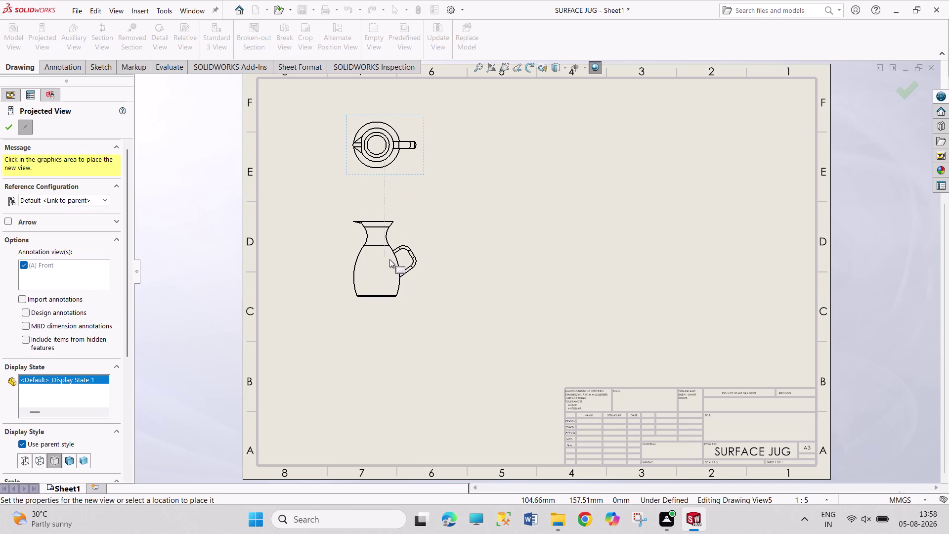
Place the projected front view, Drawing View6, below the top view and select the top view.
click(389, 259)
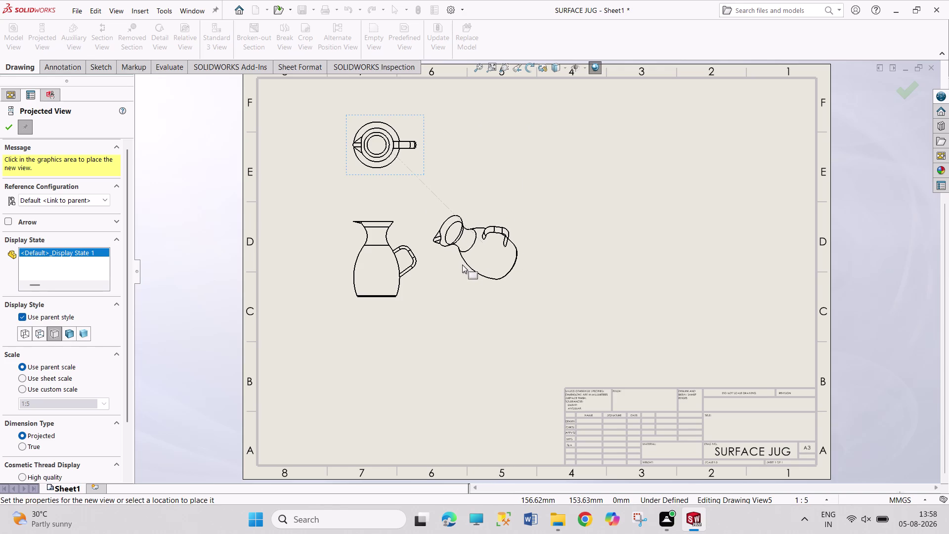
key(Escape)
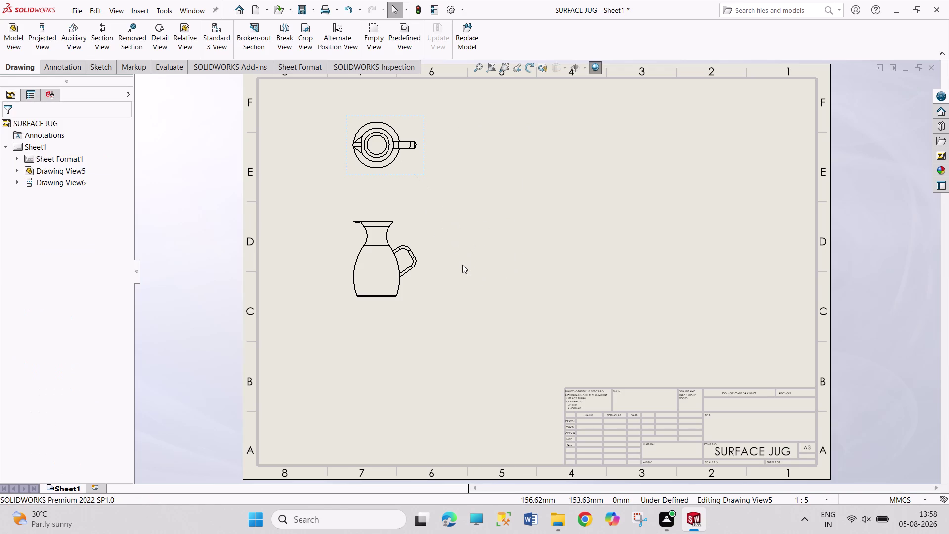
click(416, 174)
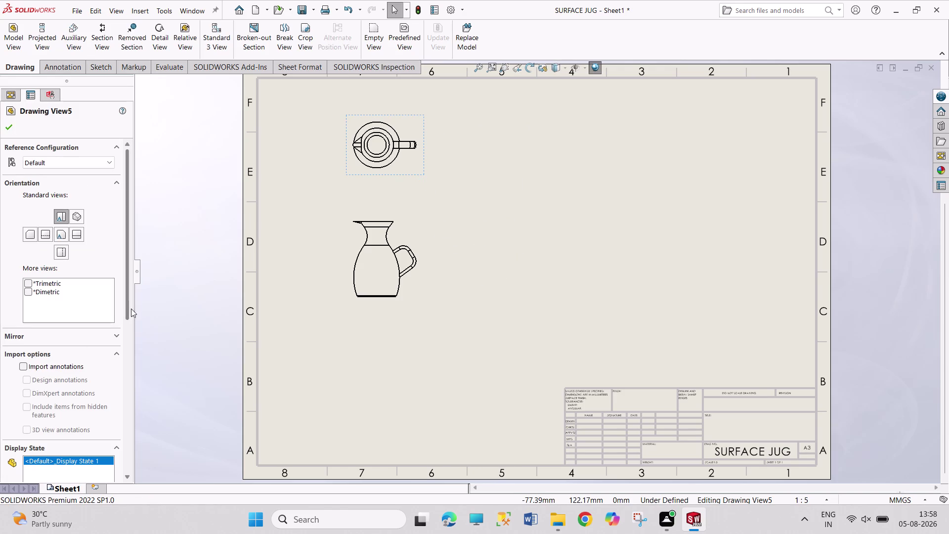
drag(130, 308, 119, 466)
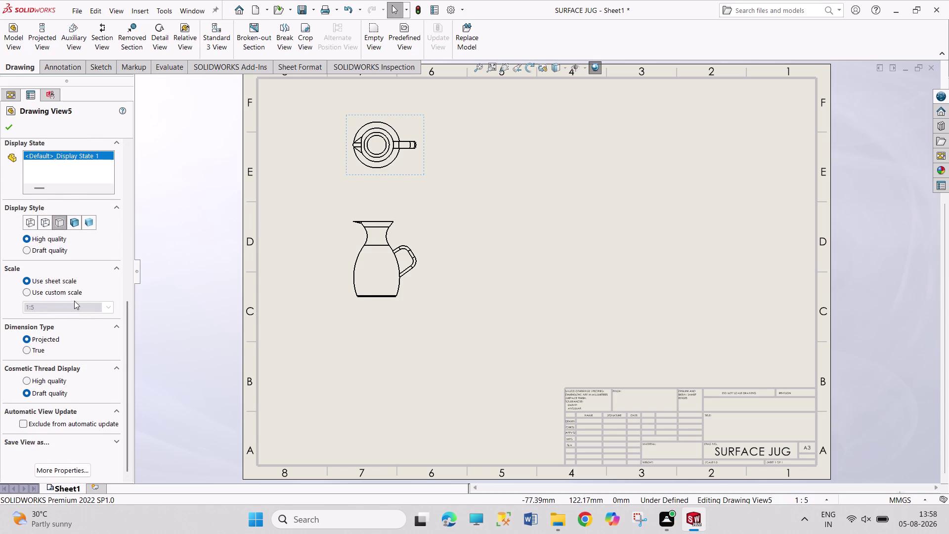
Give Drawing View5 a custom 1:3 scale.
click(65, 292)
click(62, 306)
click(62, 305)
click(62, 306)
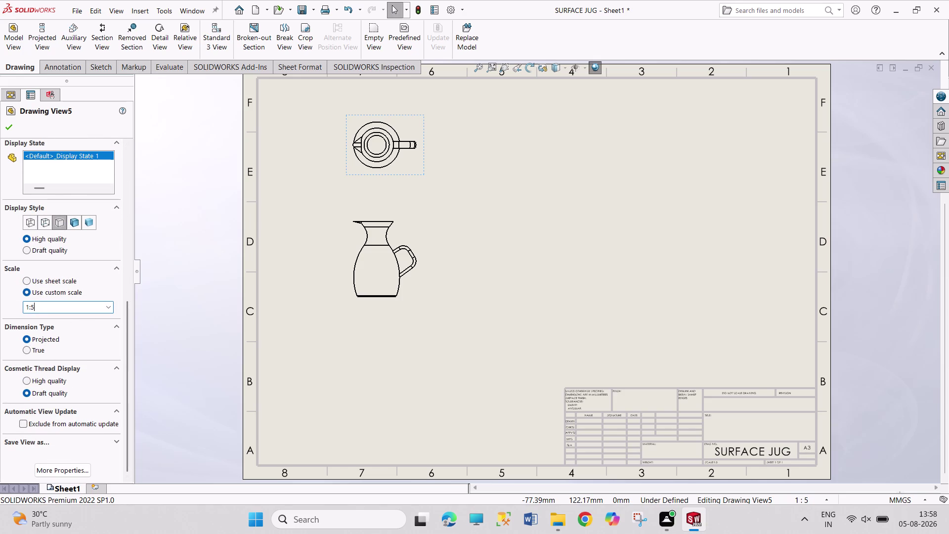
key(BackSpace)
key(3)
key(Return)
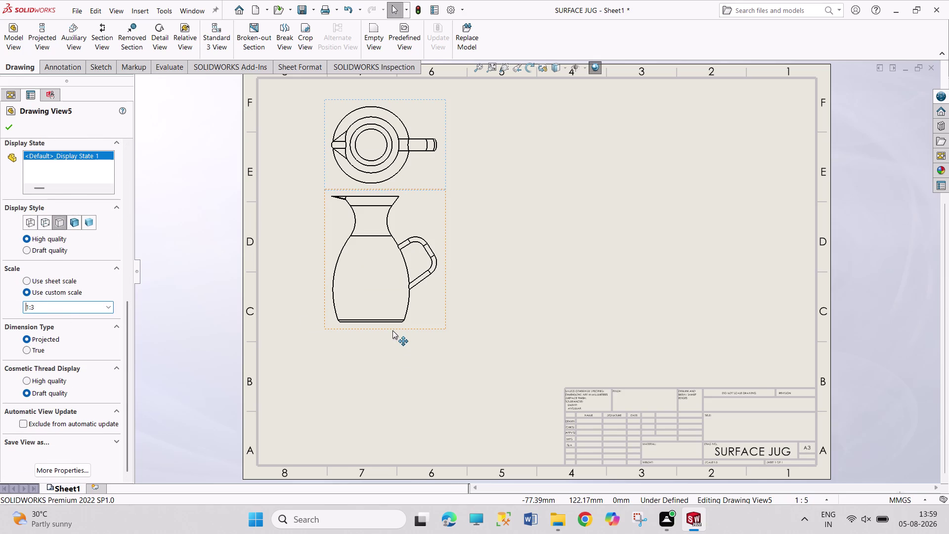
Move the front view further down below the top view.
drag(393, 331, 387, 378)
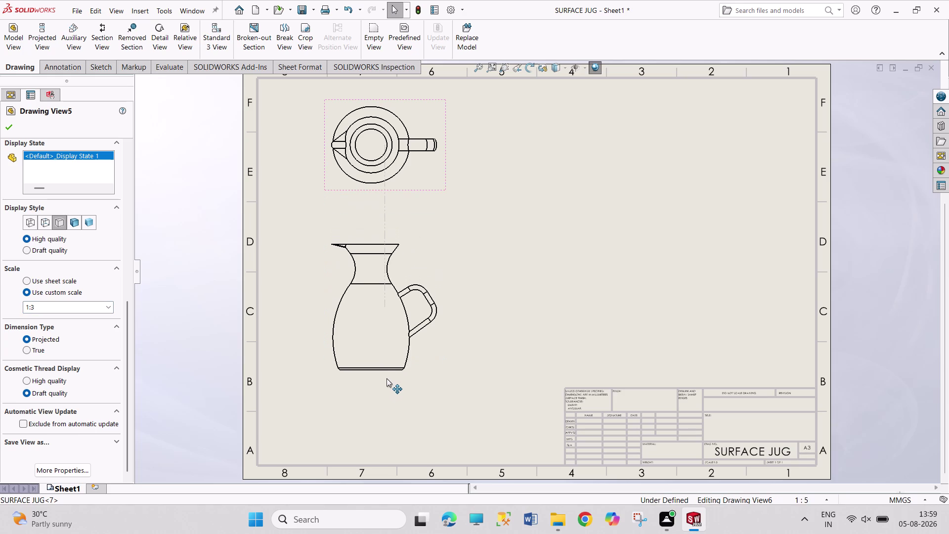
drag(387, 378, 384, 385)
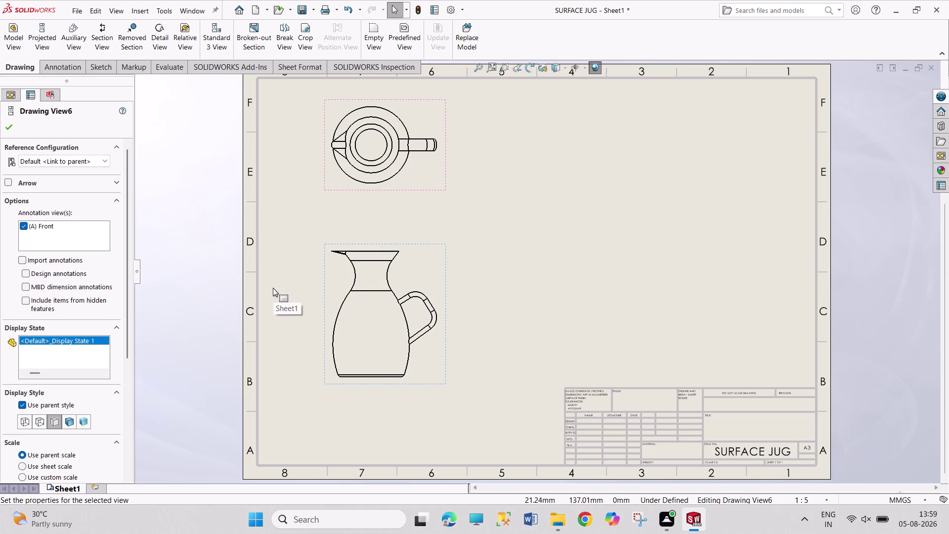
click(9, 127)
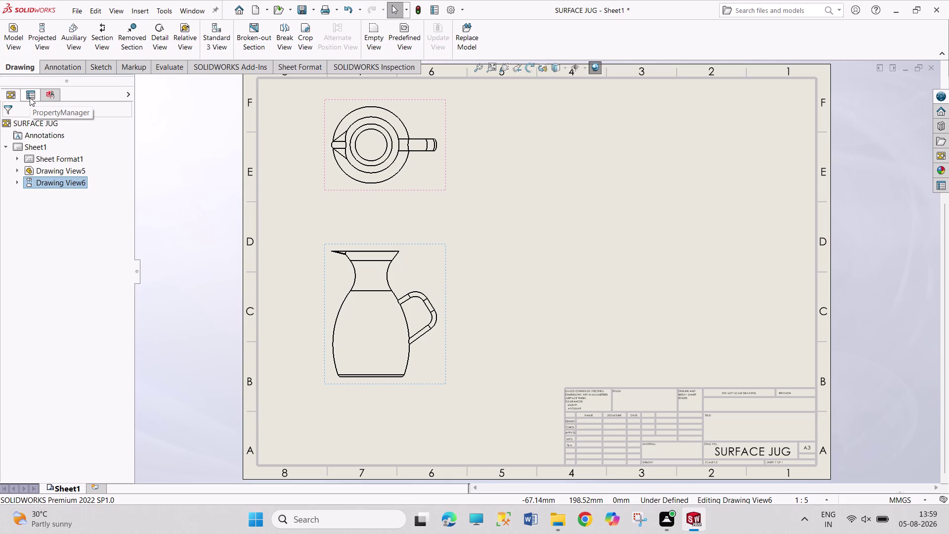
Cancel an unwanted angled projected view and select the front view.
click(48, 39)
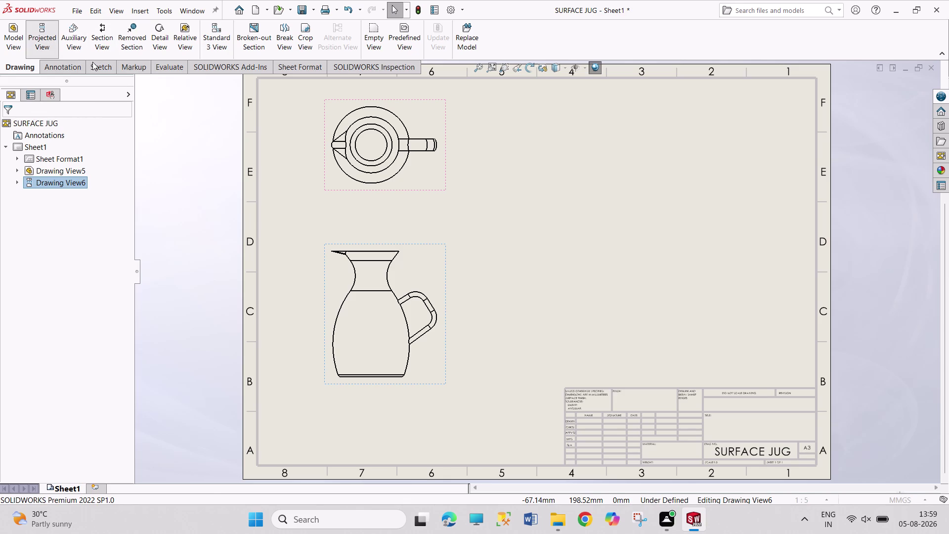
click(445, 179)
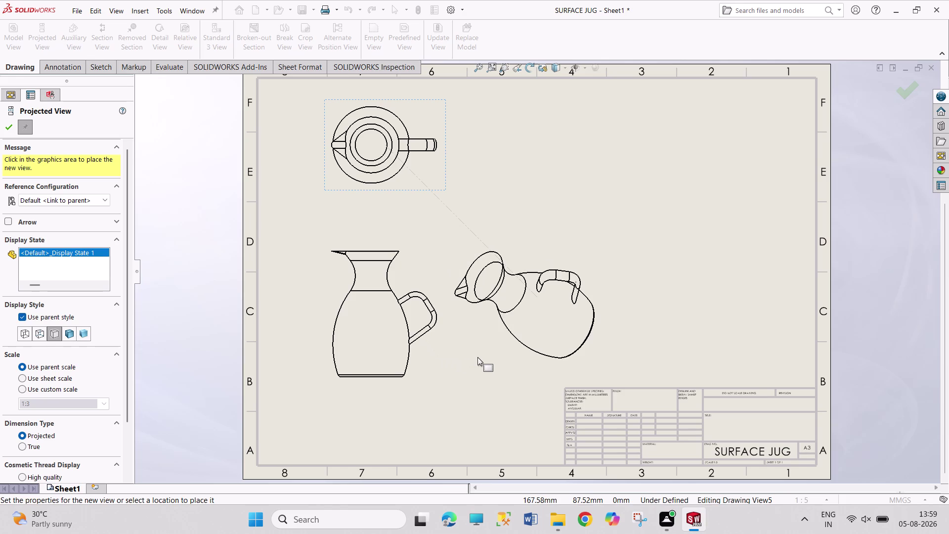
key(Escape)
key(Escape)
click(439, 358)
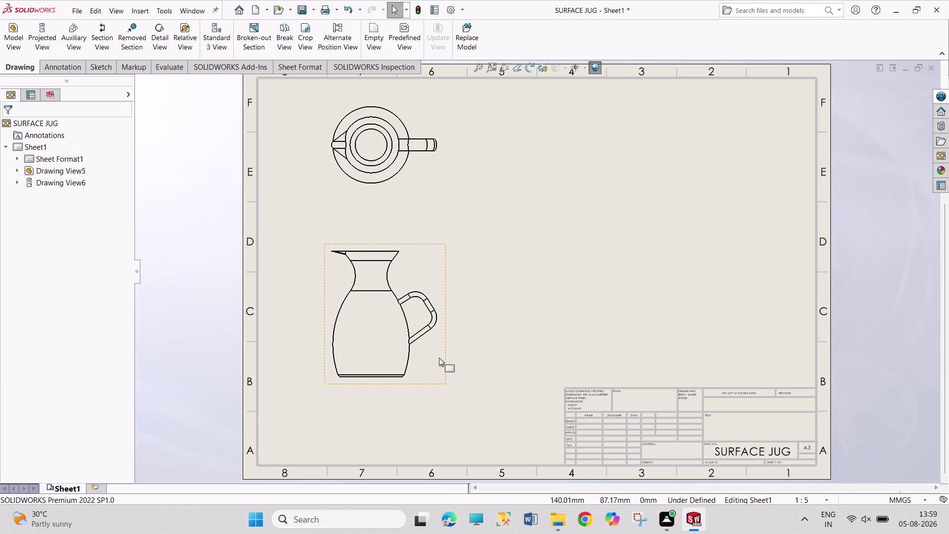
Project side view Drawing View7 from the front view and place it well to the right.
click(53, 45)
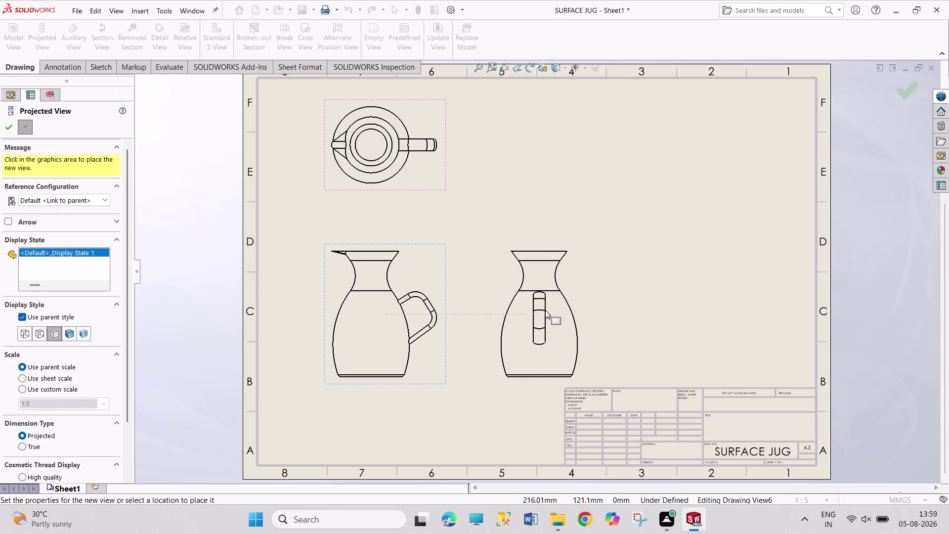
click(546, 311)
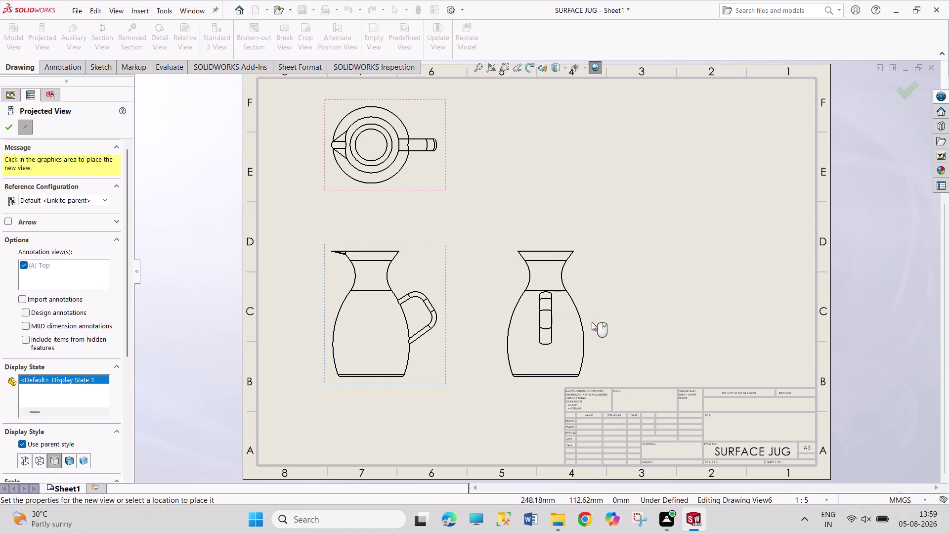
drag(587, 311, 610, 314)
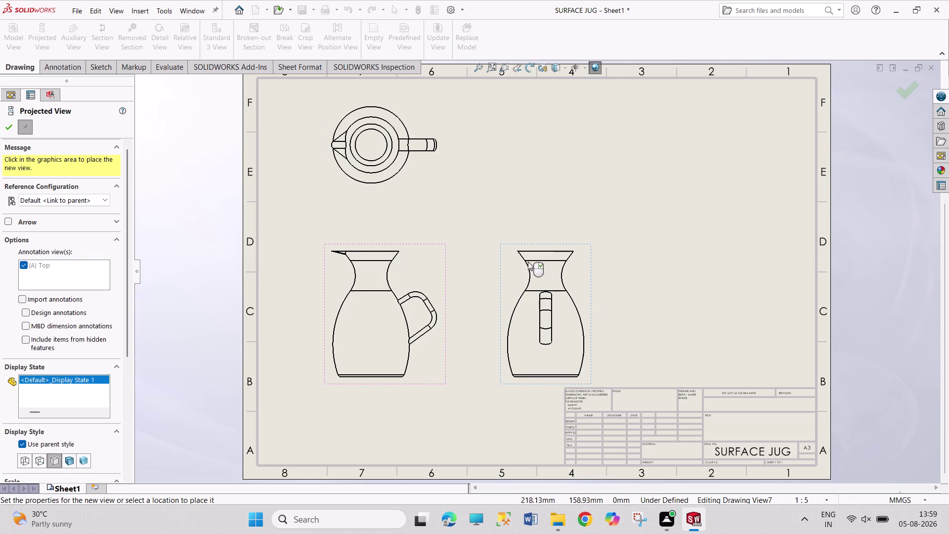
click(11, 128)
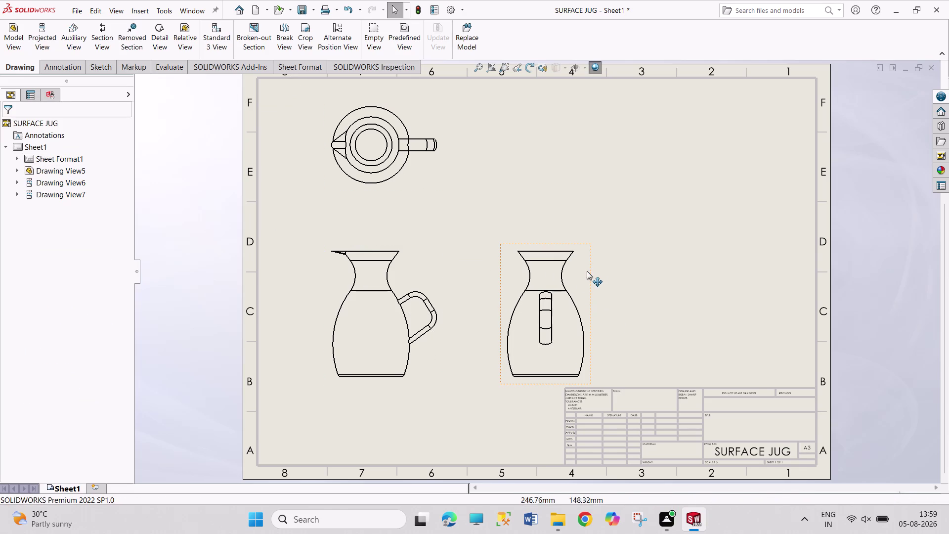
drag(593, 272, 661, 279)
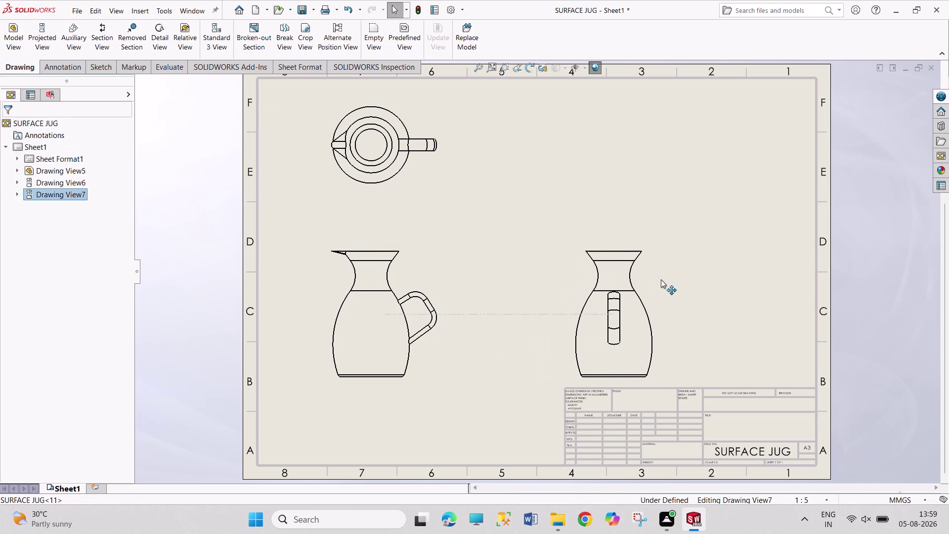
drag(661, 279, 660, 280)
click(408, 244)
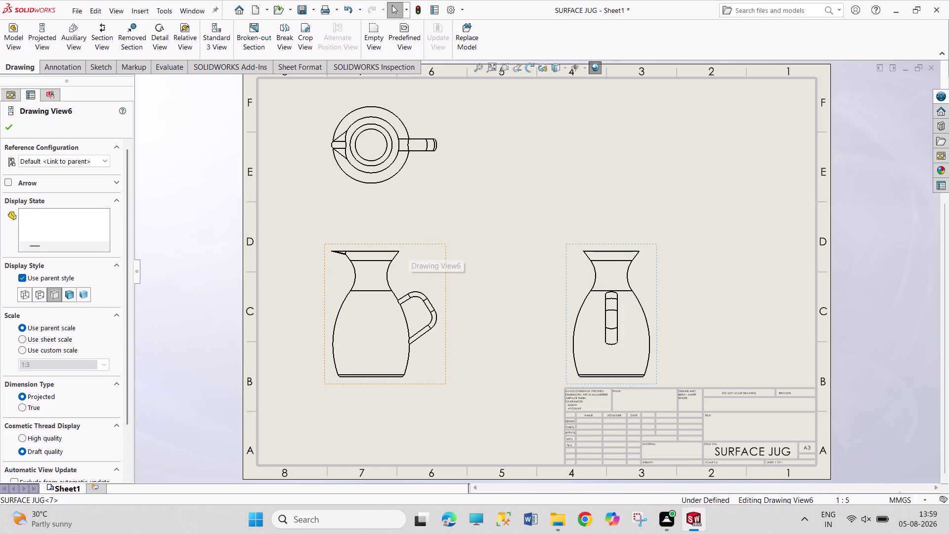
drag(103, 44, 105, 52)
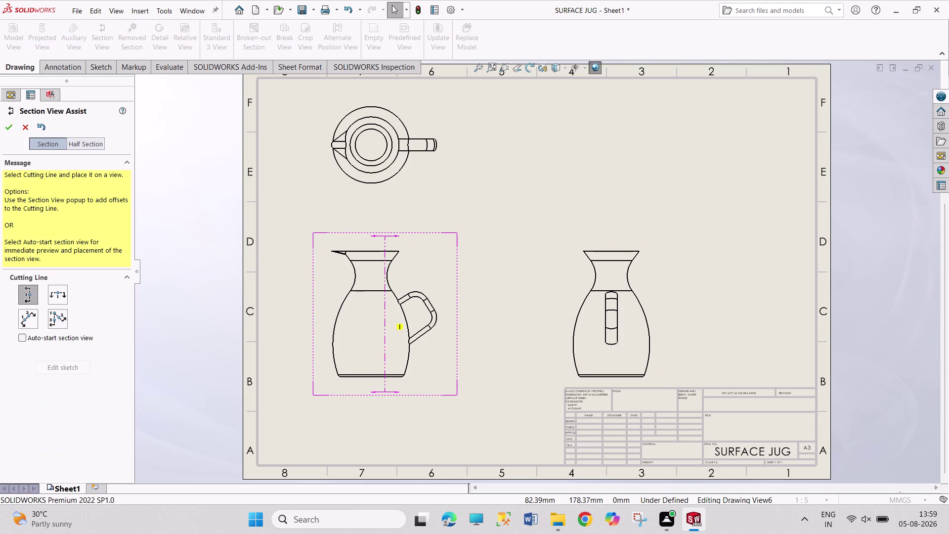
click(373, 146)
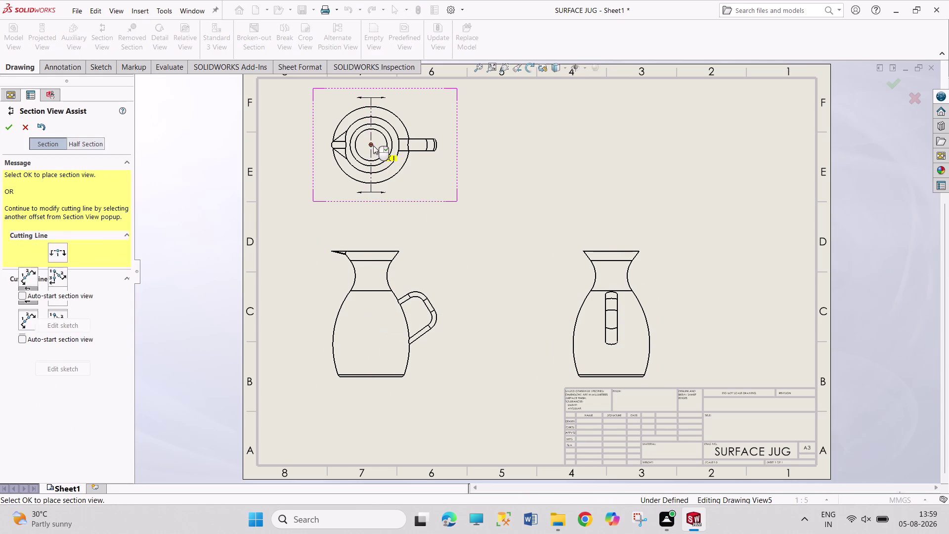
click(344, 133)
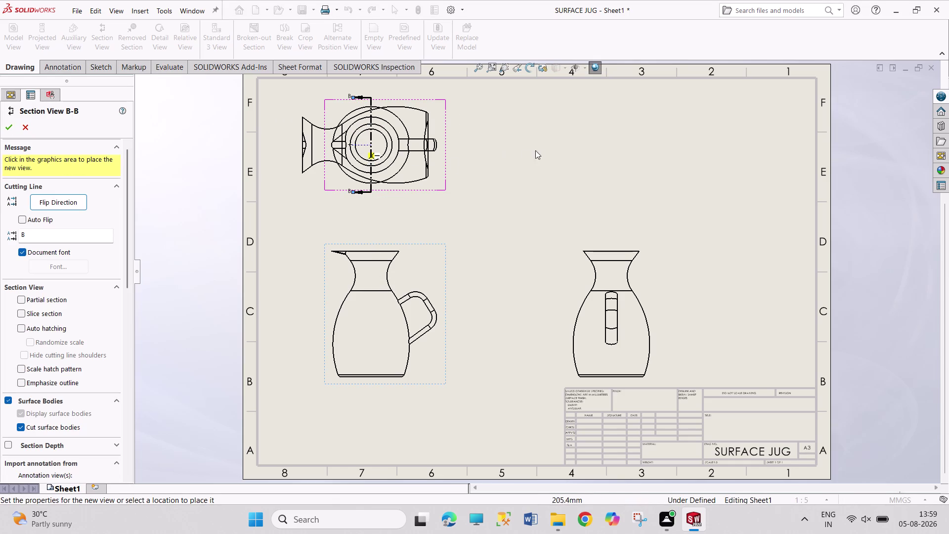
click(580, 154)
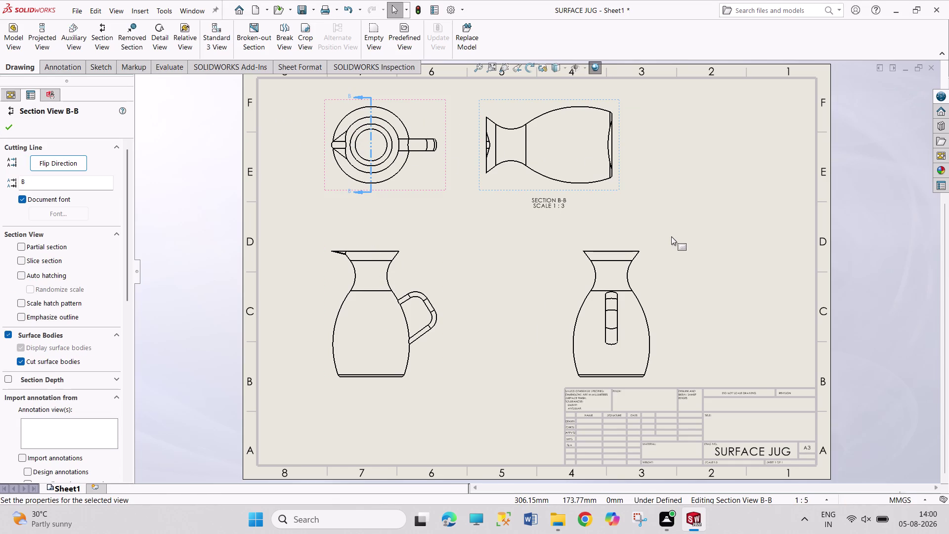
key(ctrl+z)
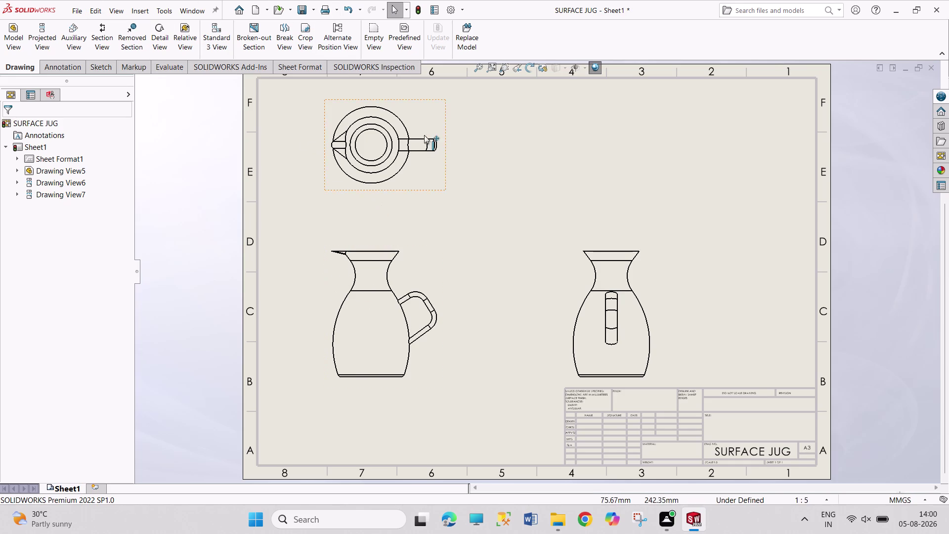
Cut the top view horizontally and place Section View C-C below it.
click(110, 33)
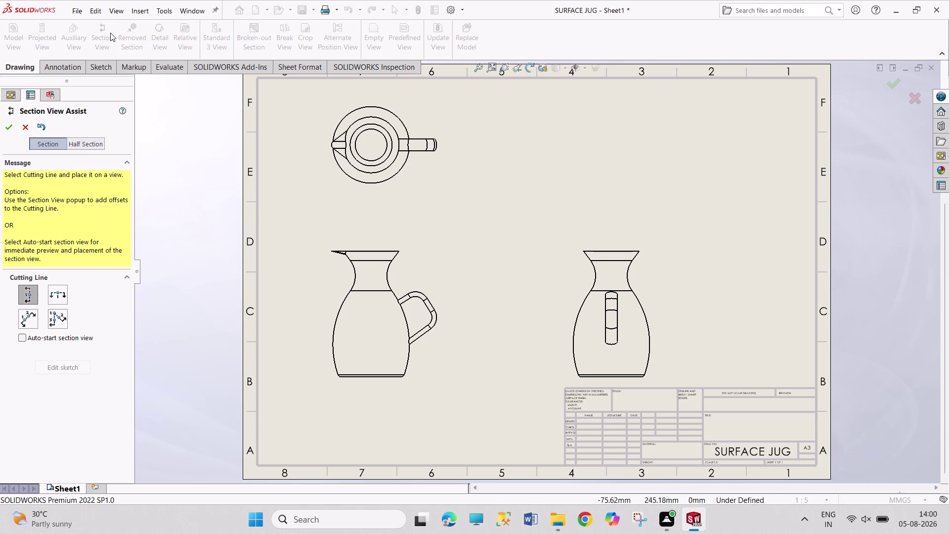
click(55, 295)
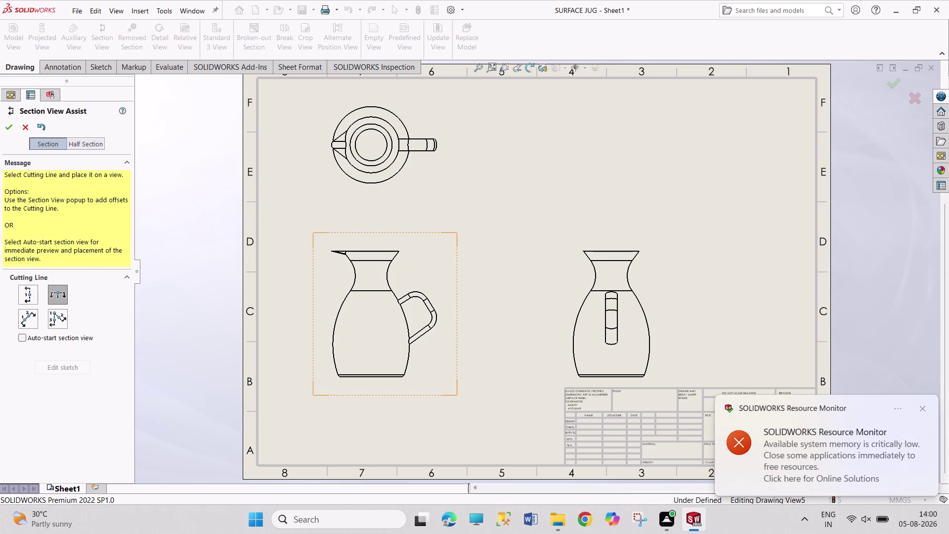
click(373, 144)
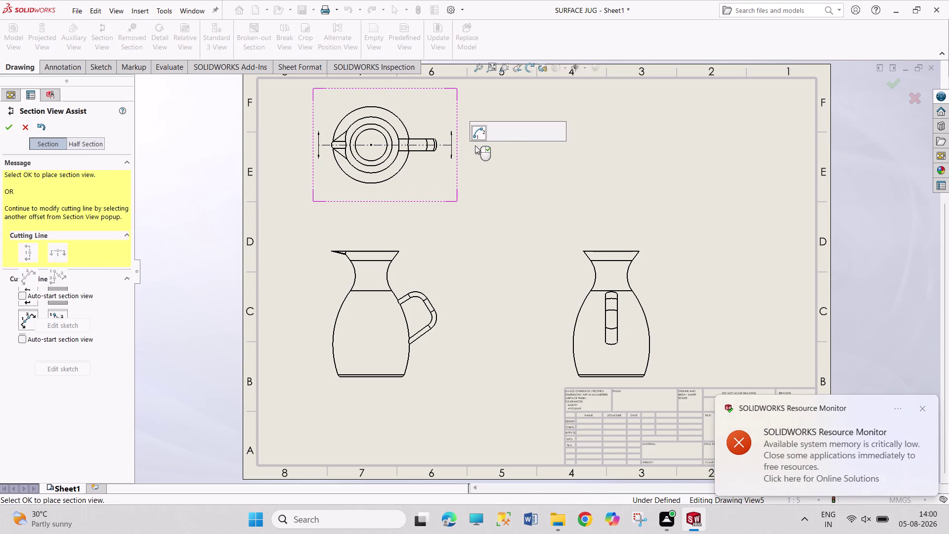
click(543, 129)
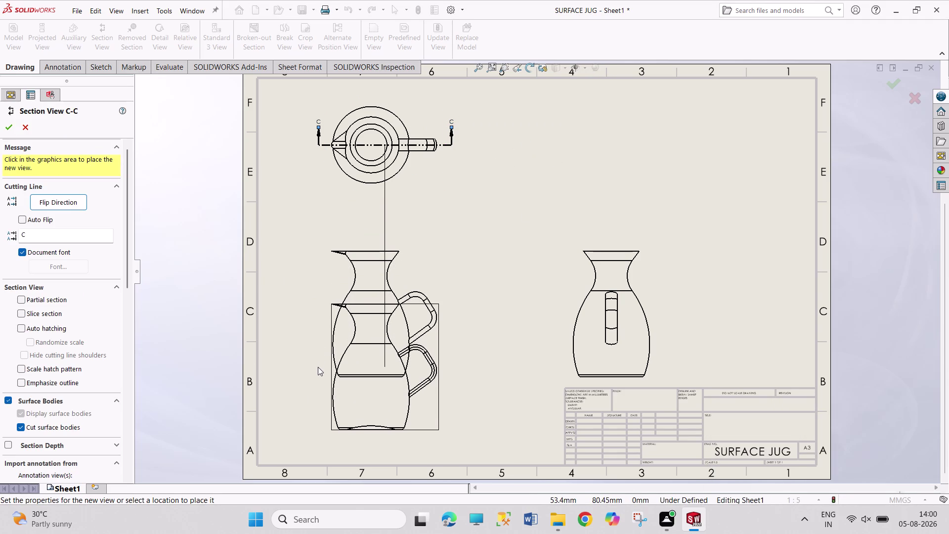
click(318, 367)
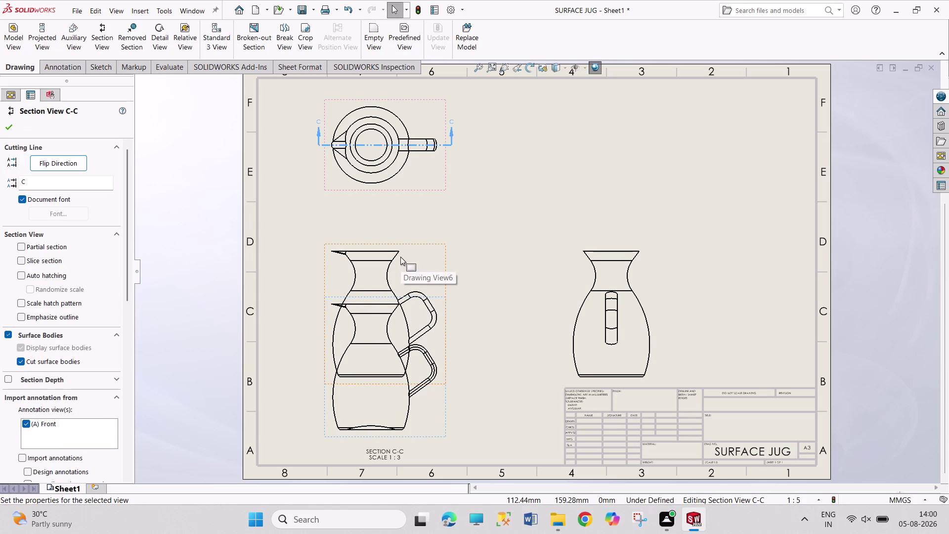
key(Escape)
key(Escape)
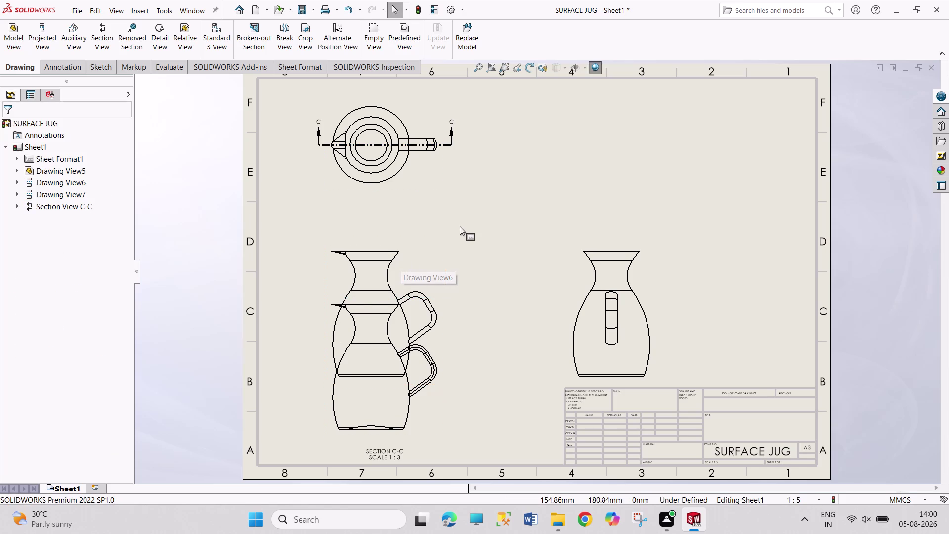
Delete front view Drawing View6 and move Section C-C up into its place.
click(445, 252)
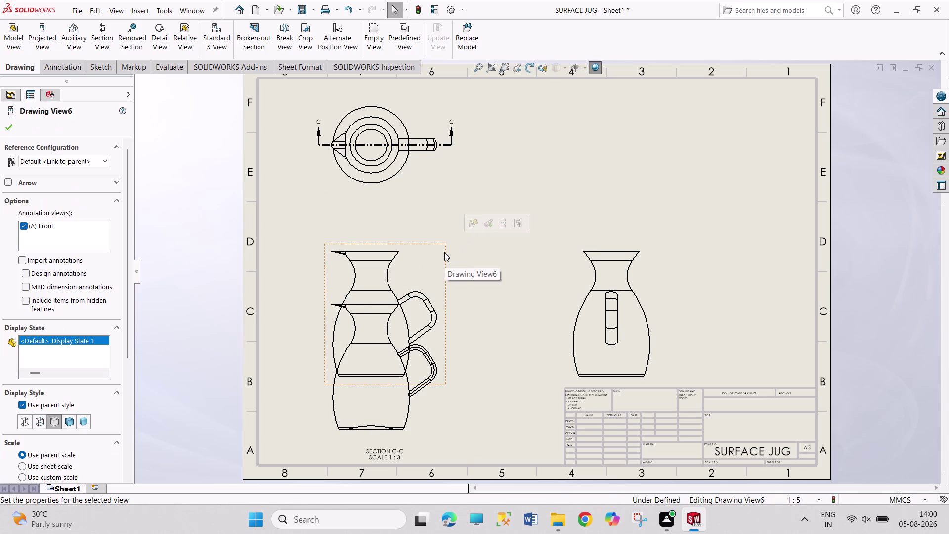
key(Home)
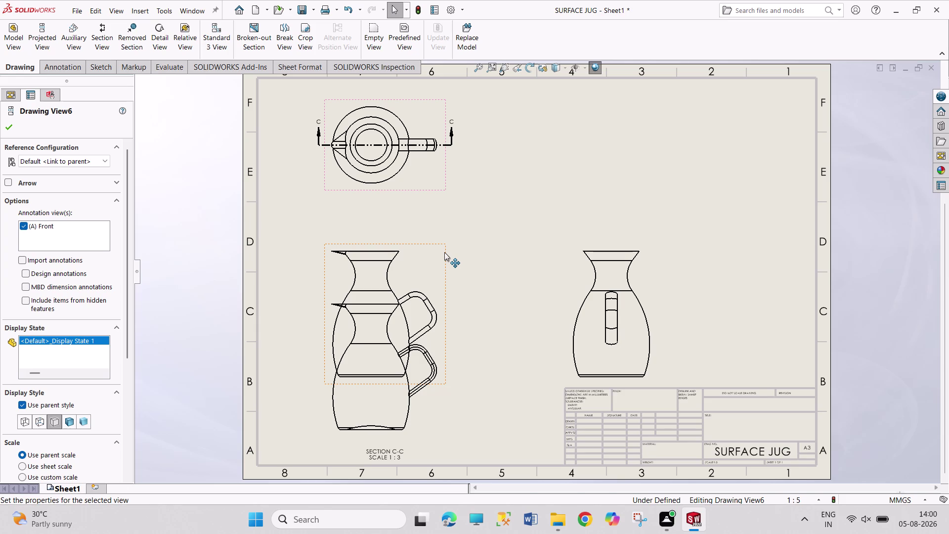
click(447, 250)
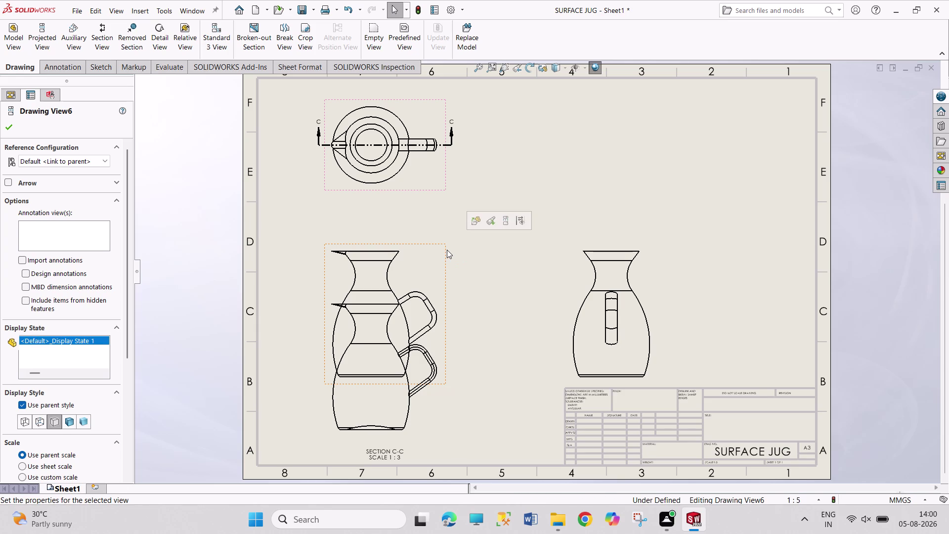
key(Delete)
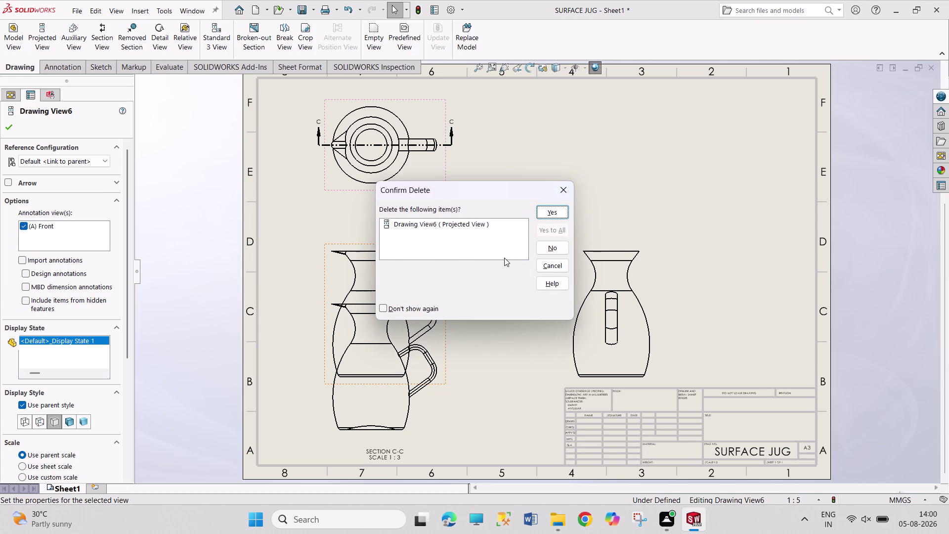
key(Return)
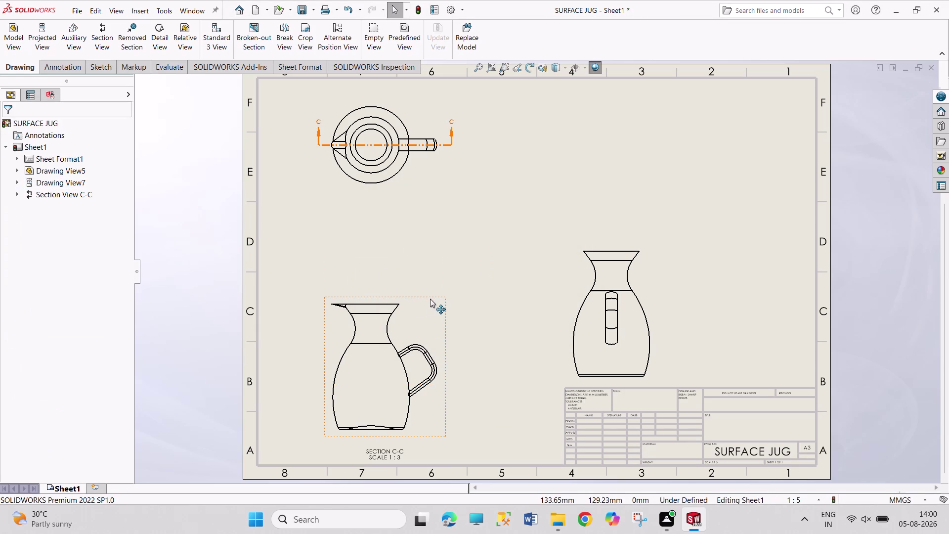
drag(430, 298, 436, 247)
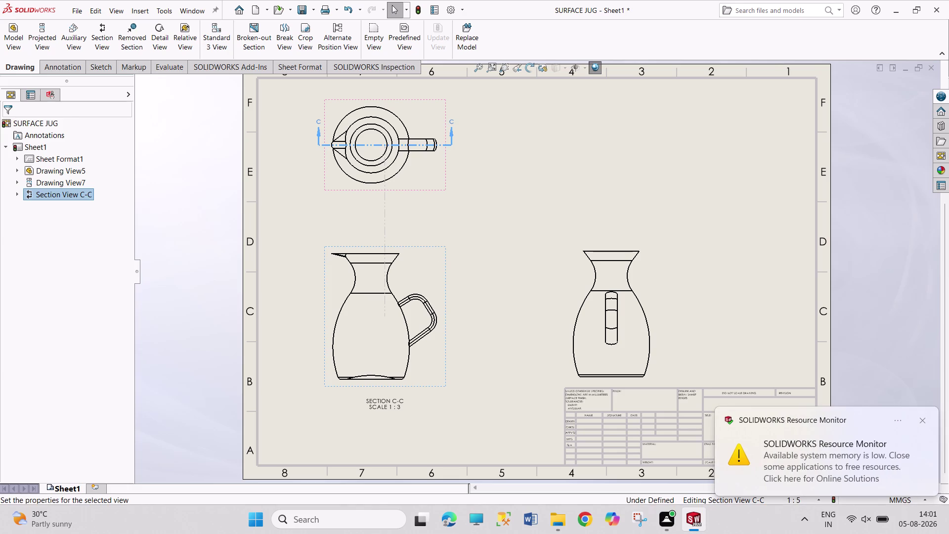
Change the top view's scale to 1:2.
click(527, 192)
click(924, 415)
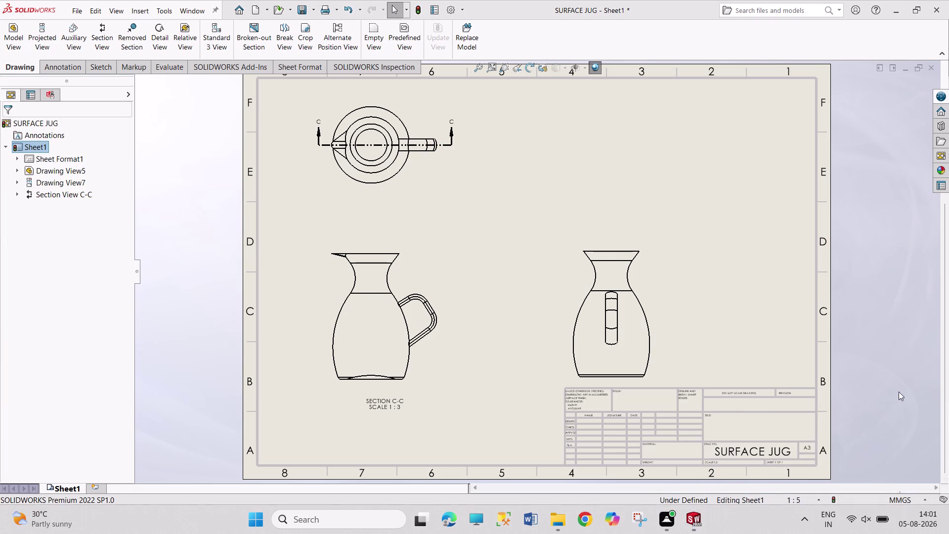
click(422, 191)
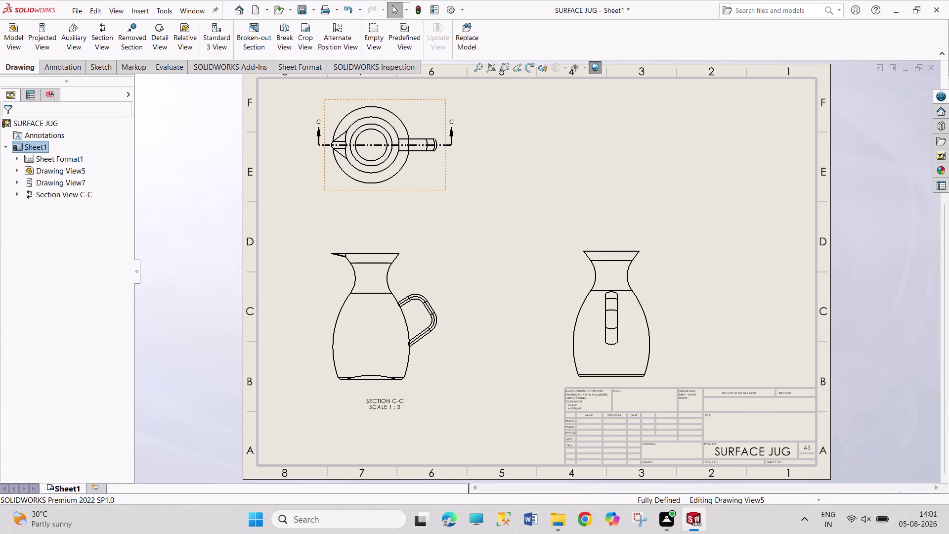
drag(129, 296, 127, 382)
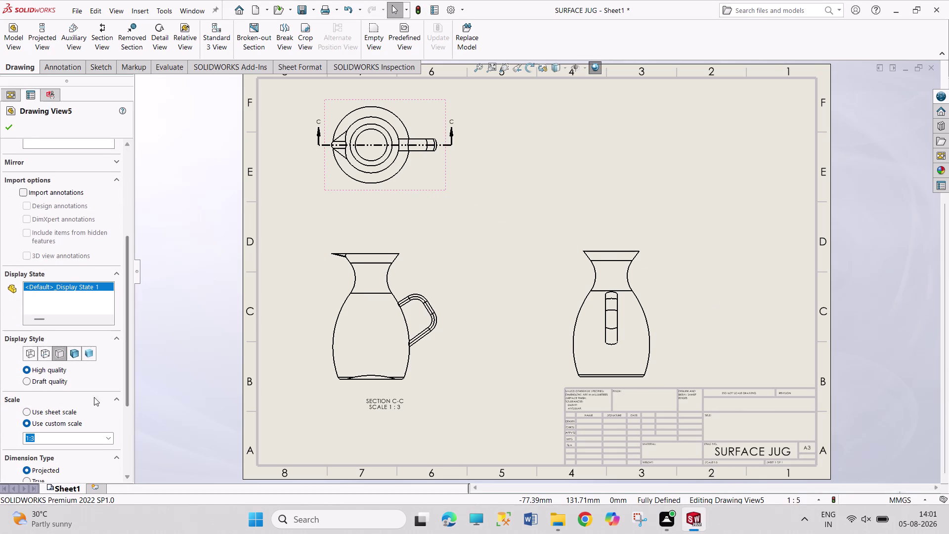
click(73, 440)
click(72, 436)
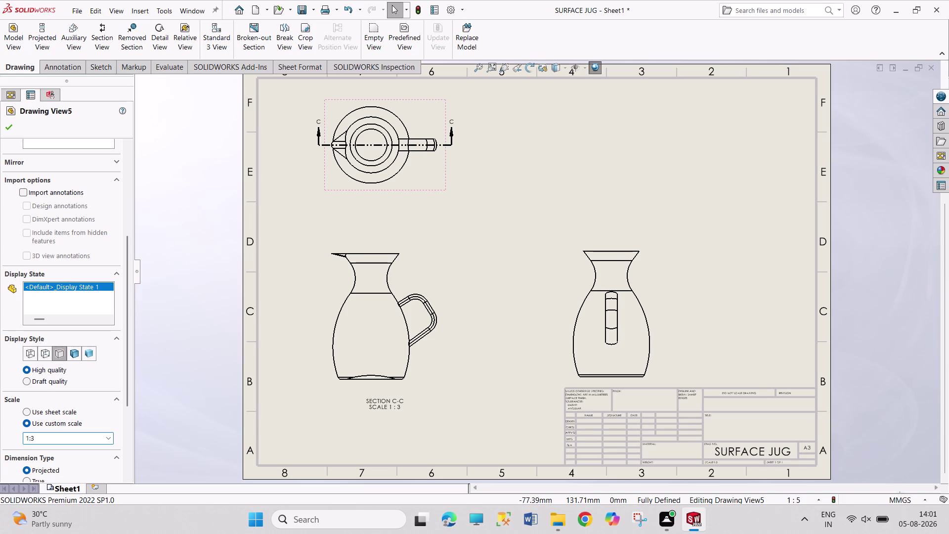
key(BackSpace)
key(2)
key(Return)
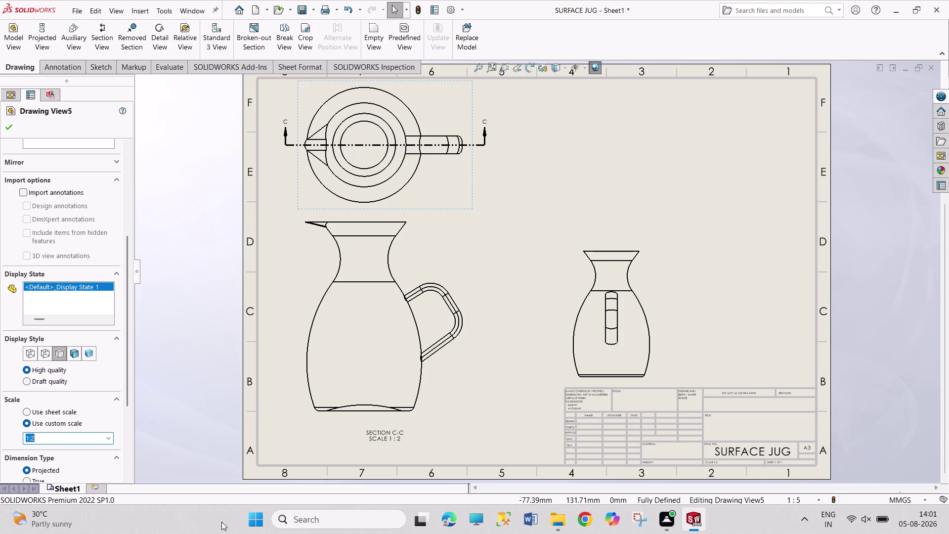
Change the side view's scale to 1:2.
click(560, 379)
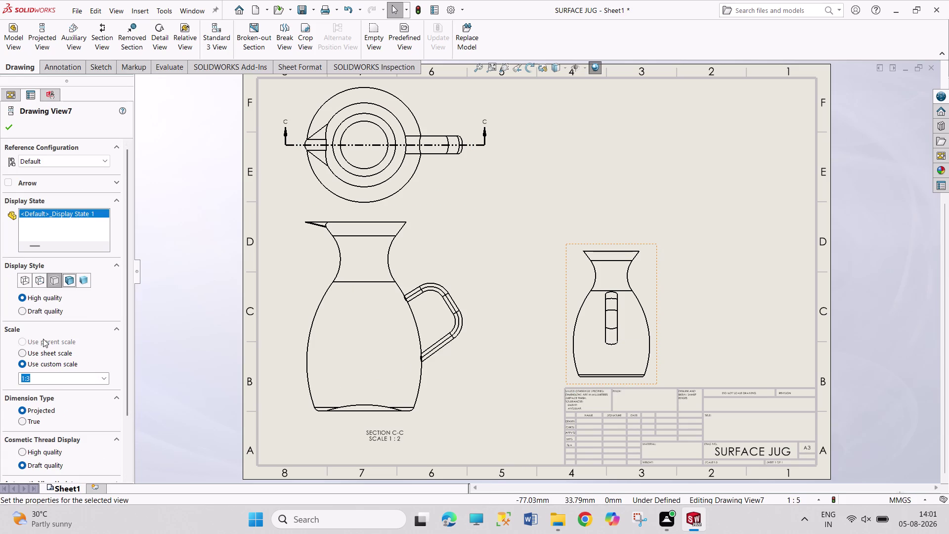
click(43, 339)
click(49, 375)
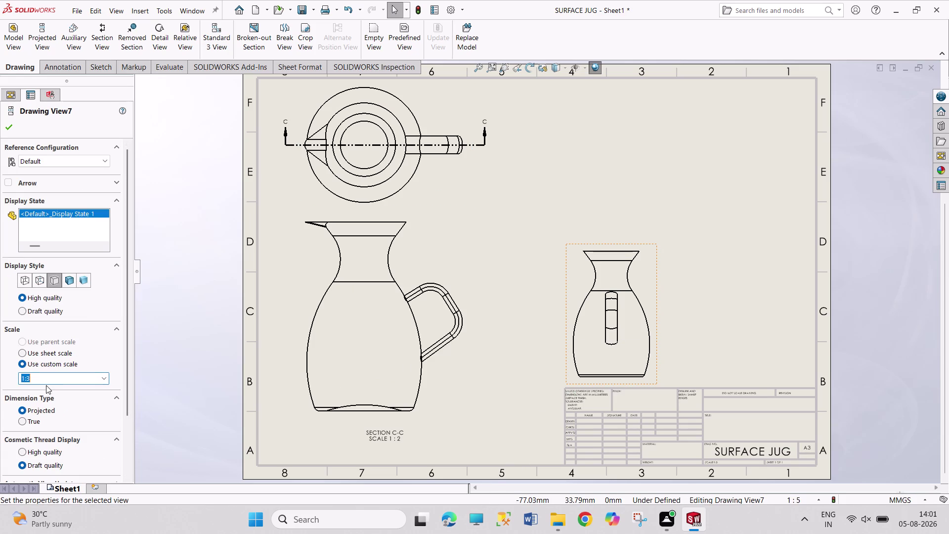
click(46, 383)
key(BackSpace)
key(2)
key(Return)
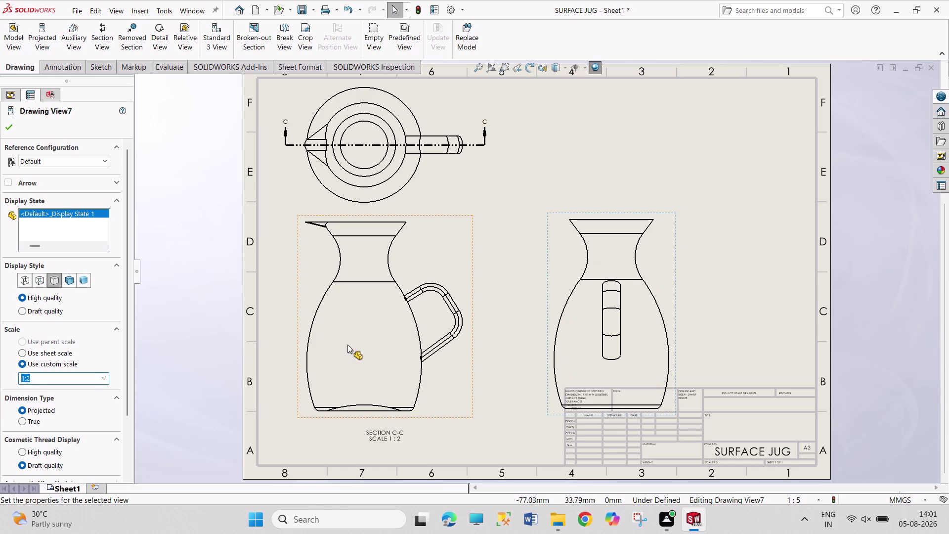
Move the enlarged side view beside Section C-C, above the title block, and confirm.
drag(545, 314, 514, 290)
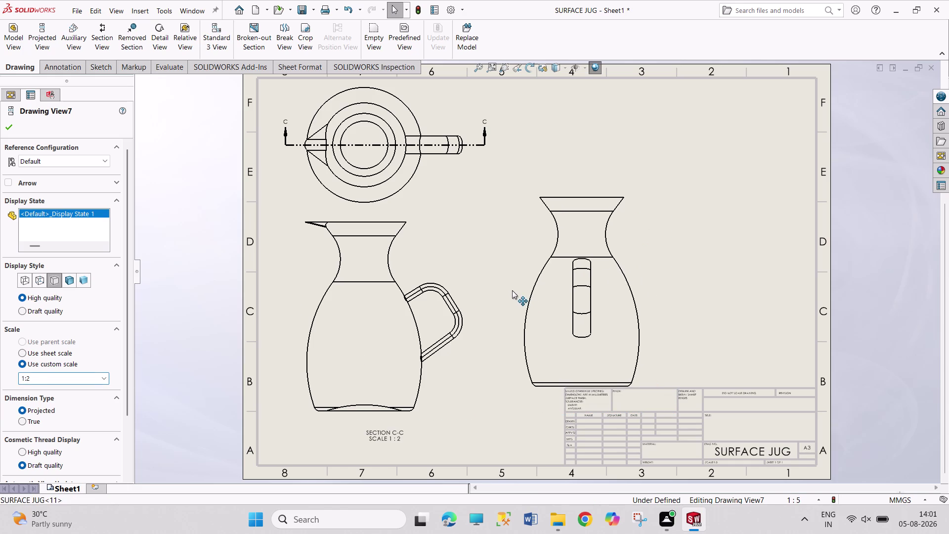
drag(514, 291, 500, 284)
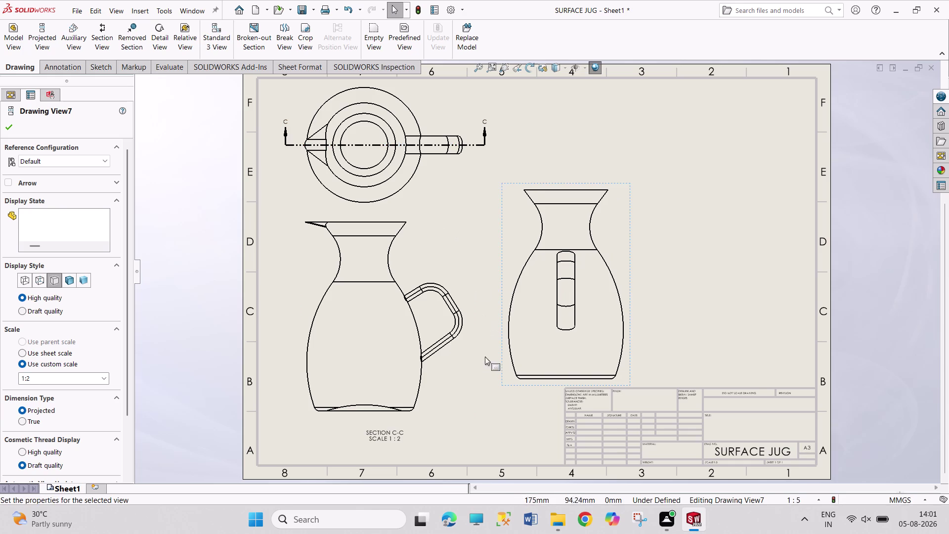
drag(469, 373, 478, 384)
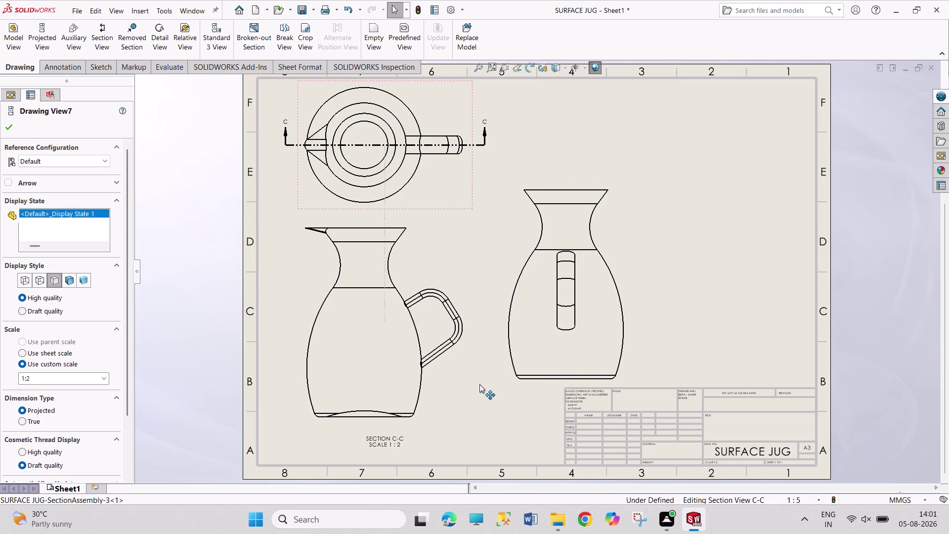
drag(478, 383, 486, 390)
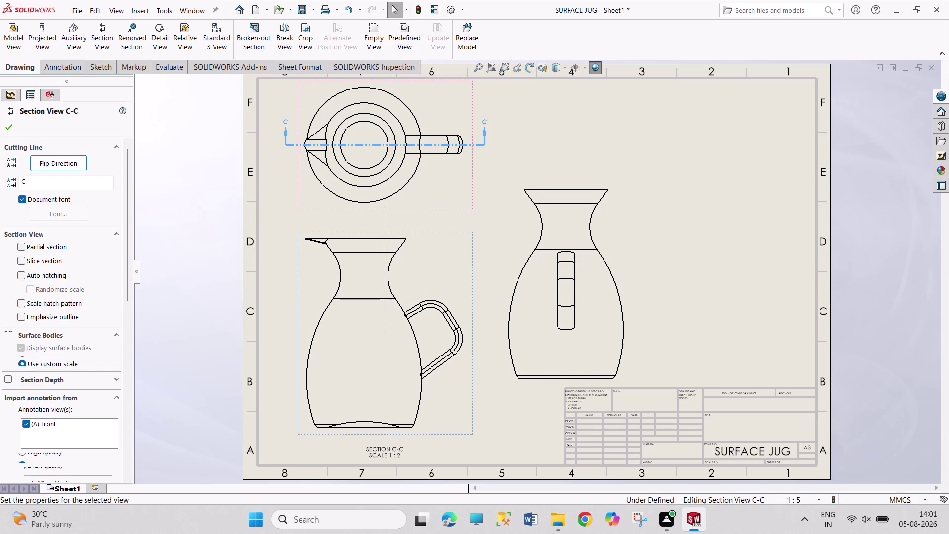
click(595, 121)
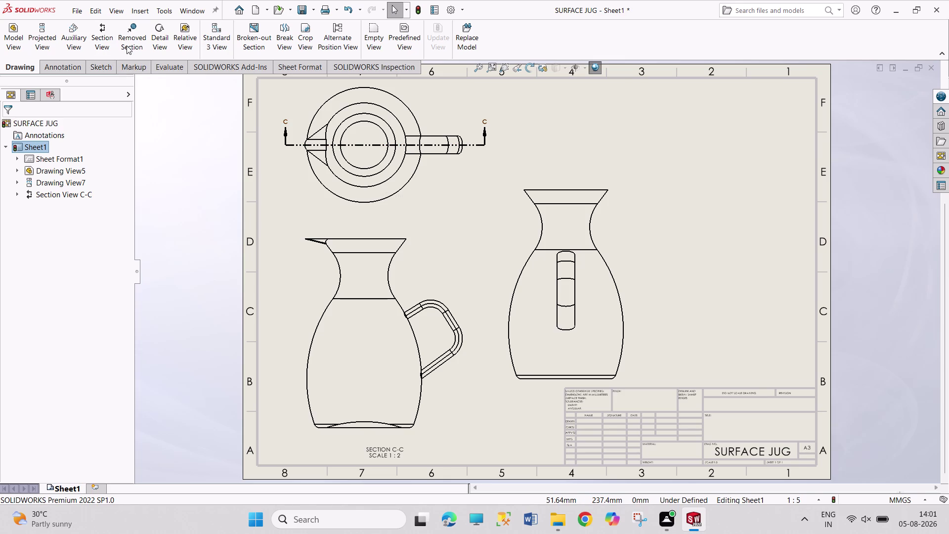
click(68, 63)
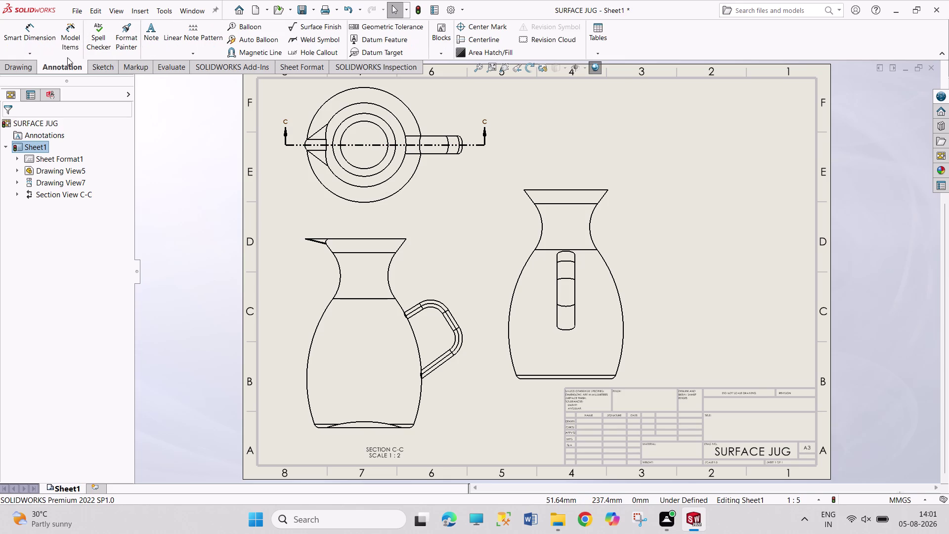
Add a "TOP VIEW" note below the top view.
click(149, 31)
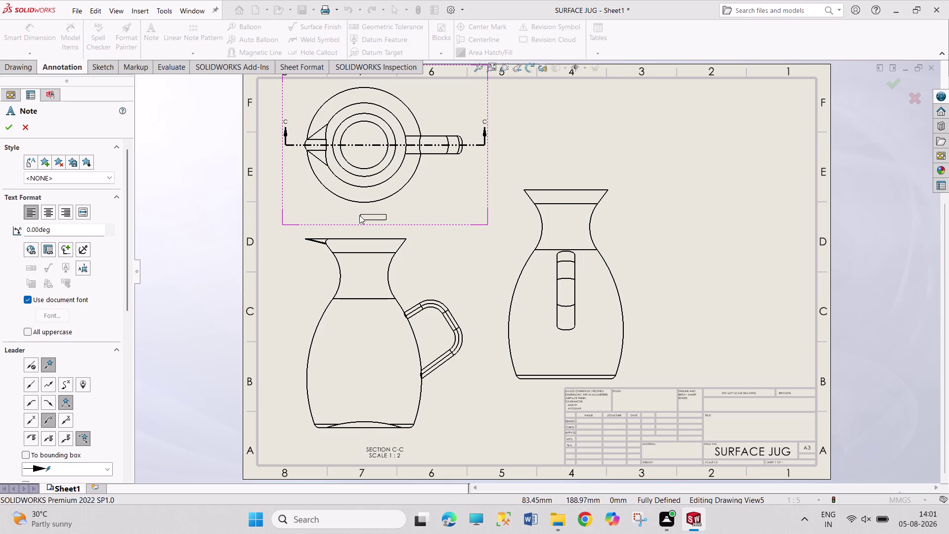
click(353, 215)
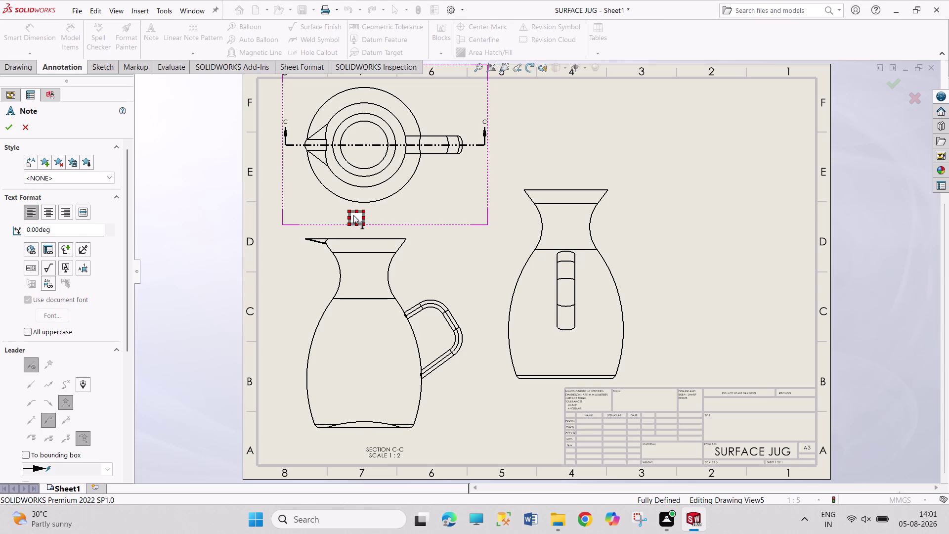
text(TOP)
key(space)
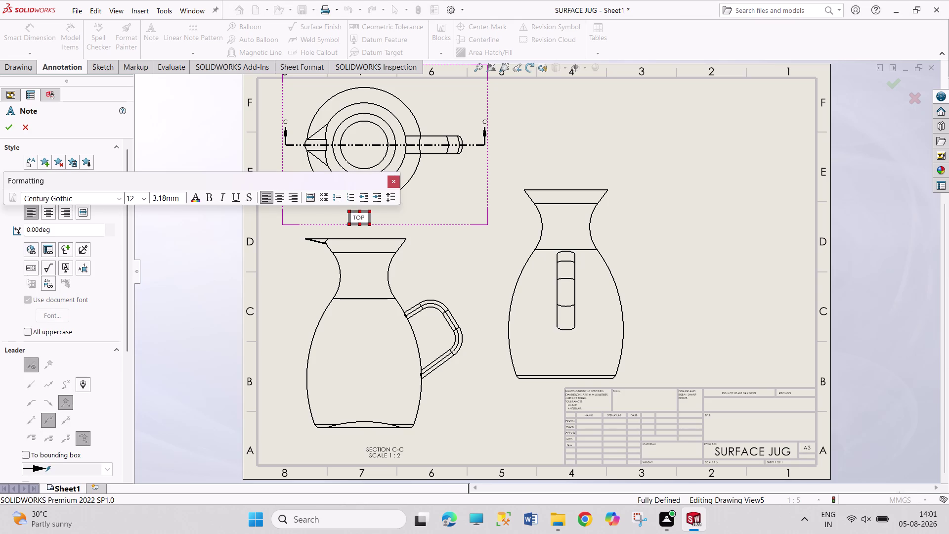
text(VIEW)
key(Escape)
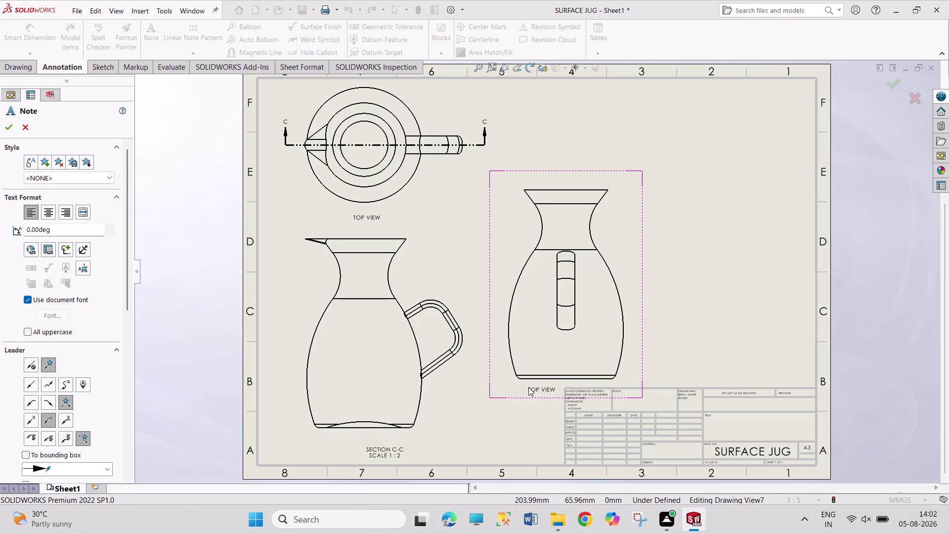
Label the right-hand view "BACK VIEW" with a note.
click(529, 387)
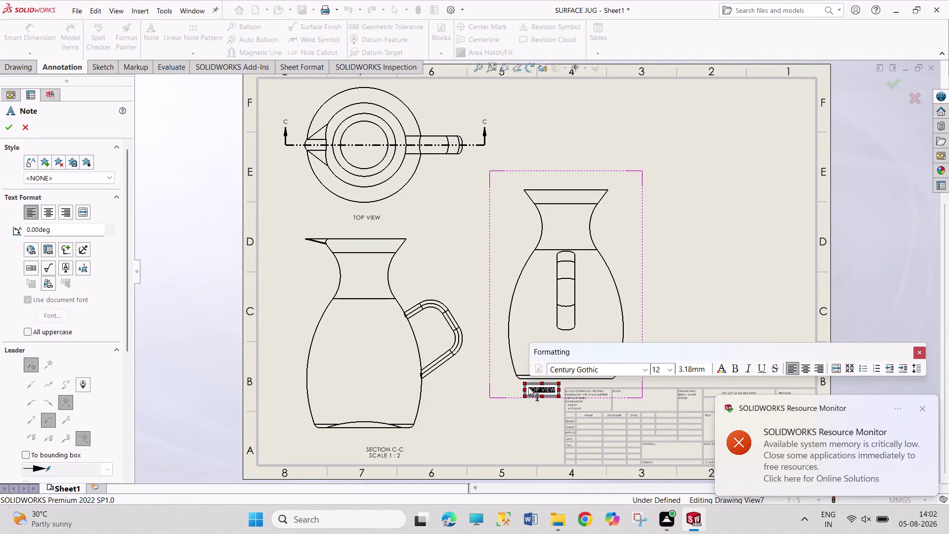
text(BA)
text(C)
text(K V)
text(IEW)
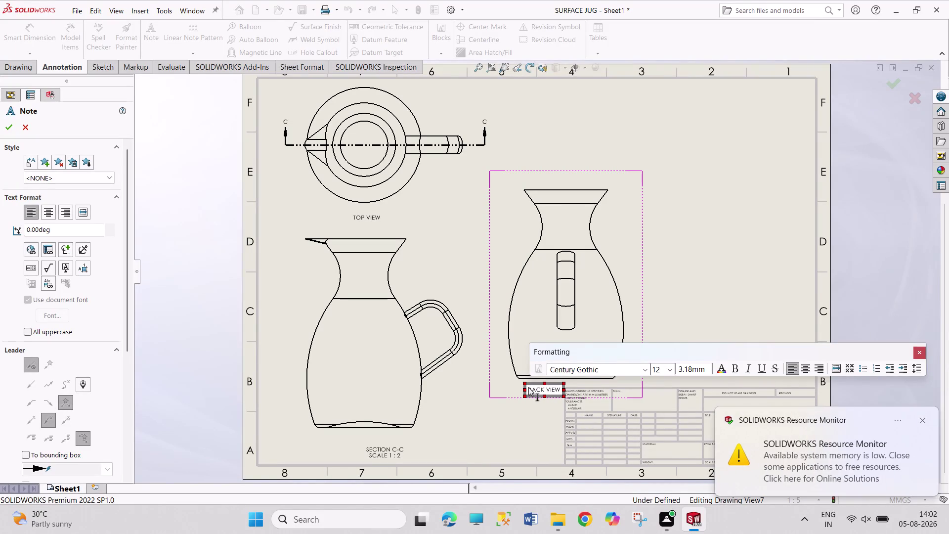
key(Escape)
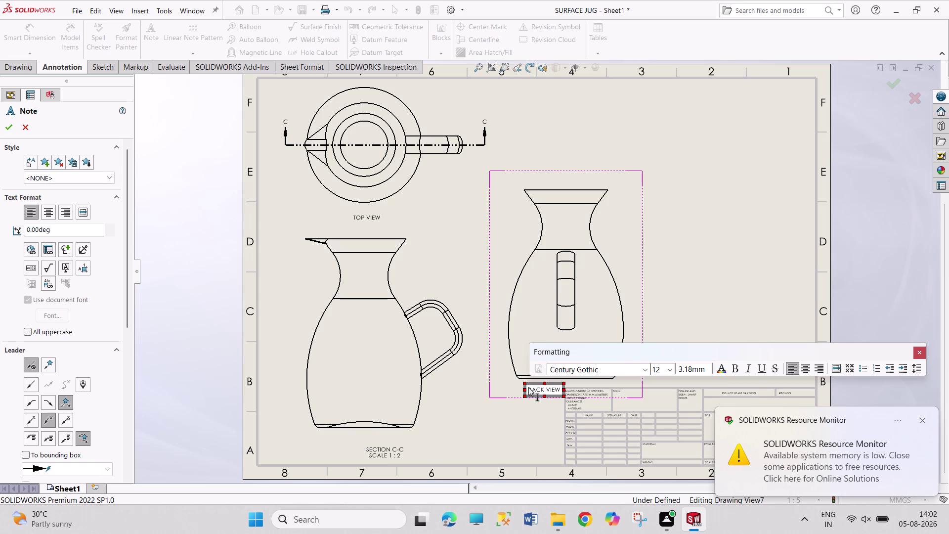
key(Escape)
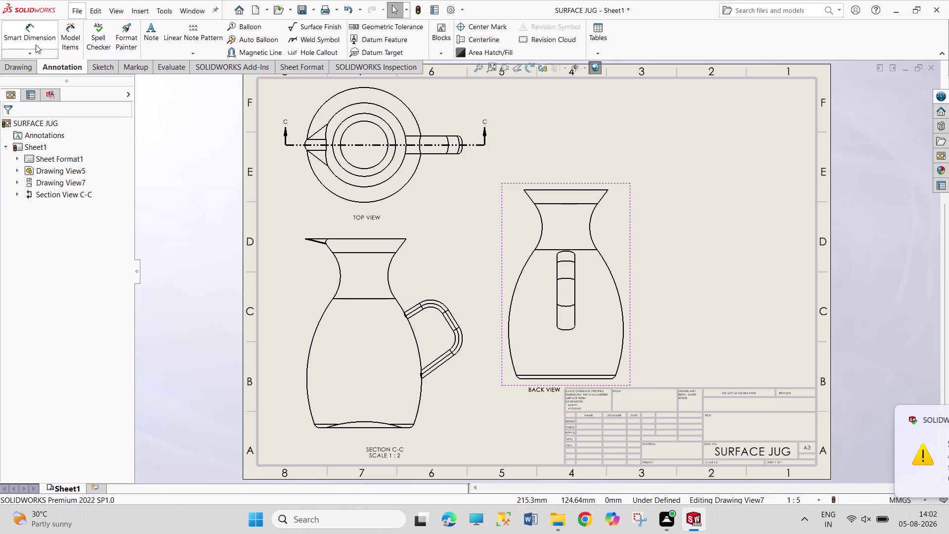
Insert a shaded Isometric SURFACE JUG model view at the sheet's upper right.
click(66, 47)
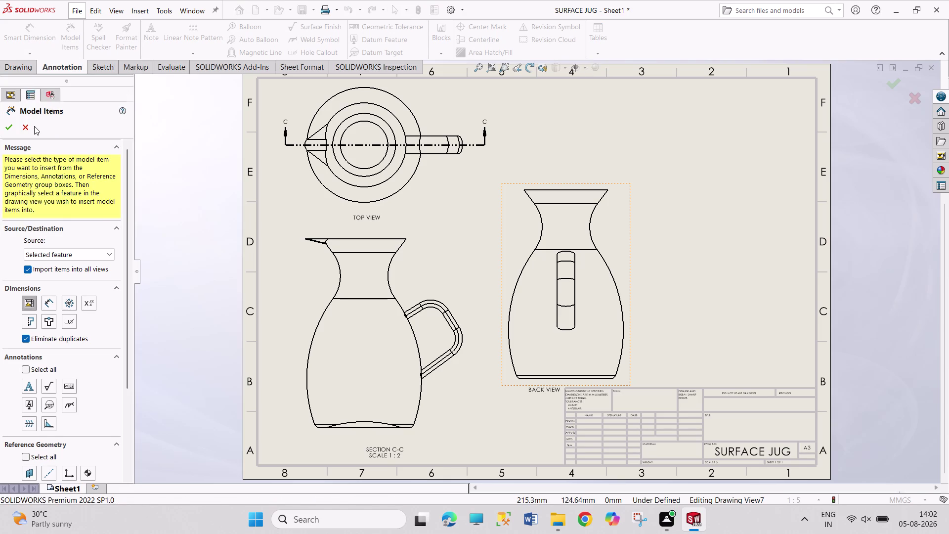
click(27, 125)
click(12, 71)
click(17, 36)
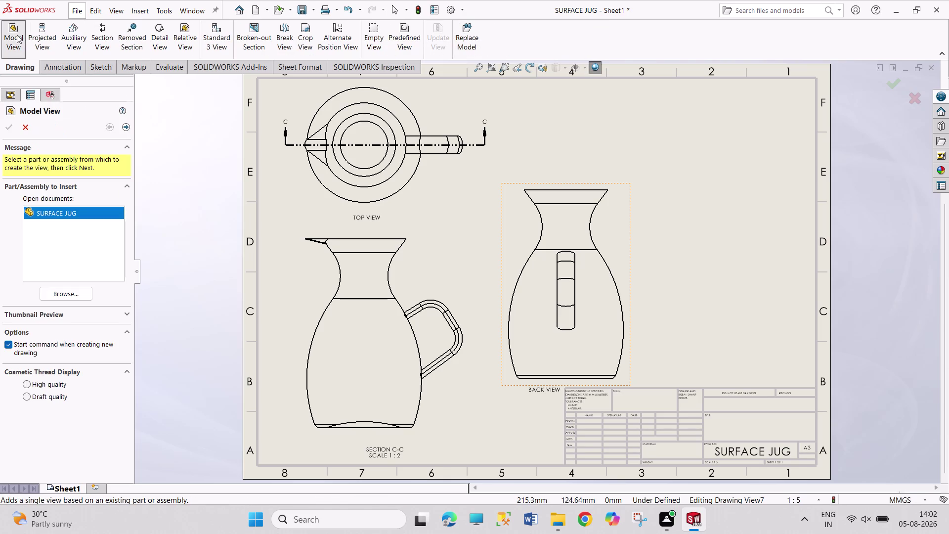
double_click(80, 212)
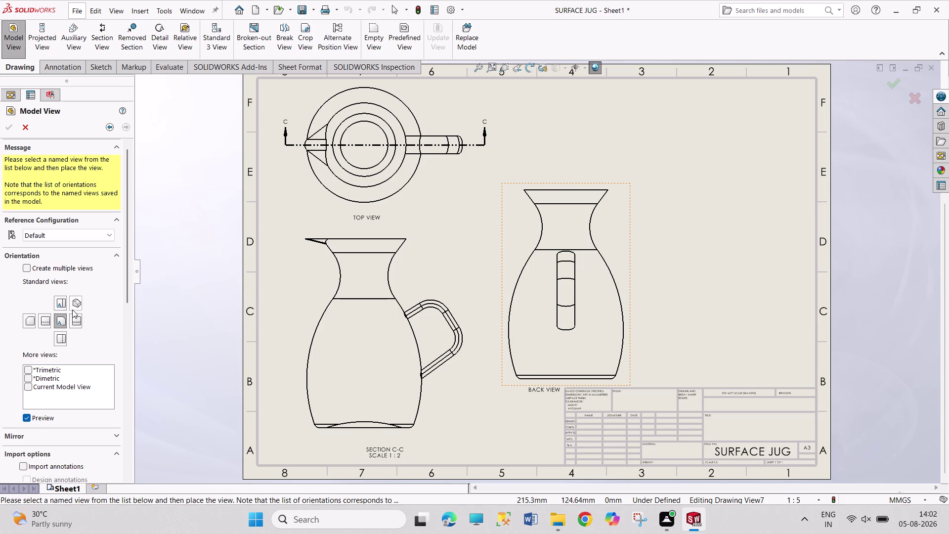
click(79, 306)
drag(134, 317, 134, 327)
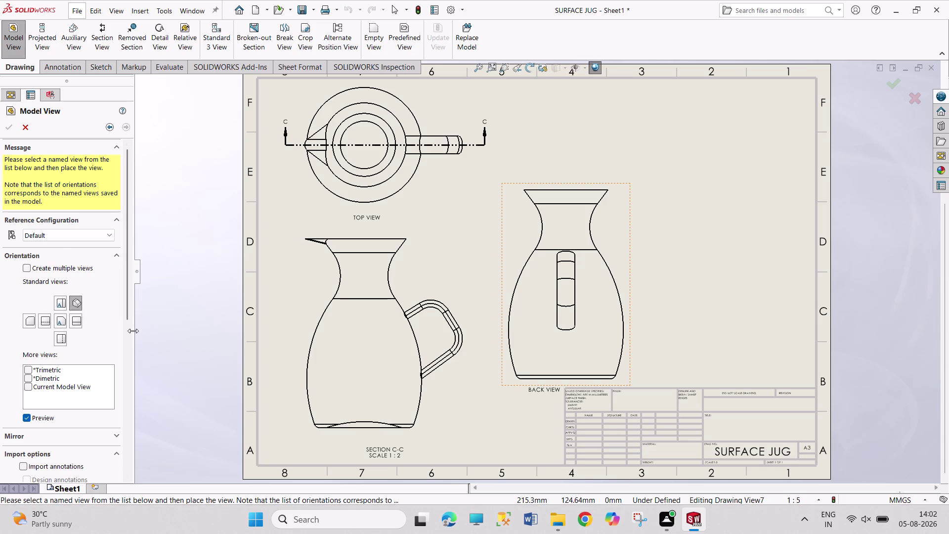
drag(134, 327, 131, 346)
drag(129, 319, 122, 390)
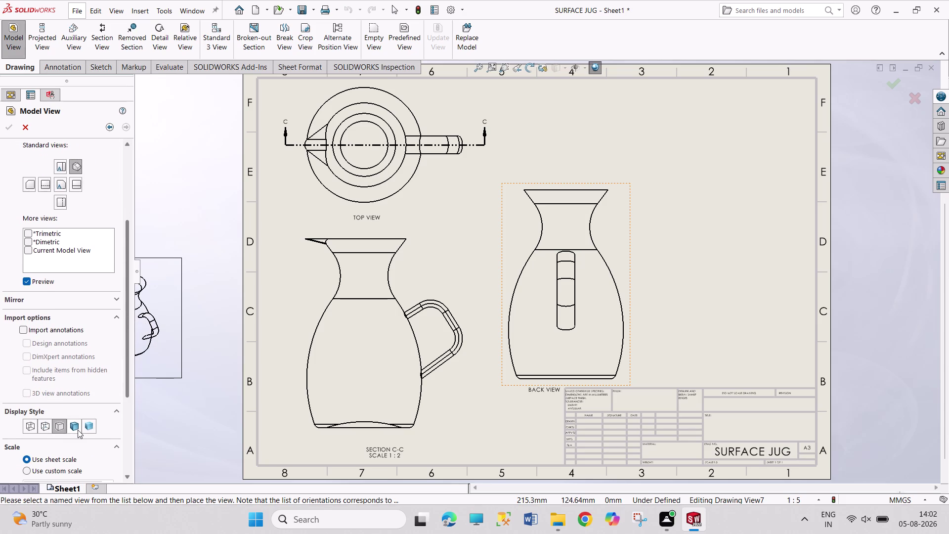
click(78, 429)
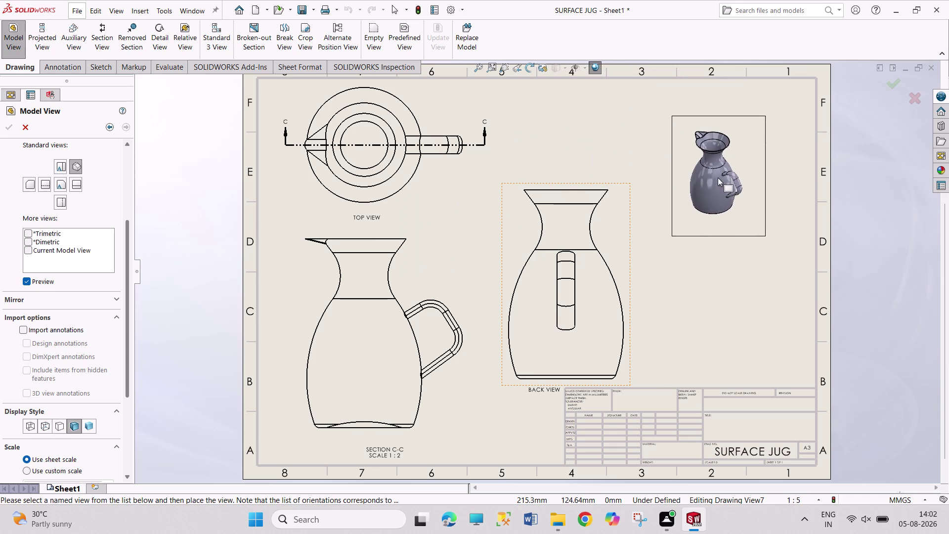
click(706, 185)
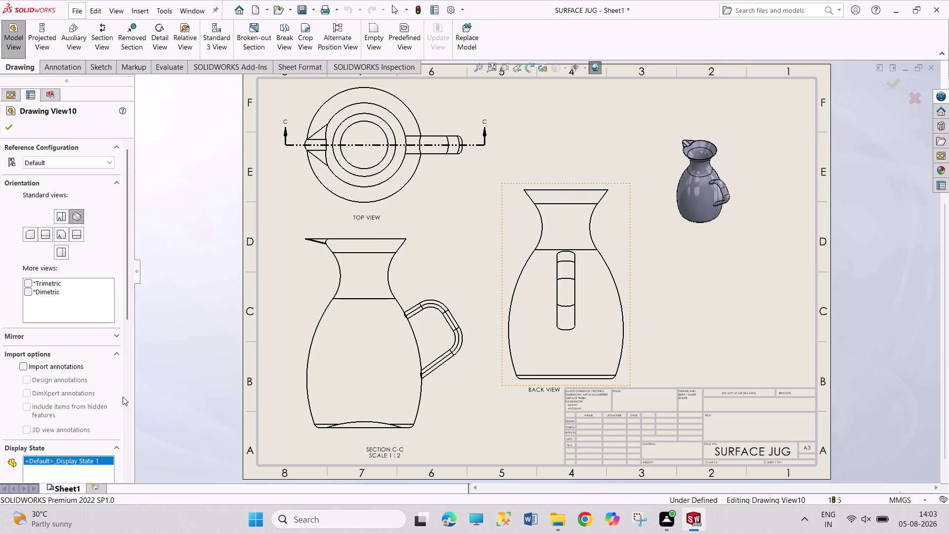
Give the isometric view a custom 1:3 scale.
drag(126, 318, 126, 430)
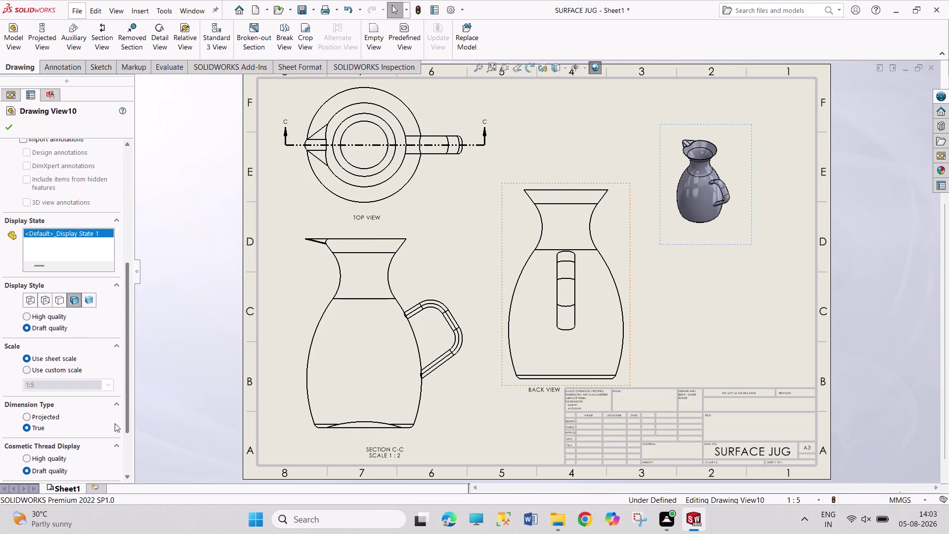
click(71, 371)
click(65, 385)
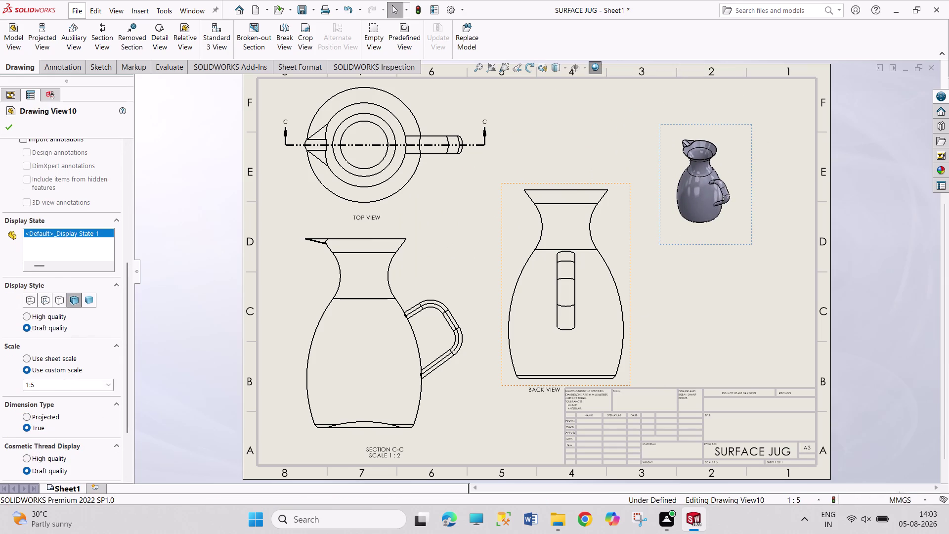
click(64, 385)
click(65, 385)
key(BackSpace)
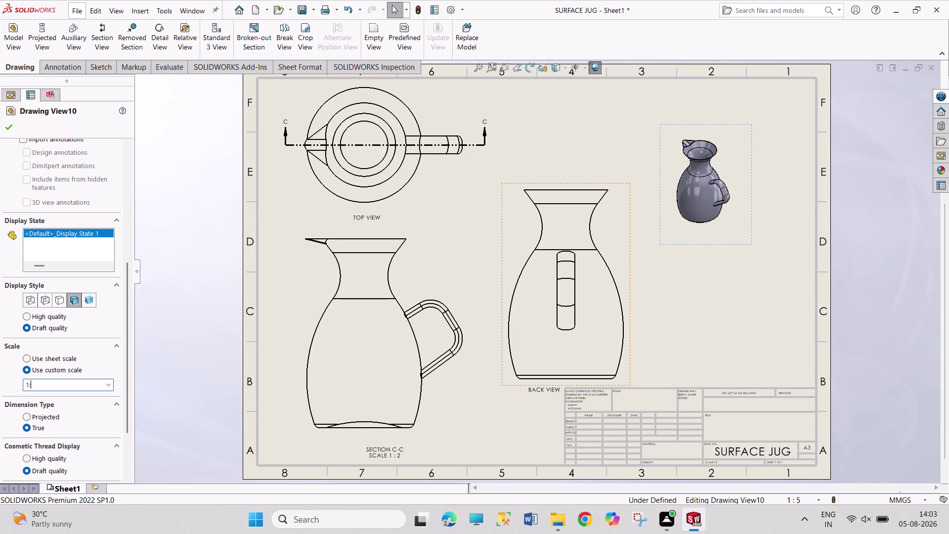
key(3)
key(Return)
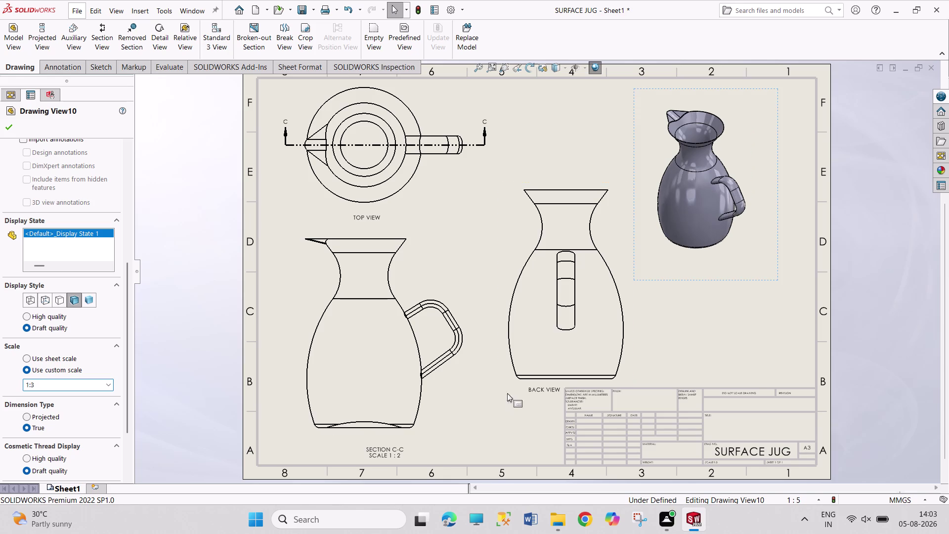
Reposition the isometric view, enlarge it to 1:2 scale, and confirm it.
drag(776, 276, 786, 298)
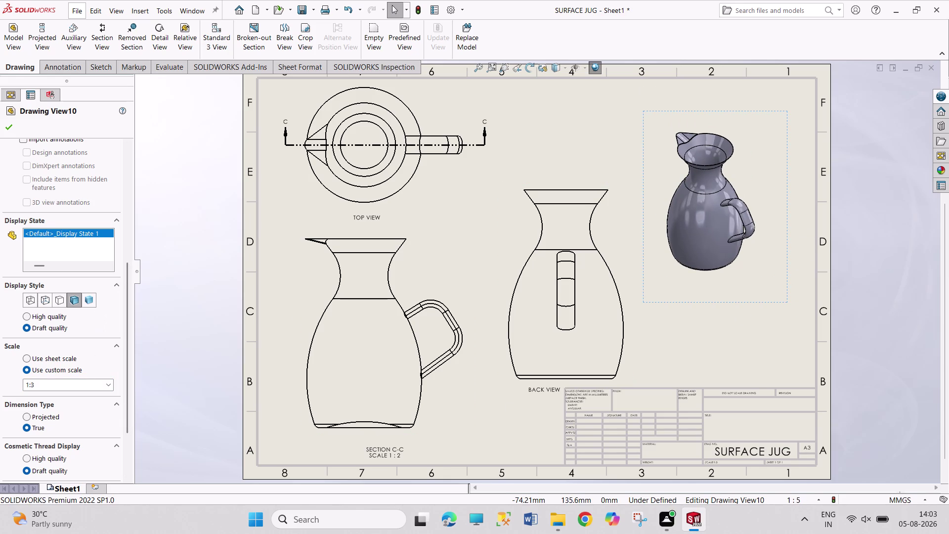
click(80, 386)
click(82, 383)
key(BackSpace)
key(2)
key(Return)
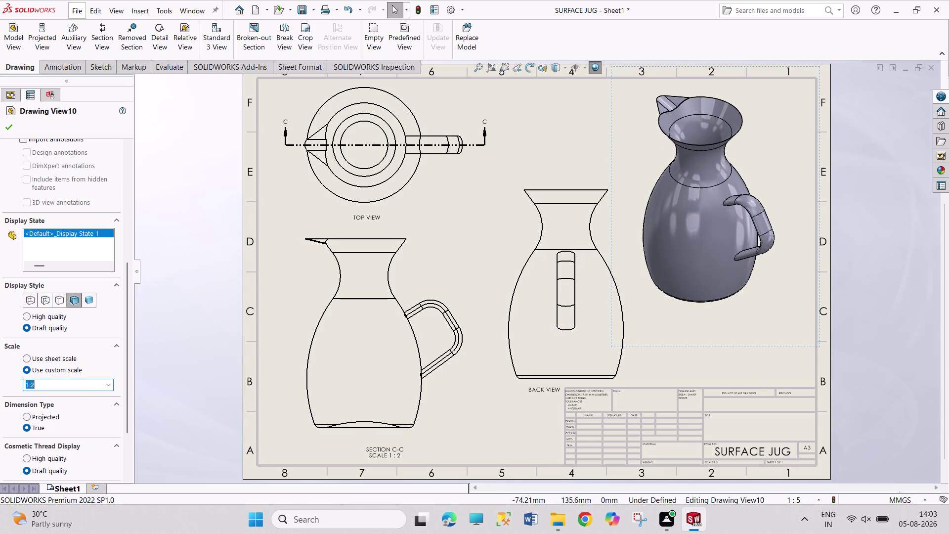
click(9, 126)
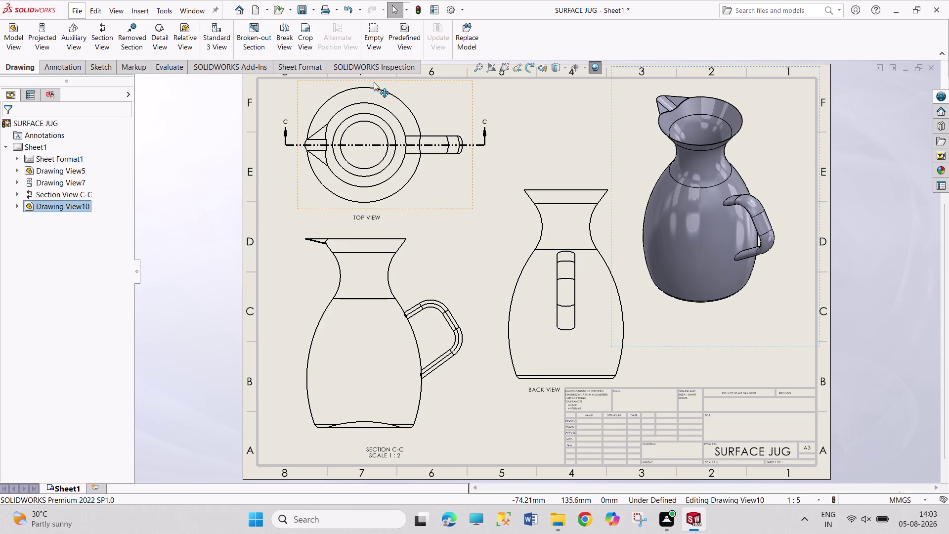
Zoom into the top view and start Smart Dimension, previewing 37 mm at the spout.
scroll(down, 3)
scroll(down, 3)
scroll(down, 3)
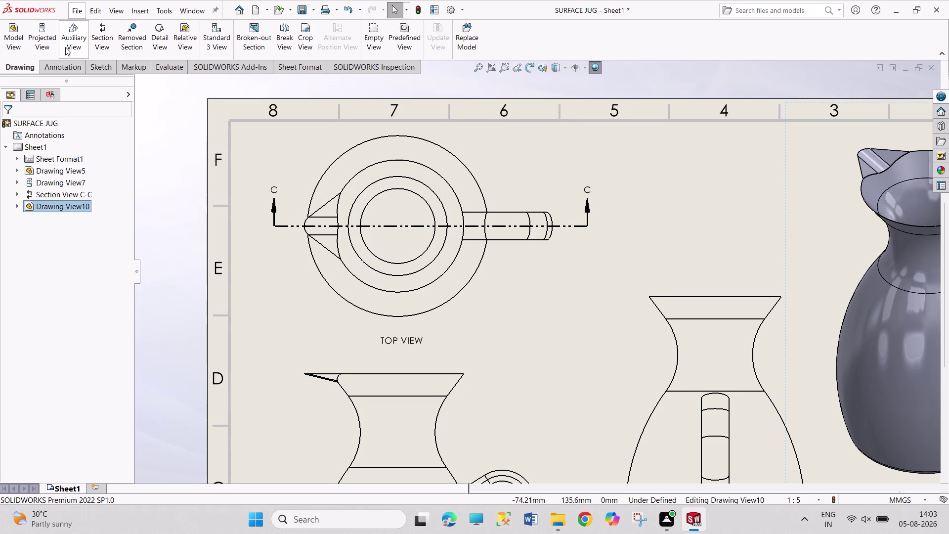
click(55, 66)
click(32, 42)
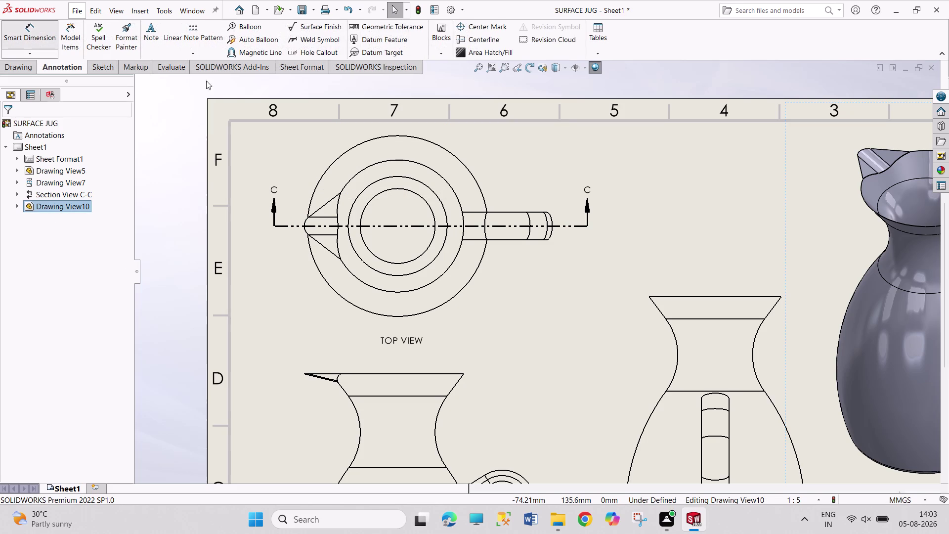
click(324, 204)
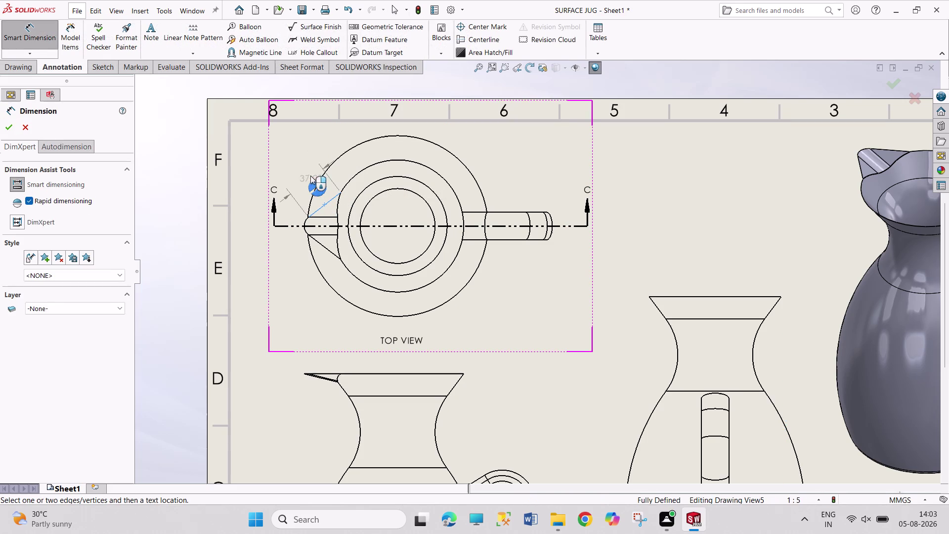
Place the 37.00 spout dimension and the R10.00 spout tip radius.
click(302, 162)
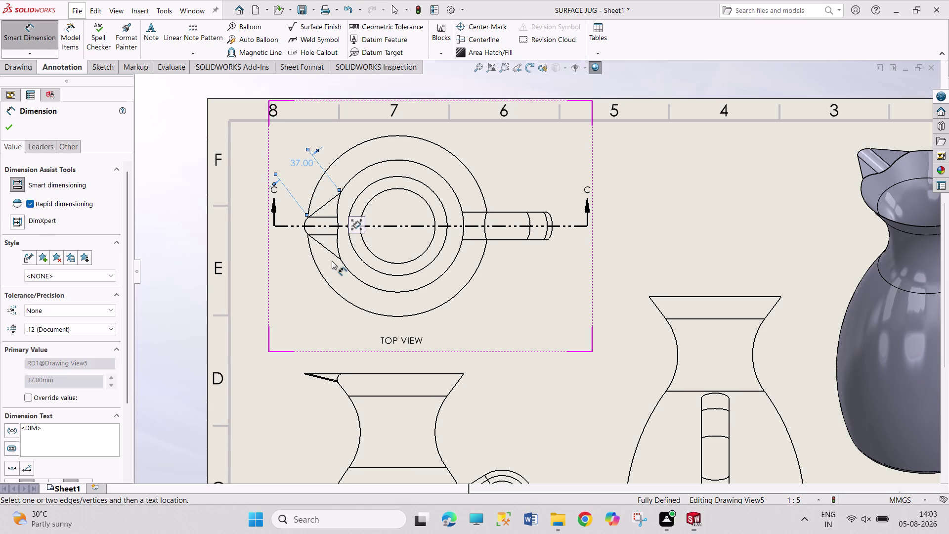
scroll(down, 3)
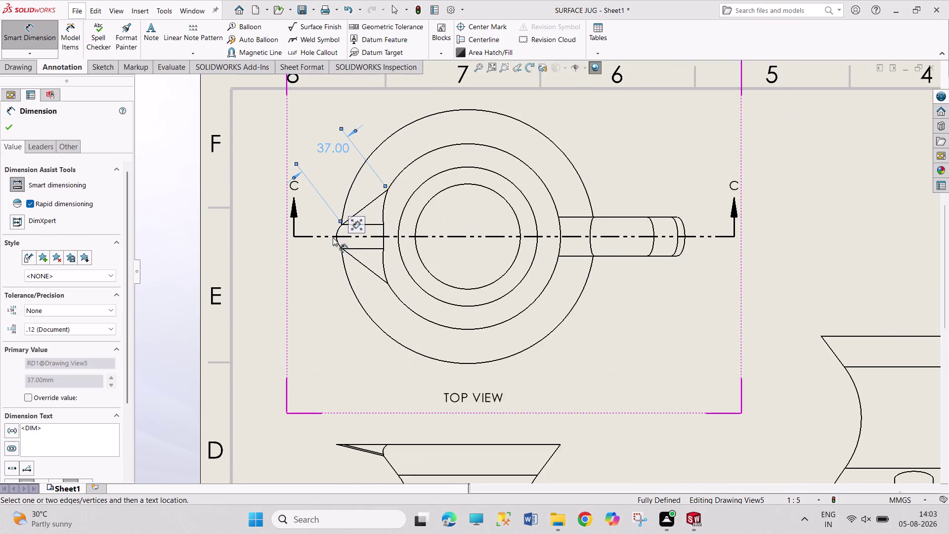
click(349, 244)
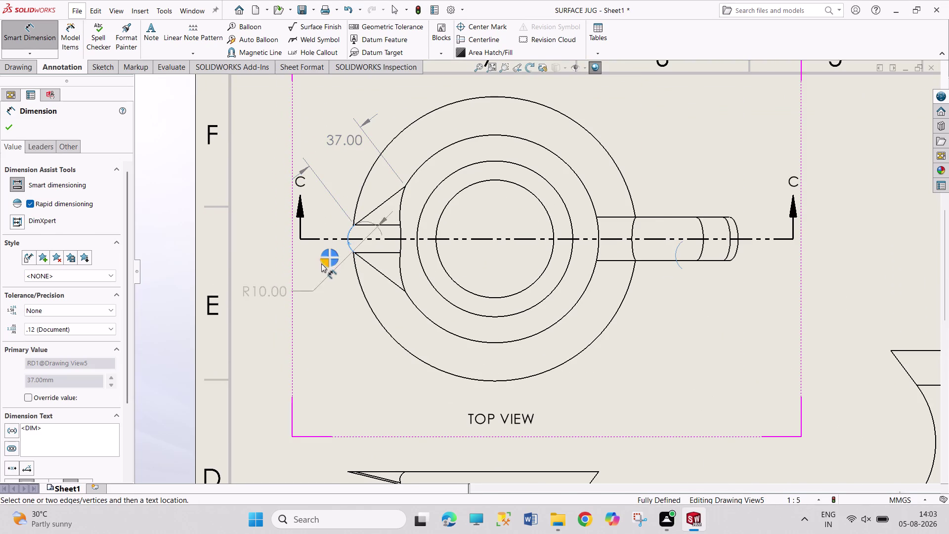
click(321, 262)
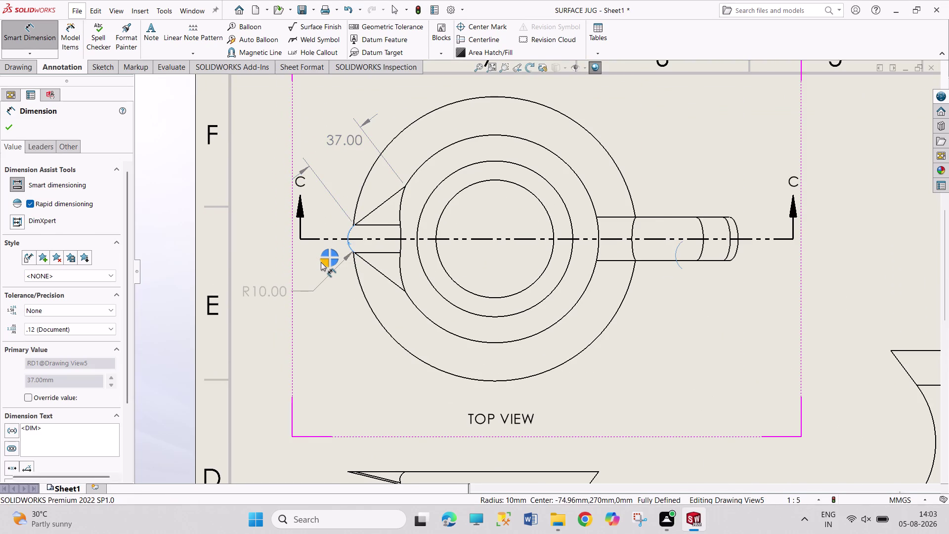
drag(269, 291, 295, 270)
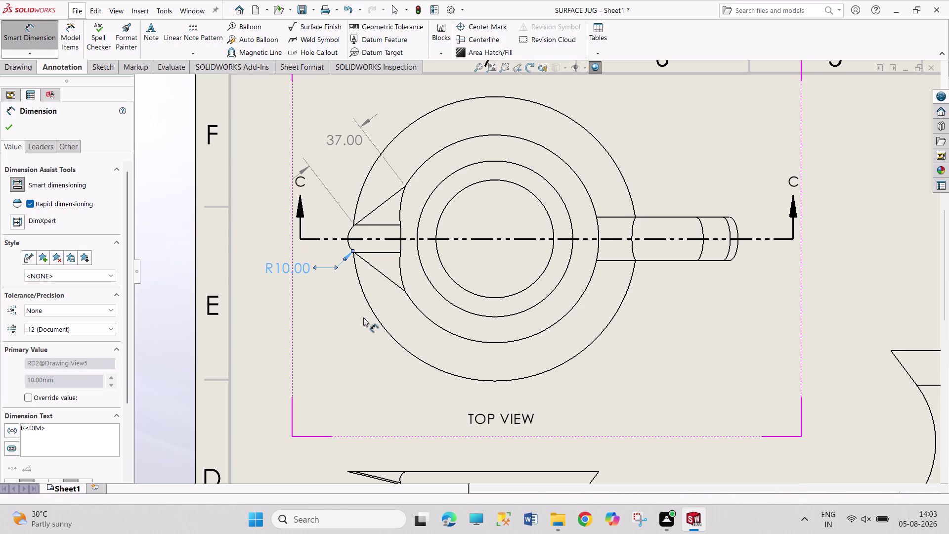
click(377, 209)
click(383, 275)
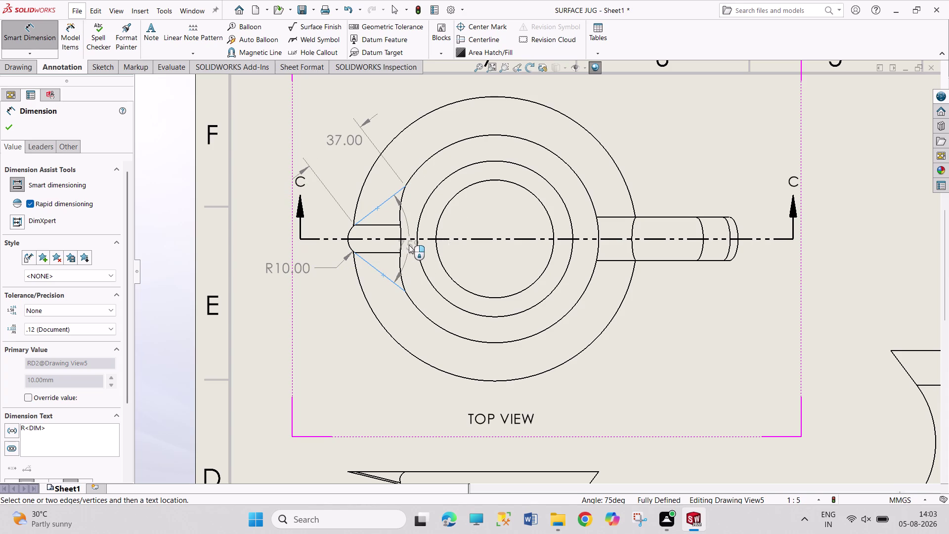
Dimension the 75° angle between the two spout edges, with its label below the spout.
click(409, 244)
drag(408, 246, 396, 246)
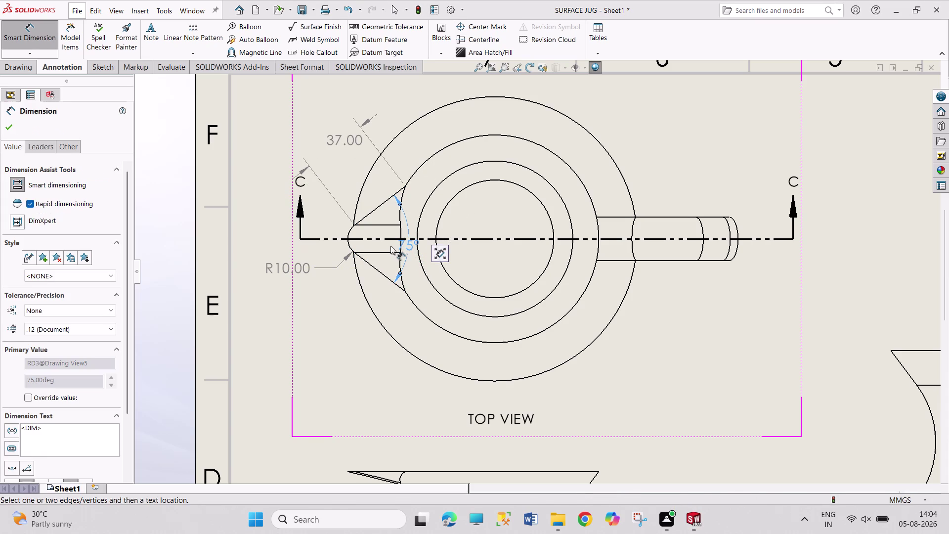
drag(396, 246, 291, 229)
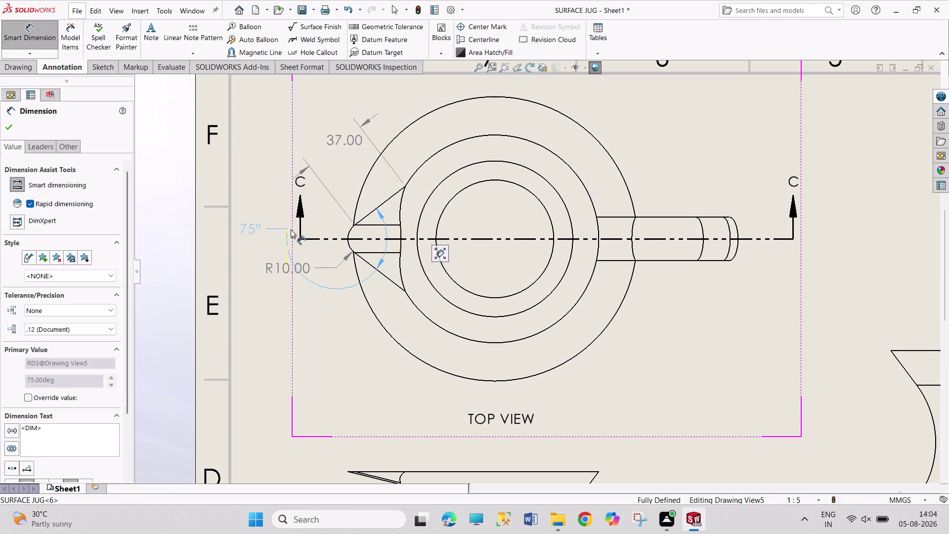
drag(291, 230, 295, 243)
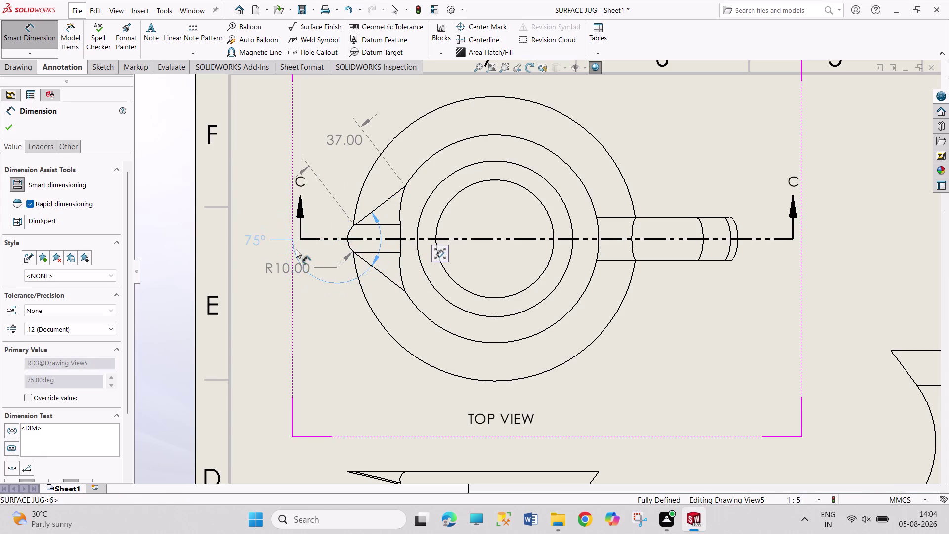
drag(295, 244, 345, 310)
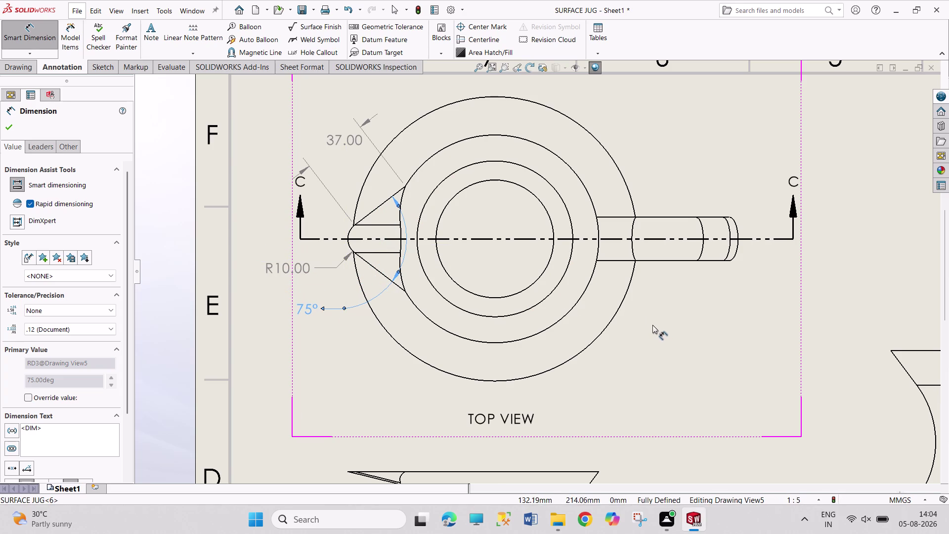
Dimension the outer rim circle as R60.00 and the middle circle as Ø90.00.
scroll(up, 3)
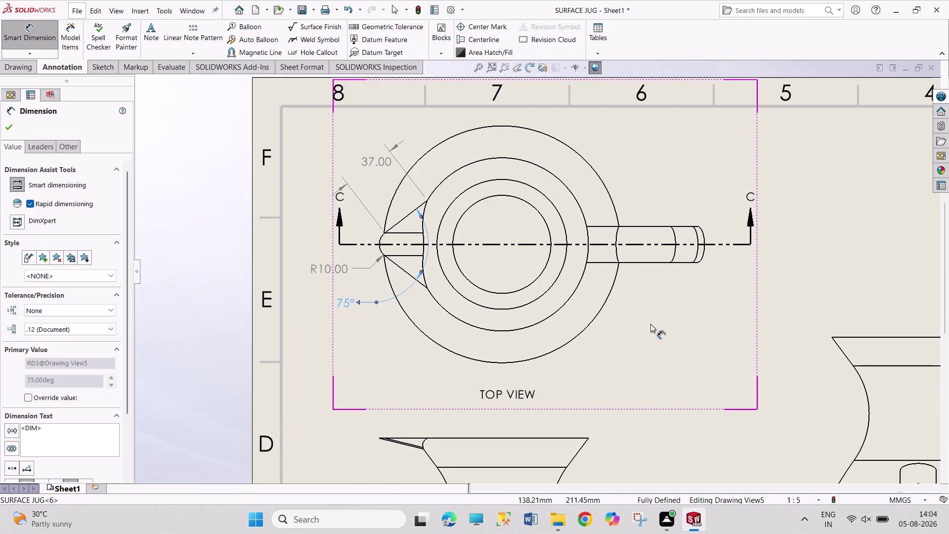
scroll(up, 3)
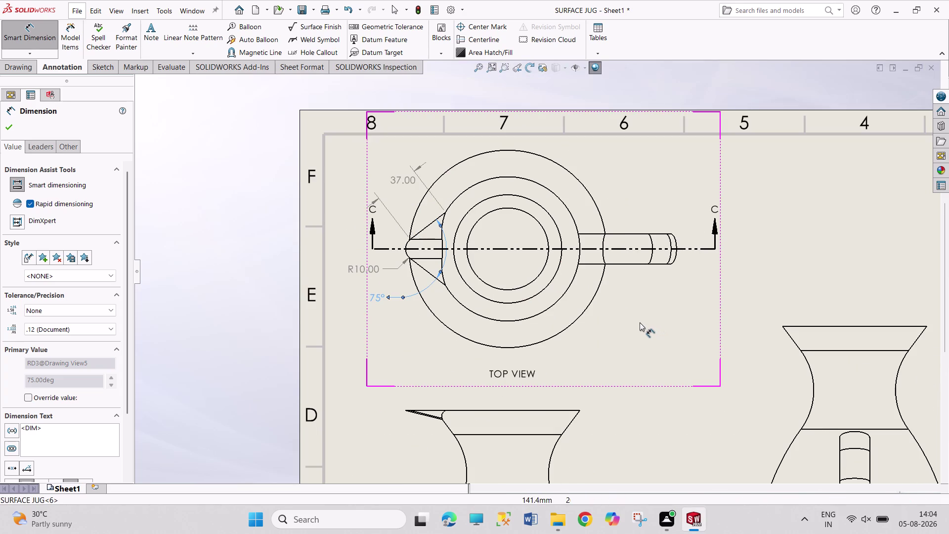
click(535, 279)
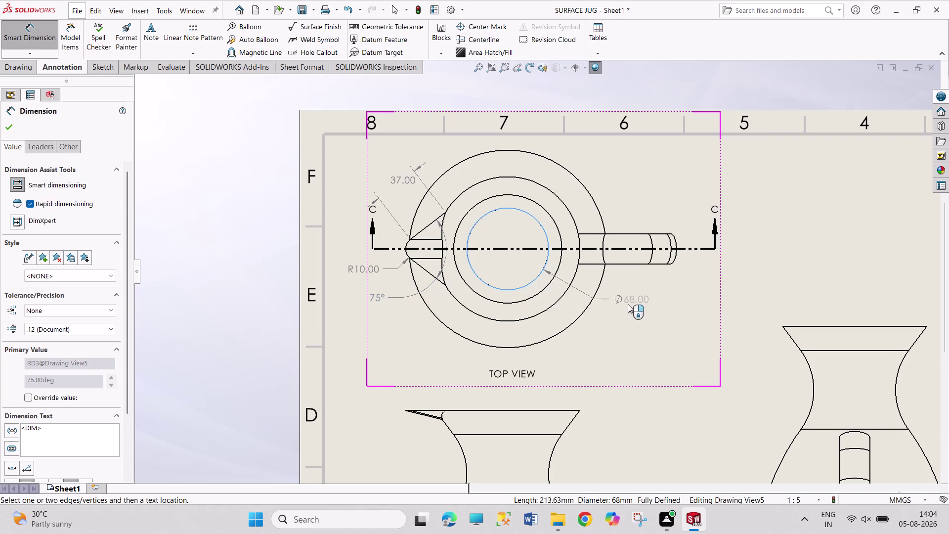
key(Escape)
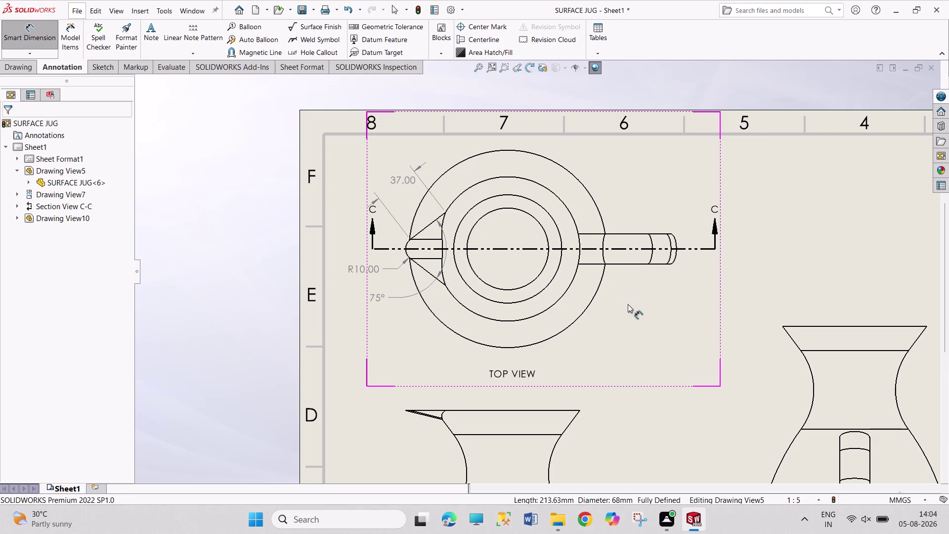
click(561, 296)
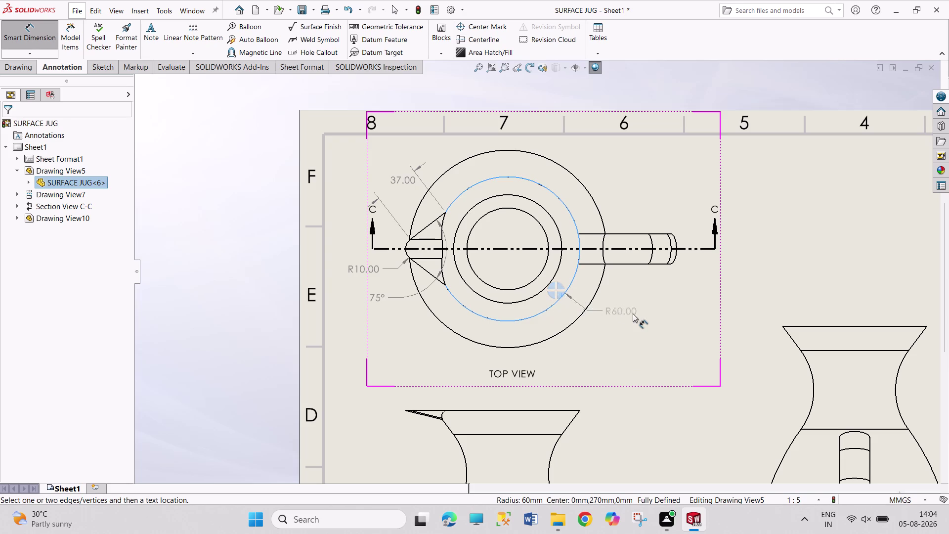
click(631, 331)
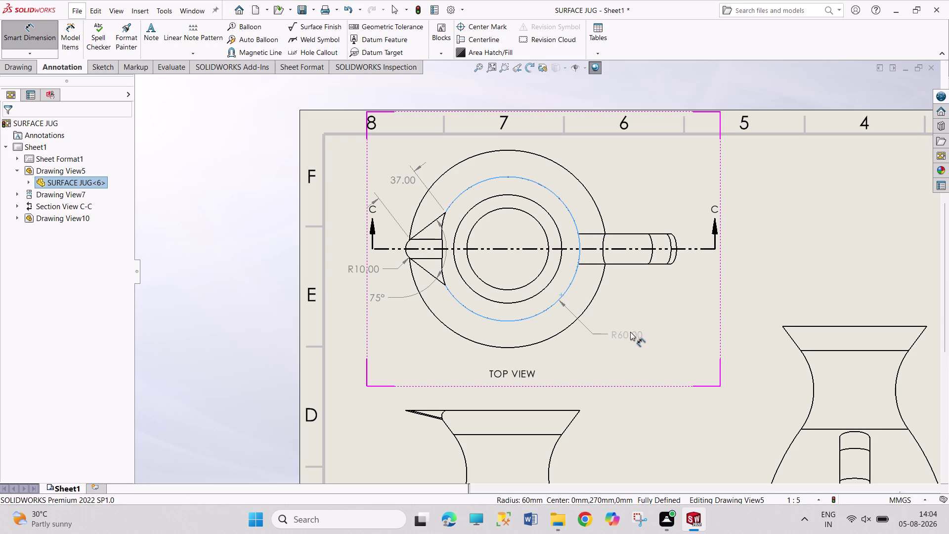
click(554, 276)
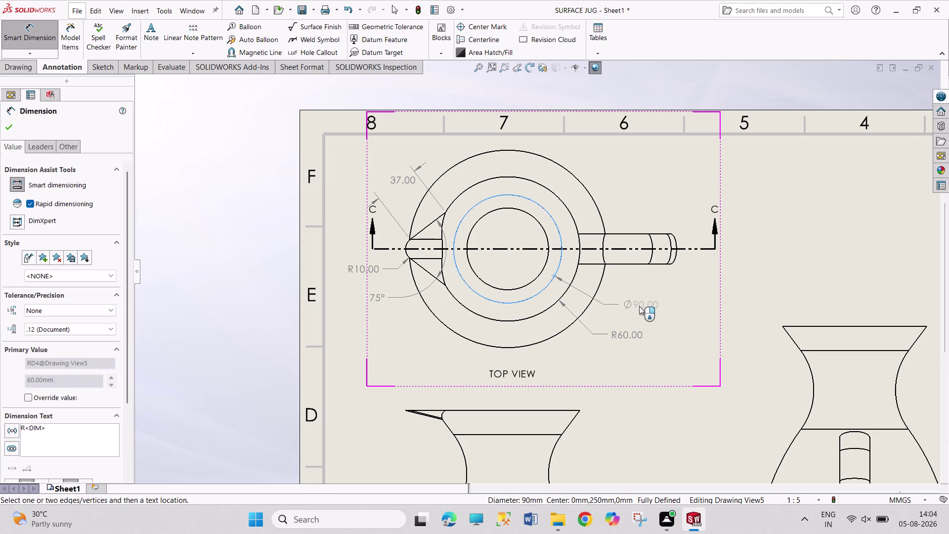
click(639, 306)
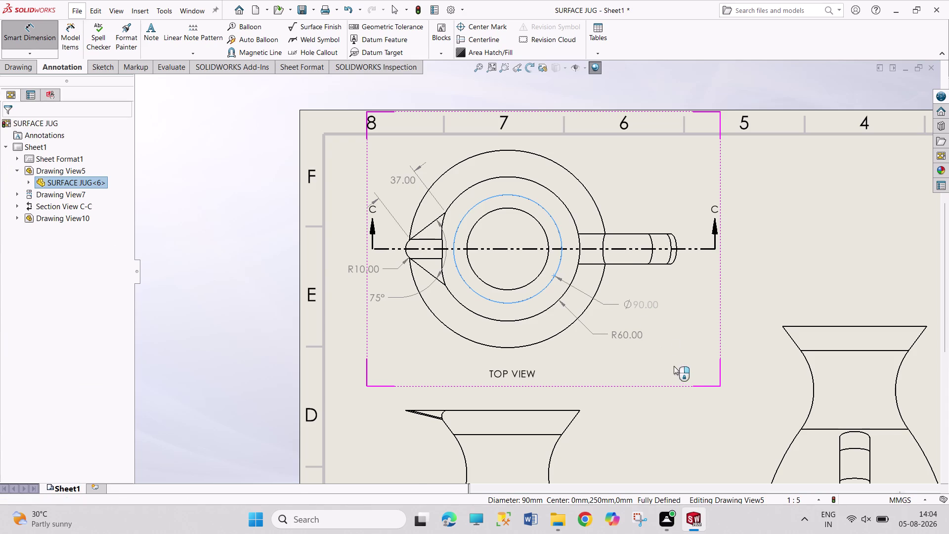
scroll(up, 3)
scroll(up, 3)
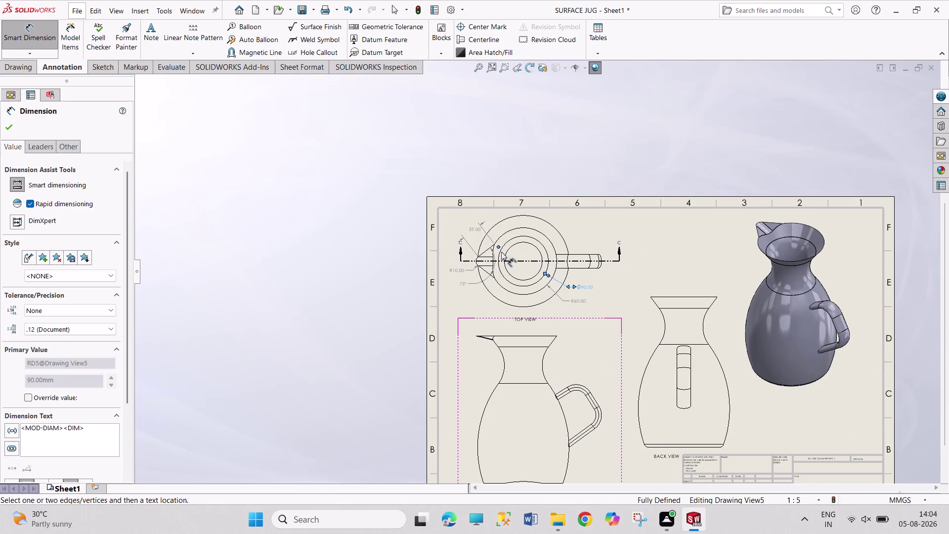
scroll(down, 3)
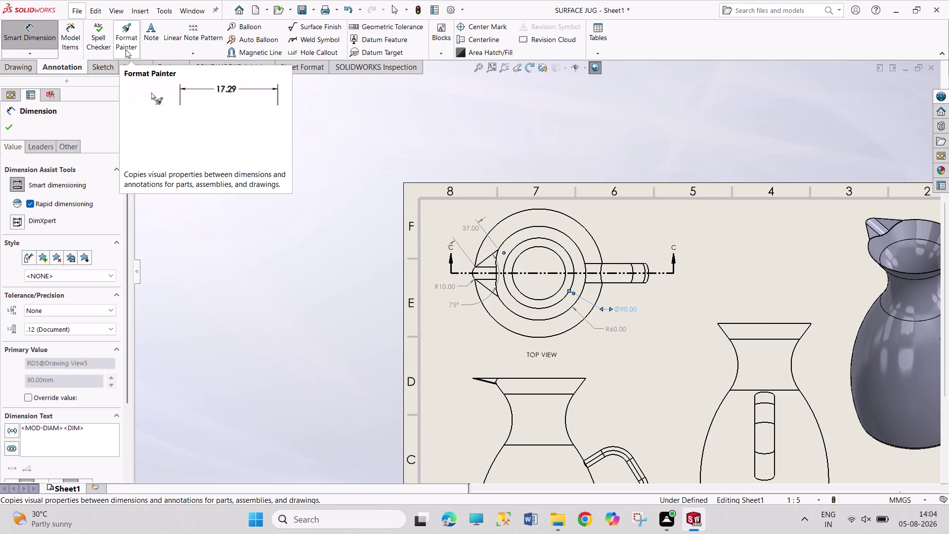
Place a centre mark on the top view's inner circle and accept it.
click(478, 26)
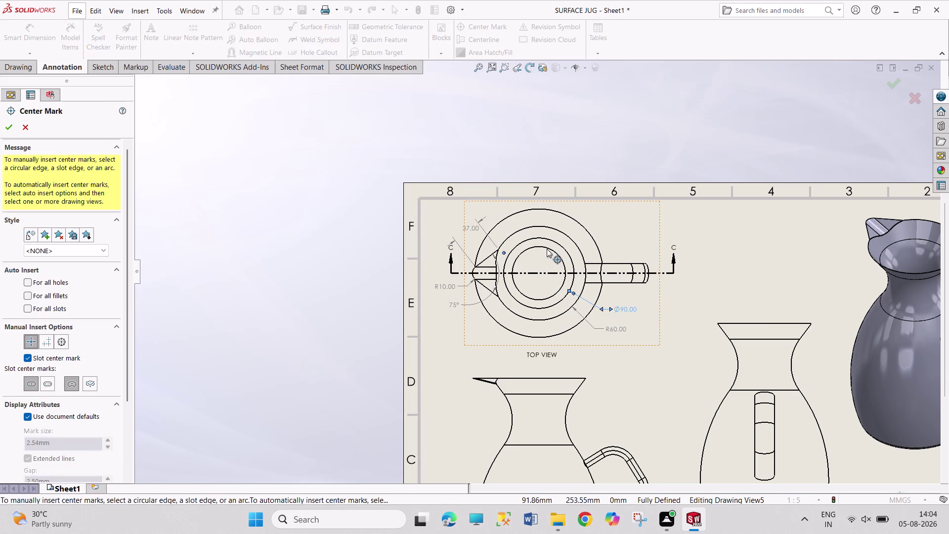
click(546, 248)
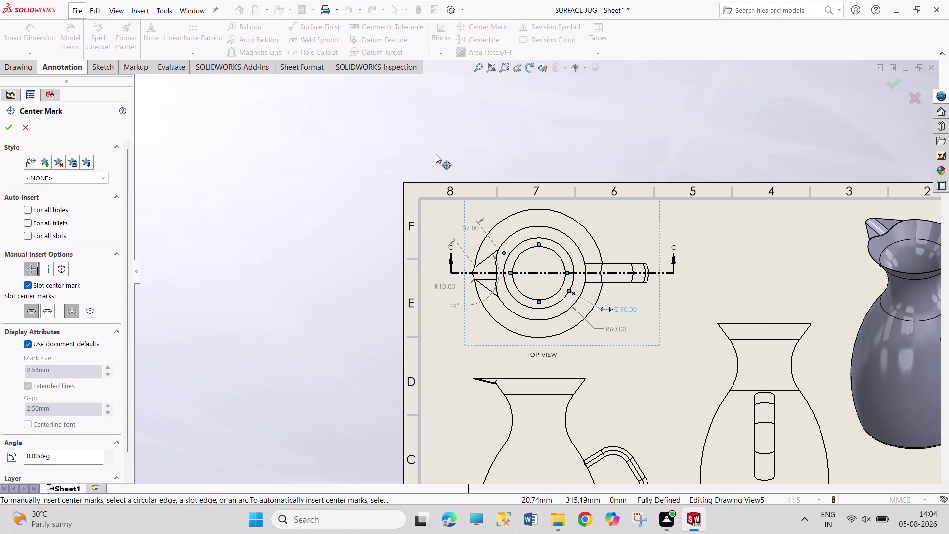
click(13, 130)
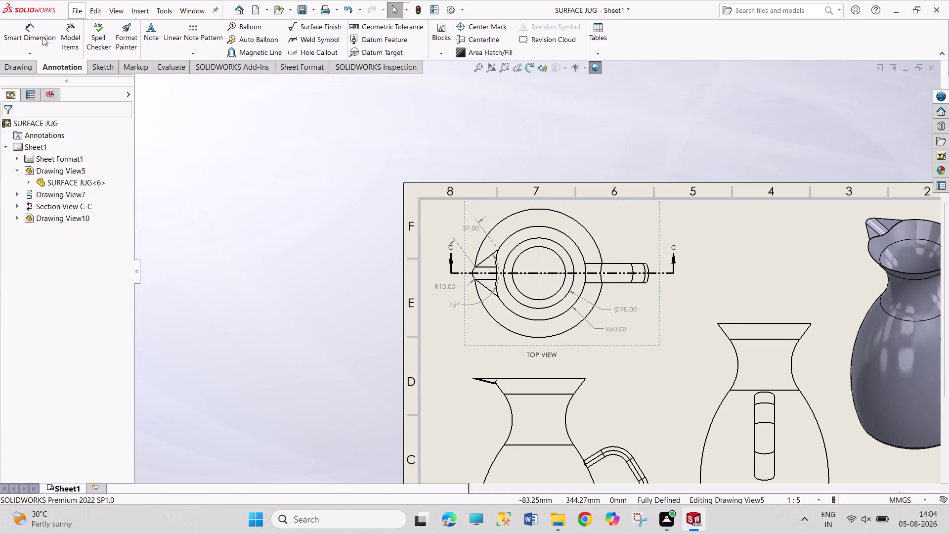
click(41, 38)
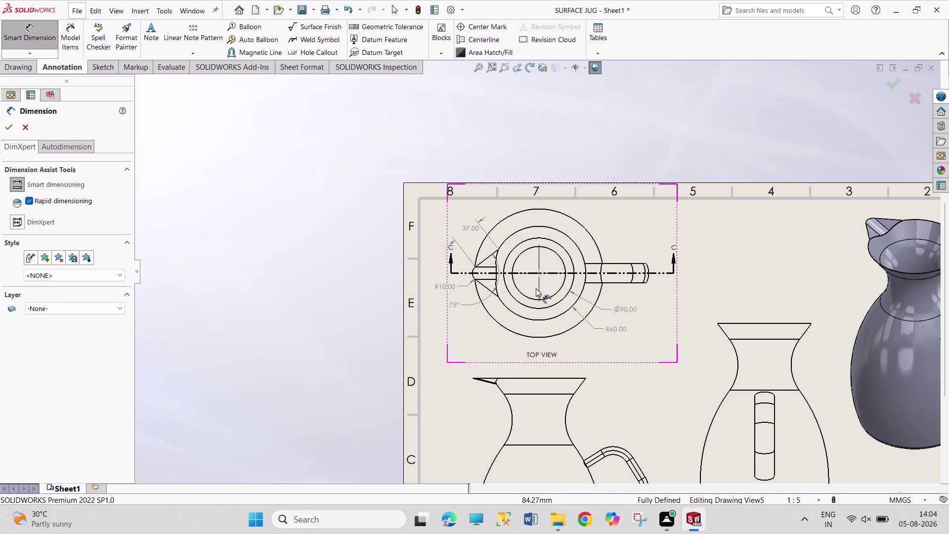
click(539, 288)
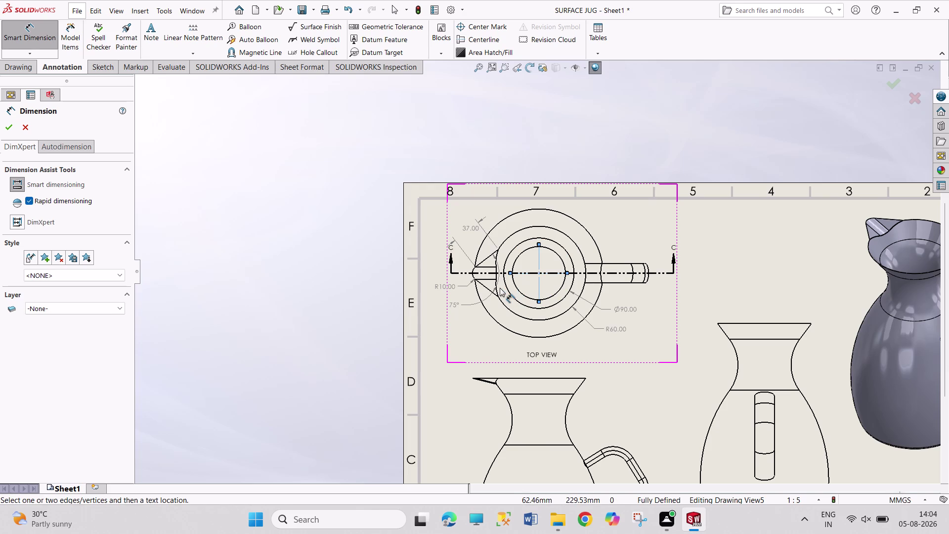
click(474, 277)
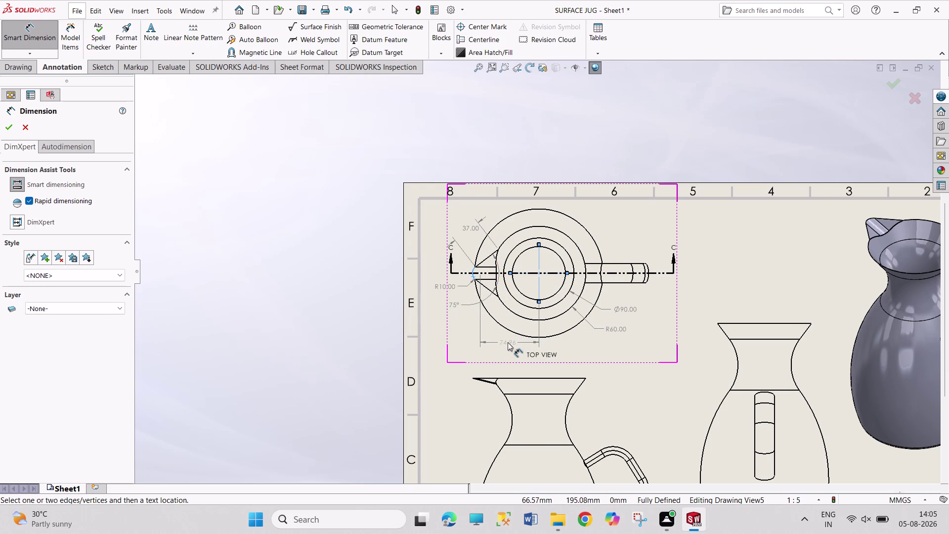
key(Escape)
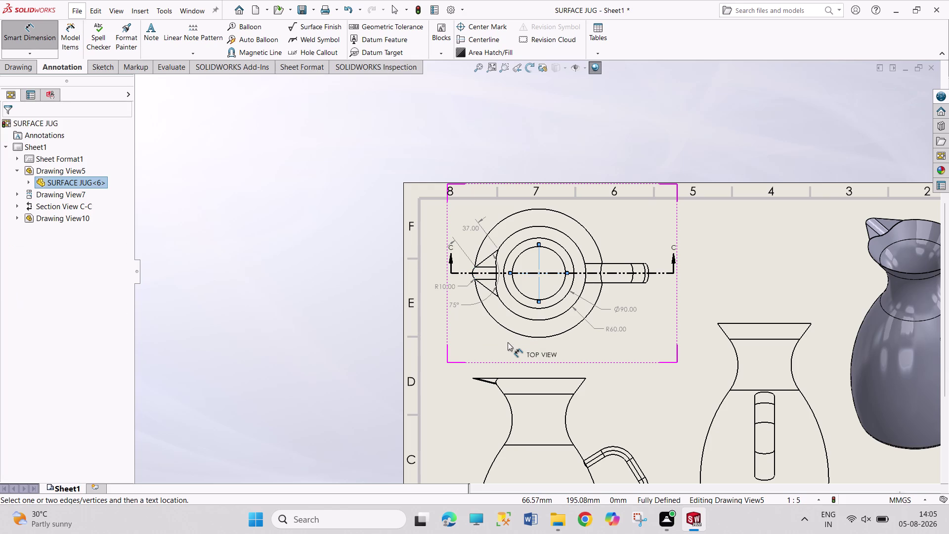
scroll(up, 3)
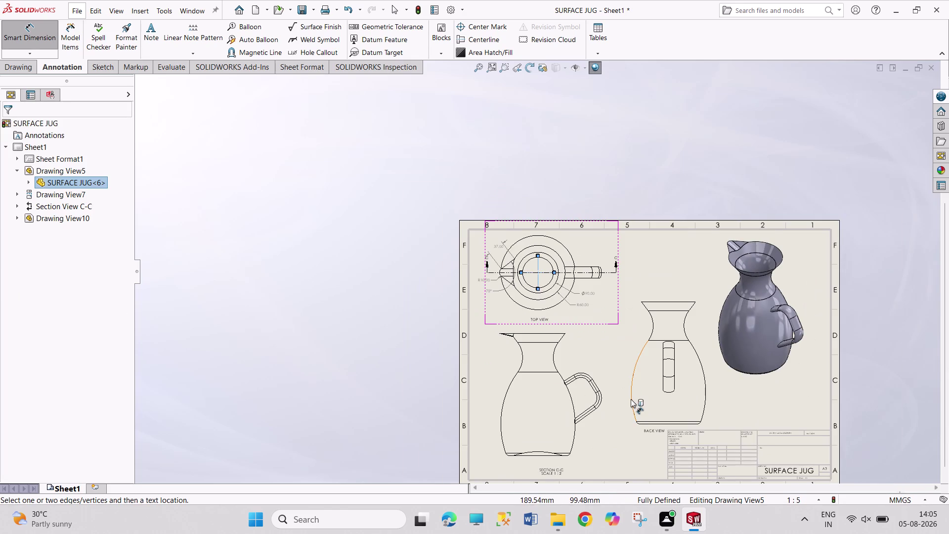
scroll(up, 3)
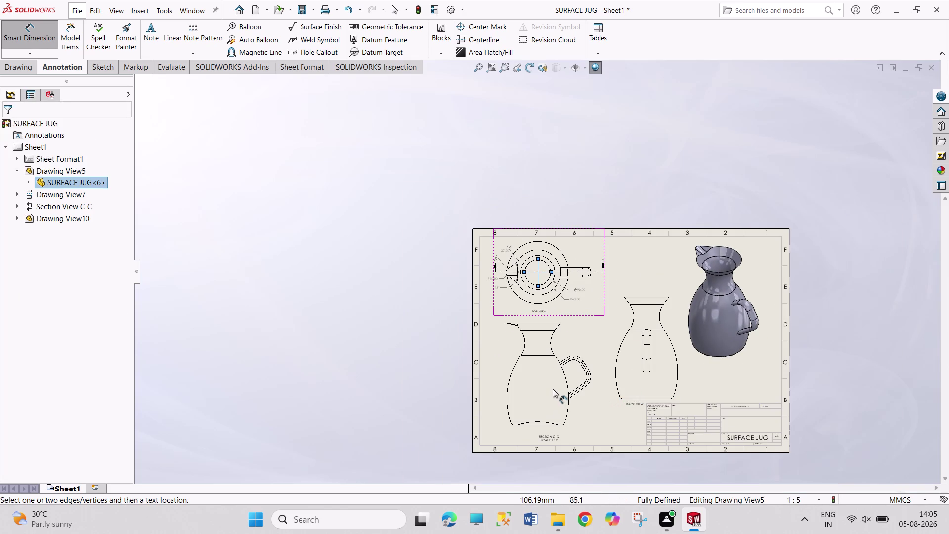
scroll(down, 3)
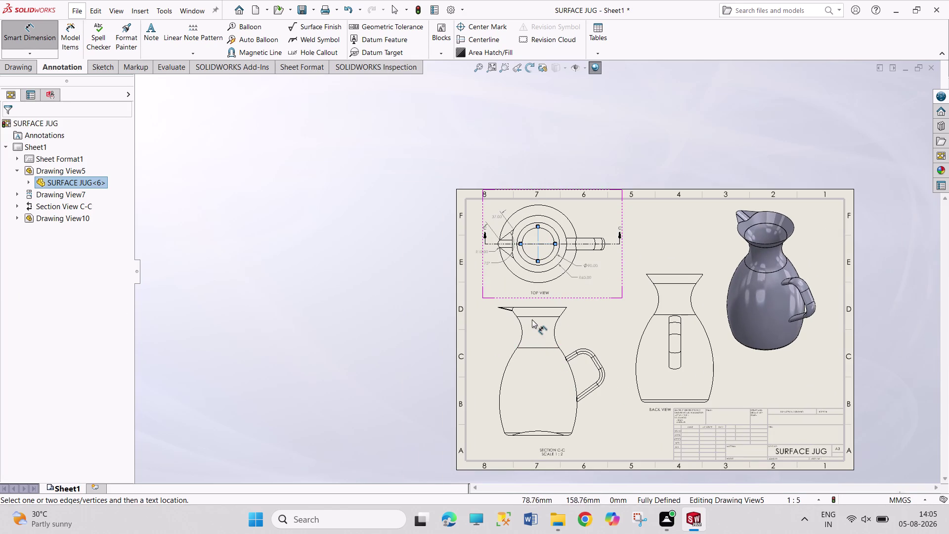
click(534, 317)
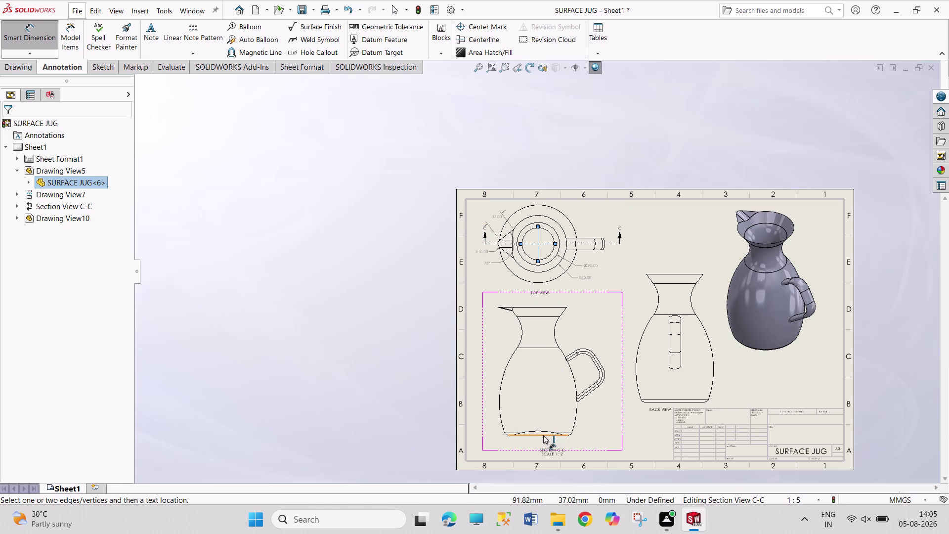
click(544, 435)
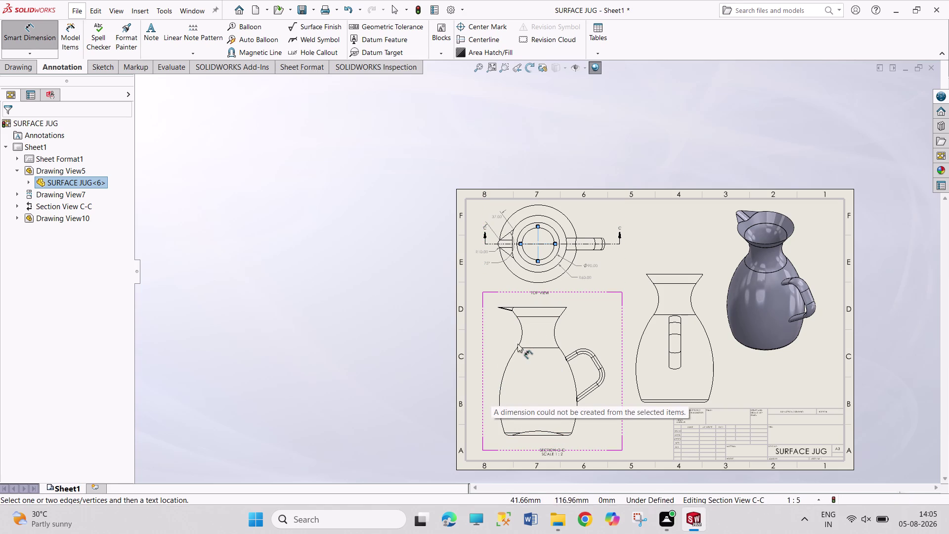
click(544, 317)
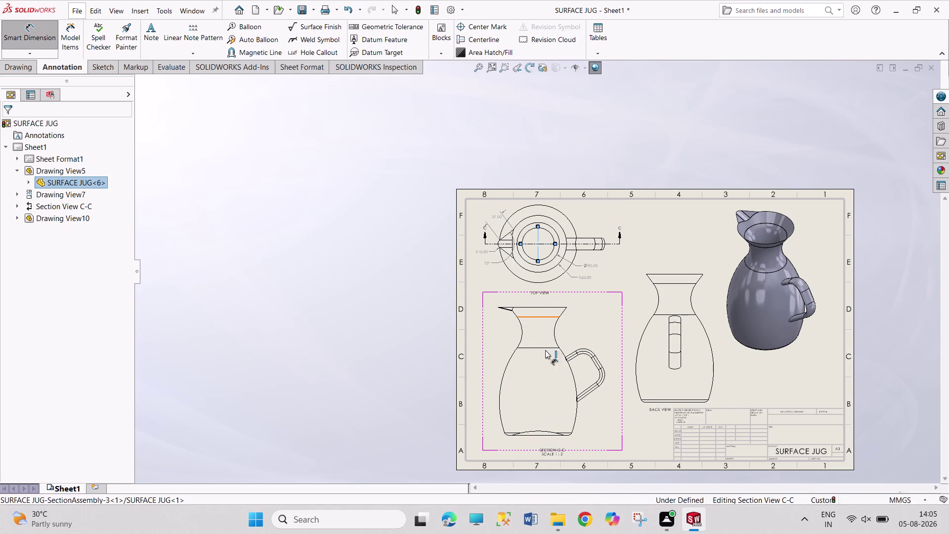
click(548, 436)
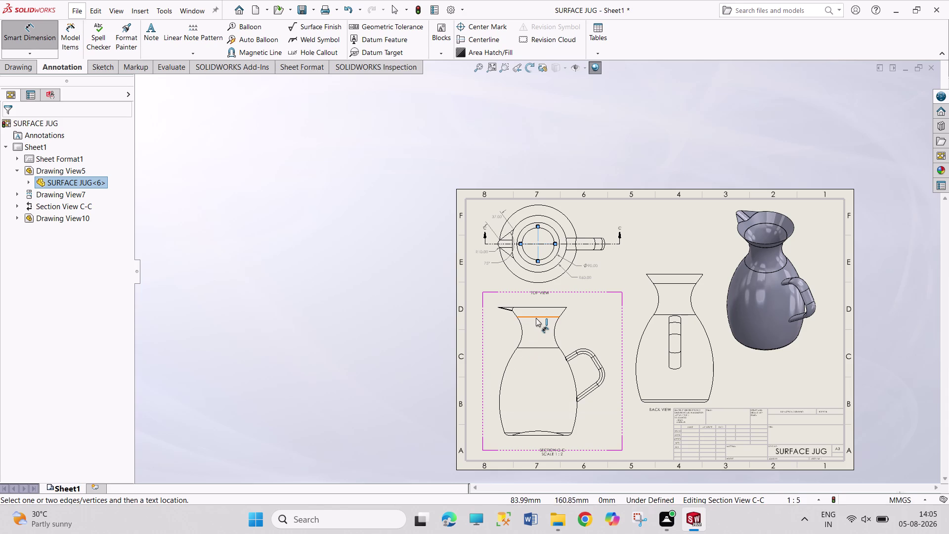
click(536, 317)
scroll(down, 3)
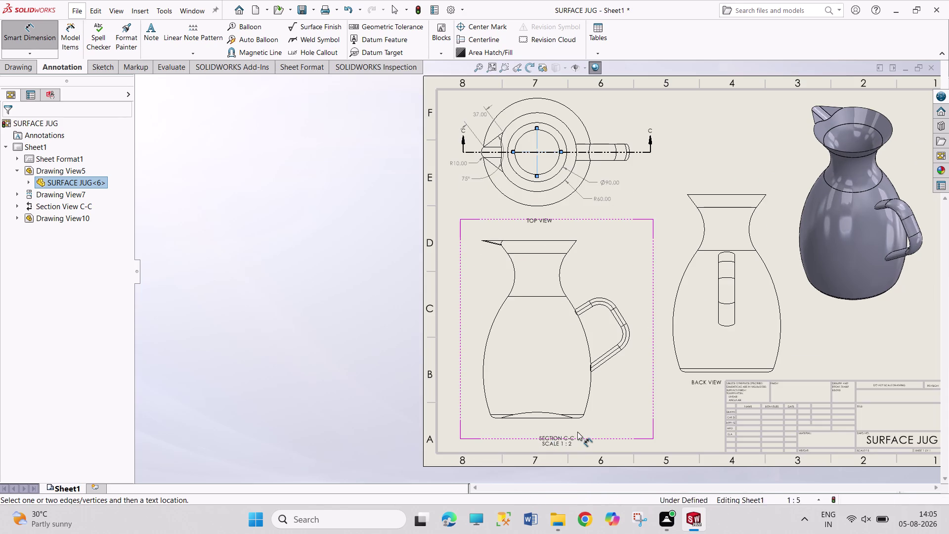
scroll(down, 3)
scroll(down, 3)
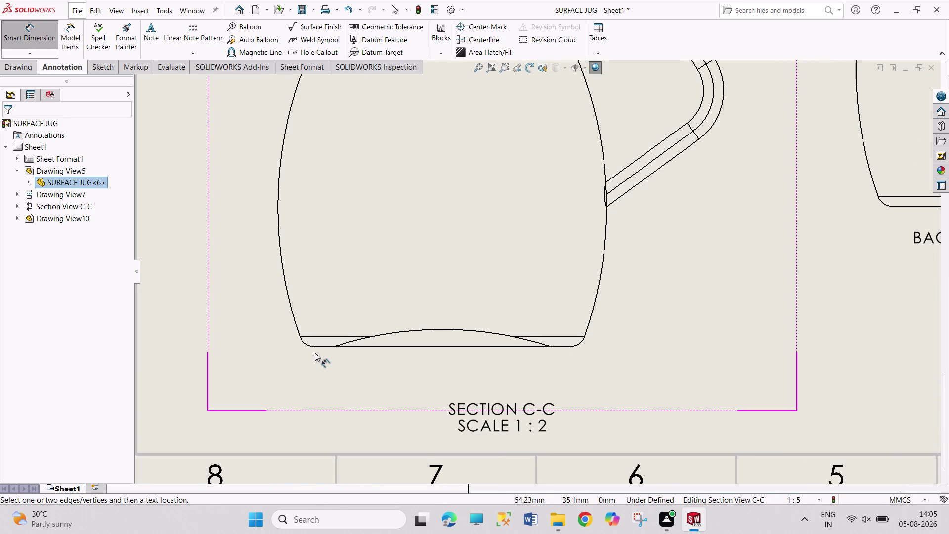
click(319, 346)
scroll(up, 3)
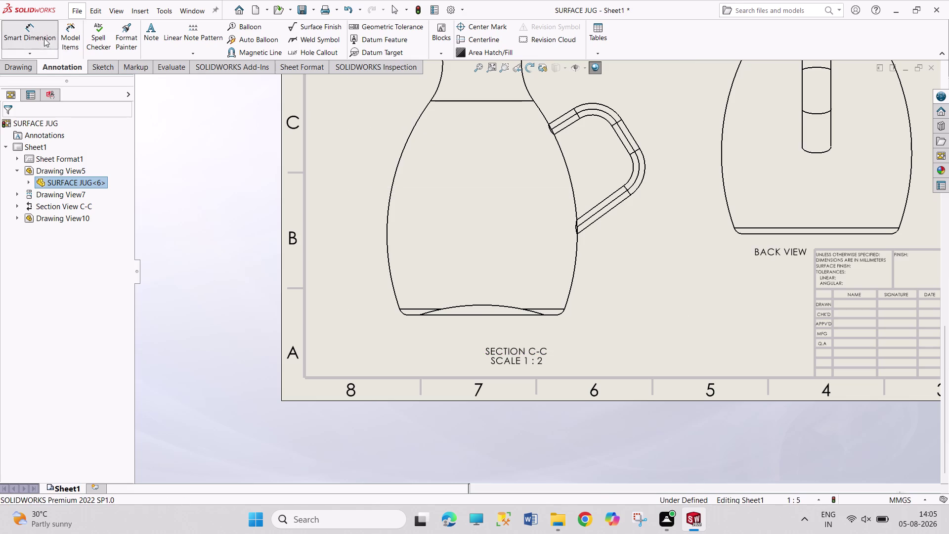
click(43, 31)
Activate Section View C-C, briefly open its view settings, and resume Smart Dimension.
scroll(up, 3)
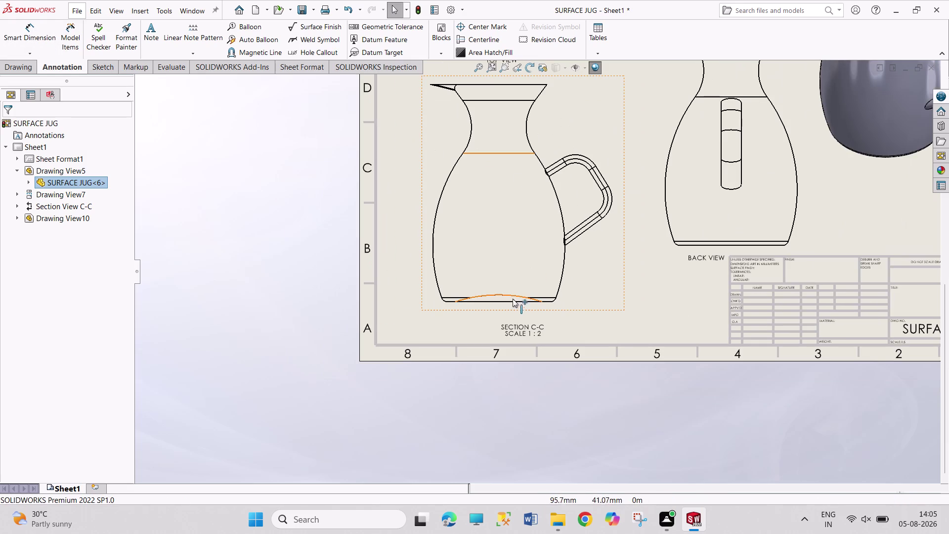
click(508, 302)
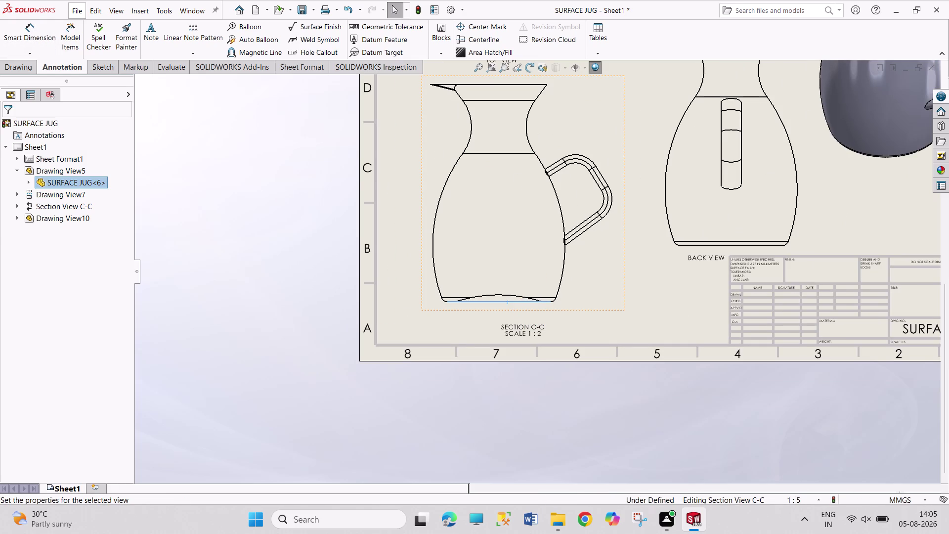
click(493, 100)
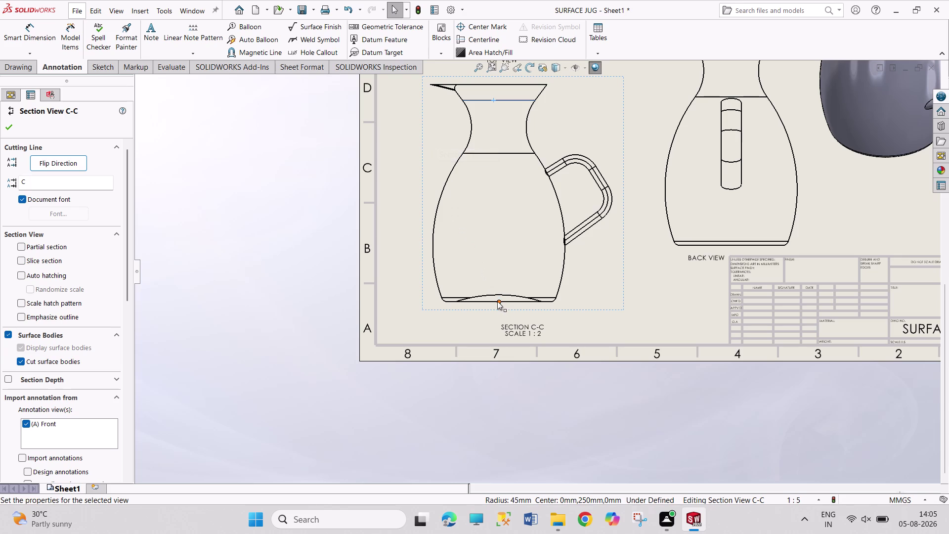
click(543, 299)
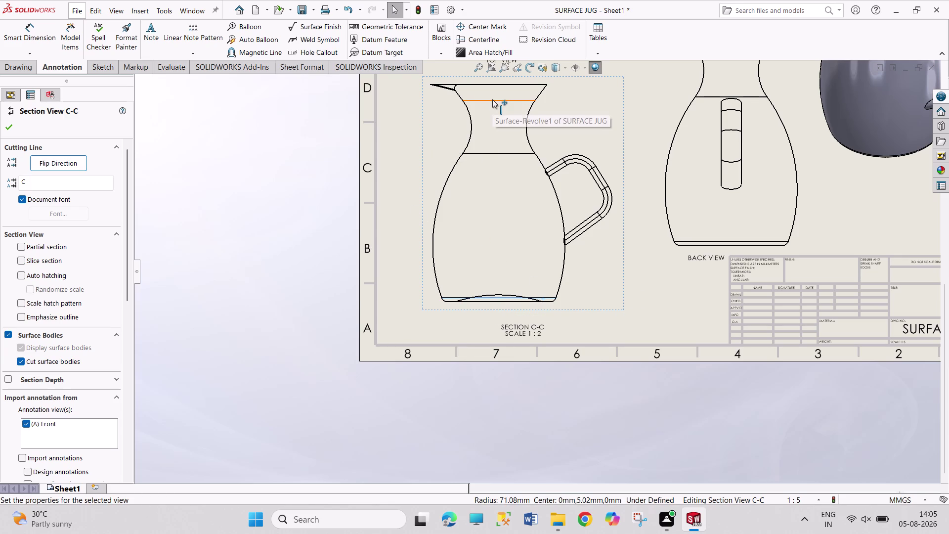
click(19, 24)
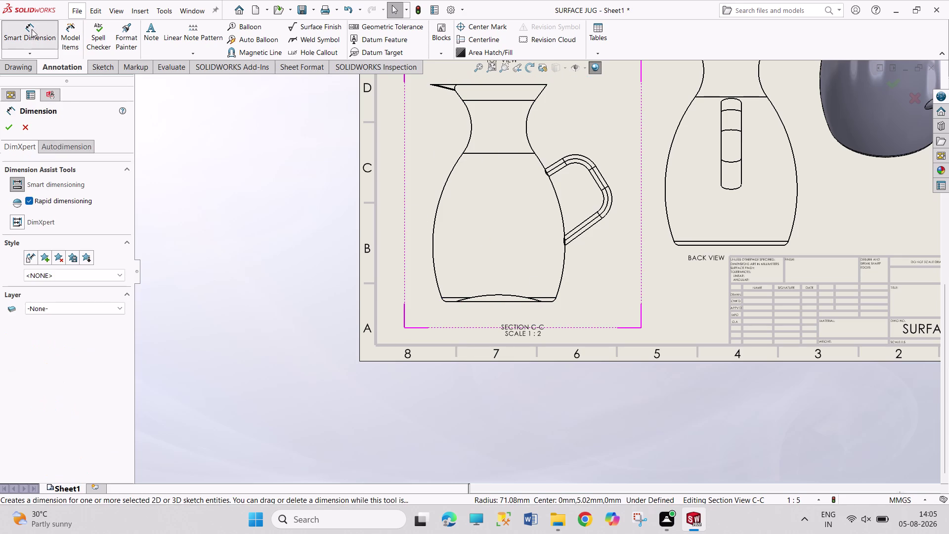
Place the 250.00 base-to-rim height dimension left of the jug, discarding unwanted previews.
click(516, 302)
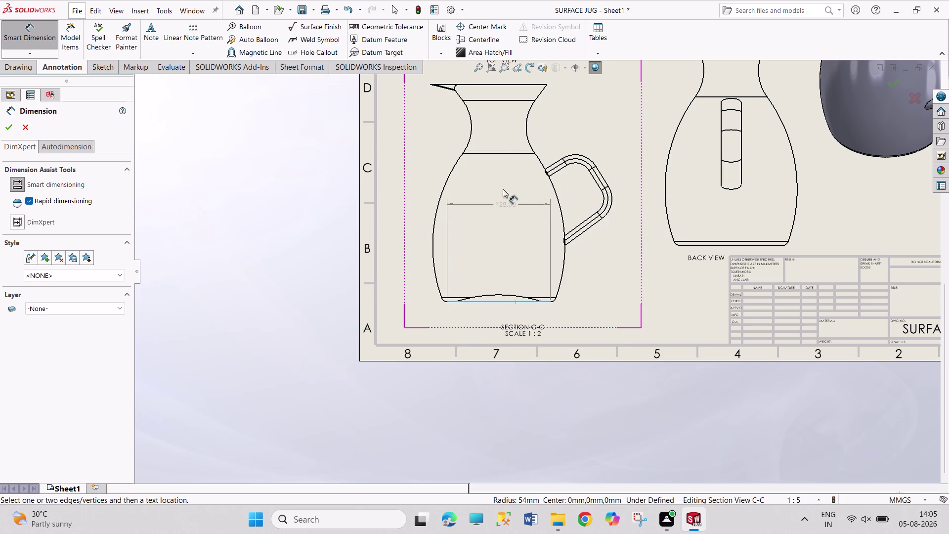
click(496, 100)
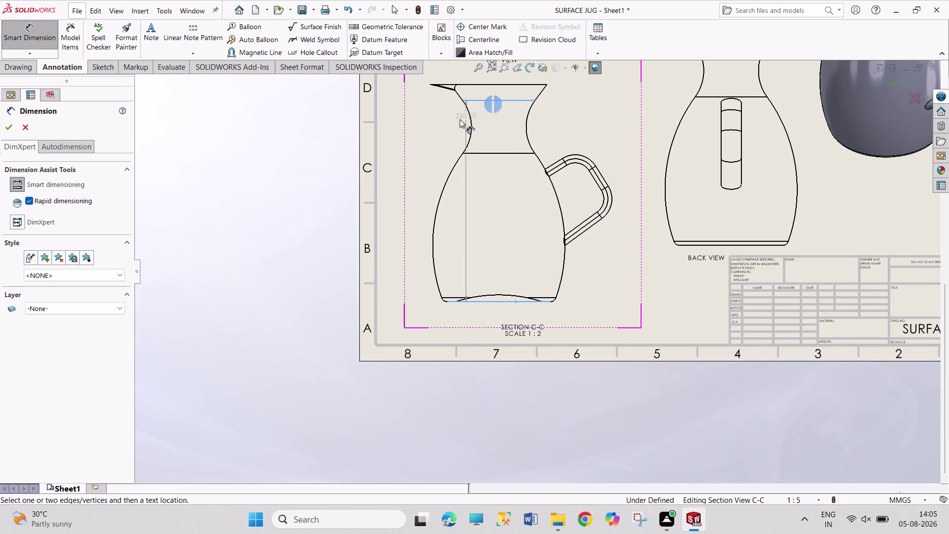
click(415, 157)
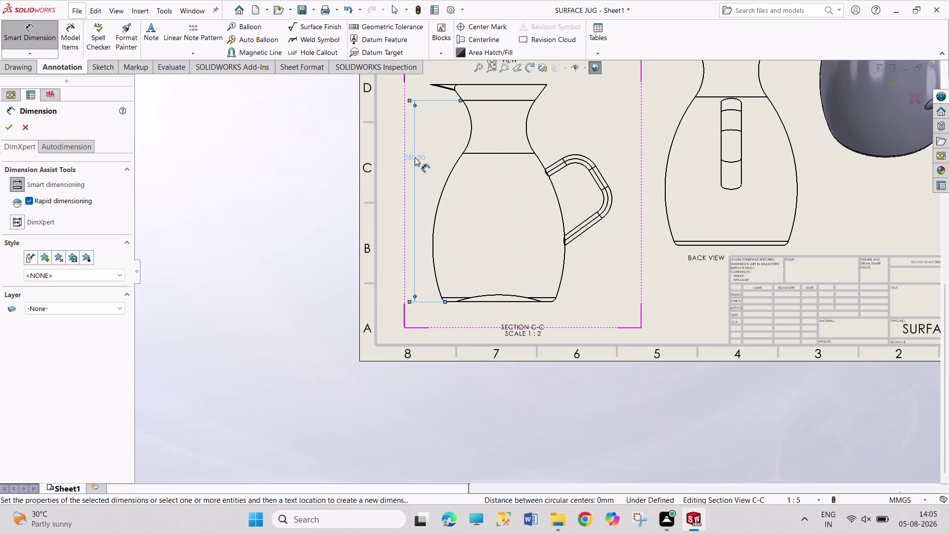
click(489, 154)
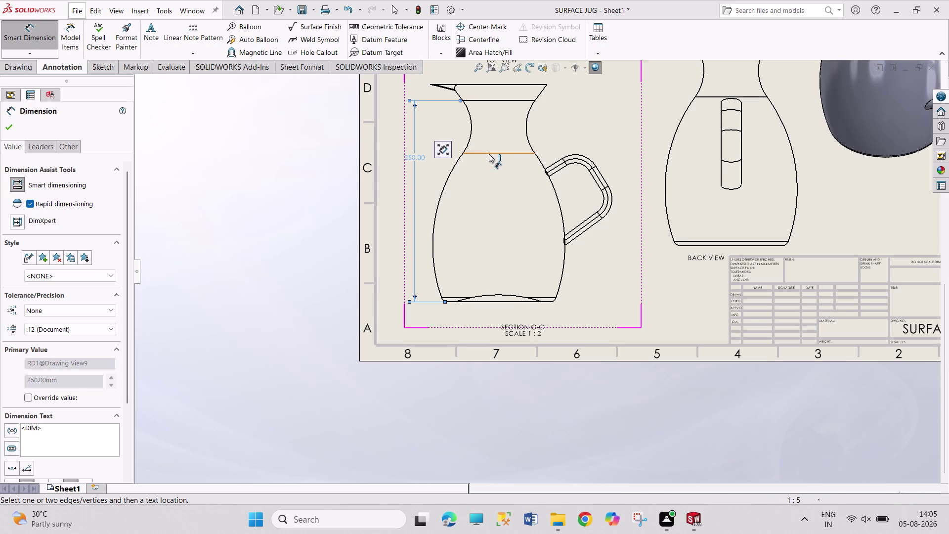
click(505, 100)
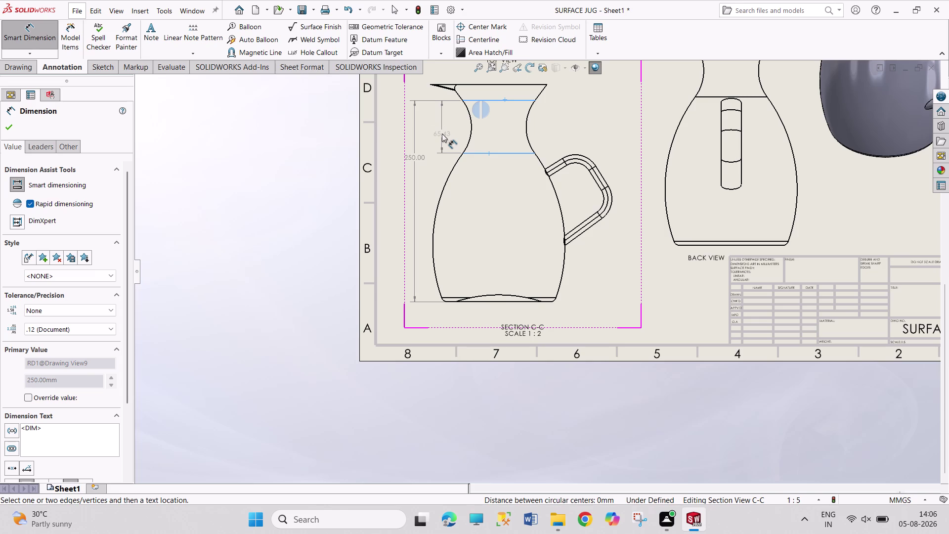
key(Escape)
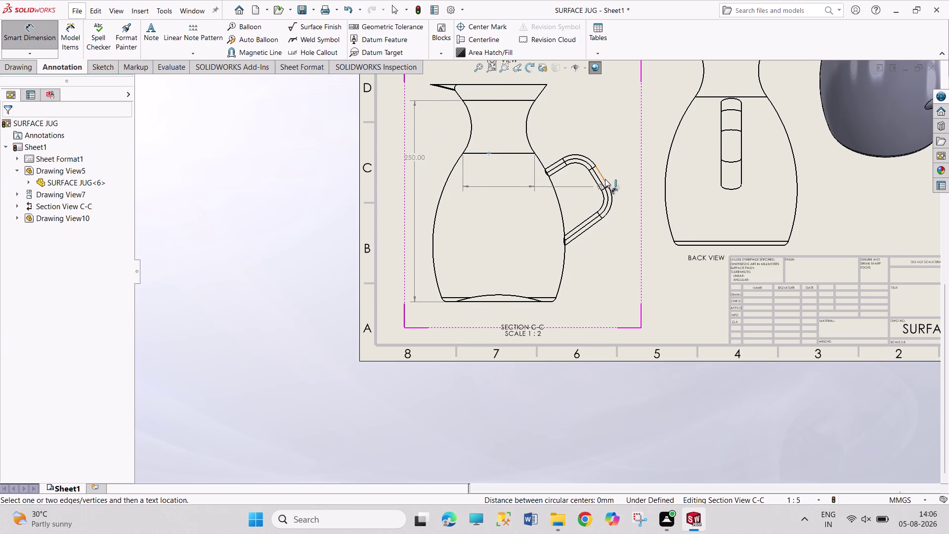
scroll(down, 3)
scroll(down, 3)
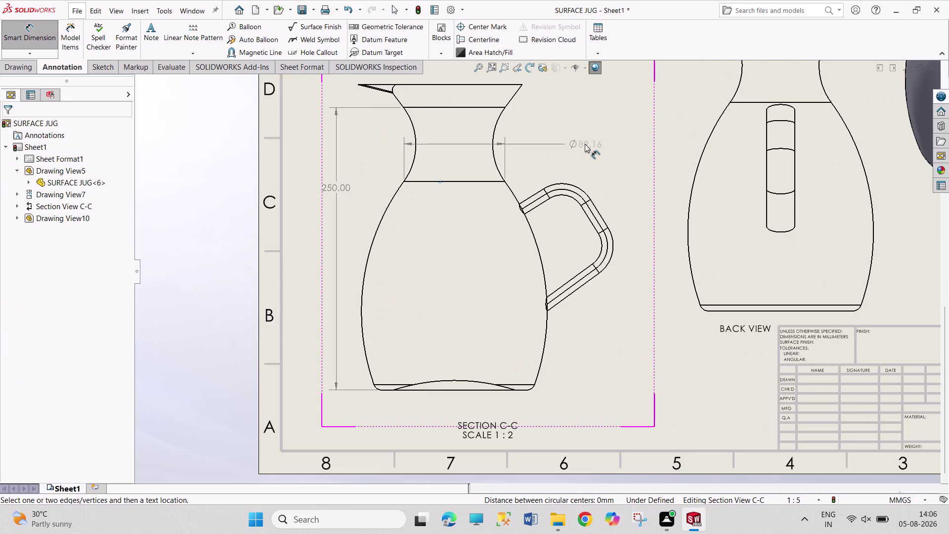
key(Escape)
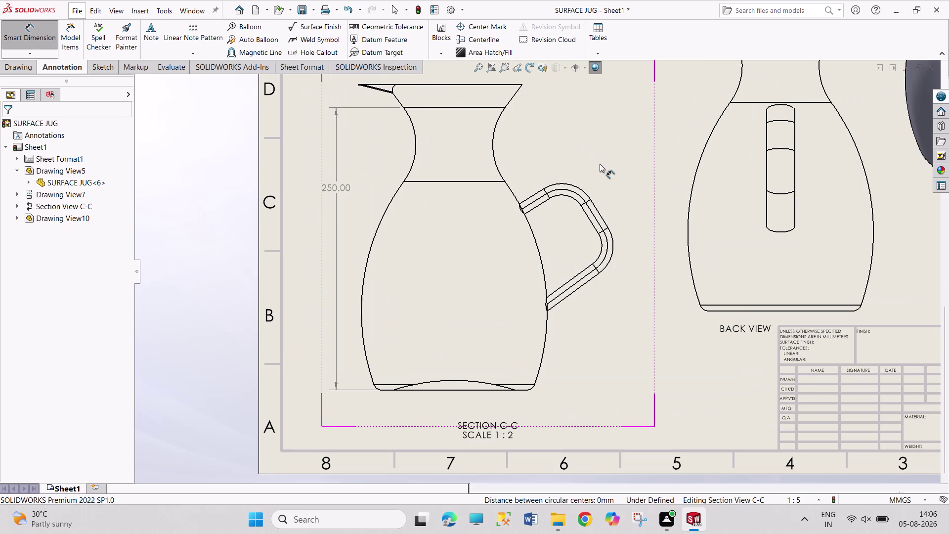
click(574, 191)
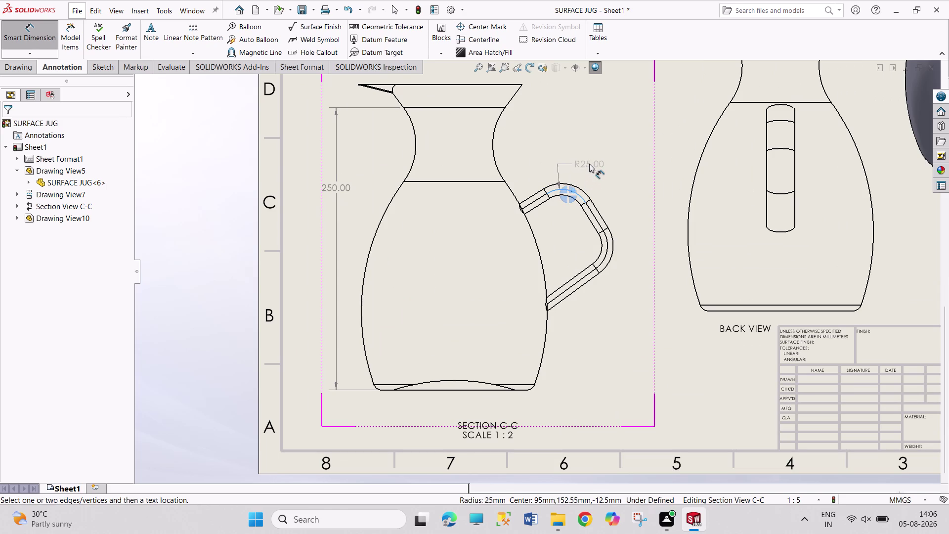
Place R25.00 above the handle bend and R55.00 beside the neck curve.
click(589, 164)
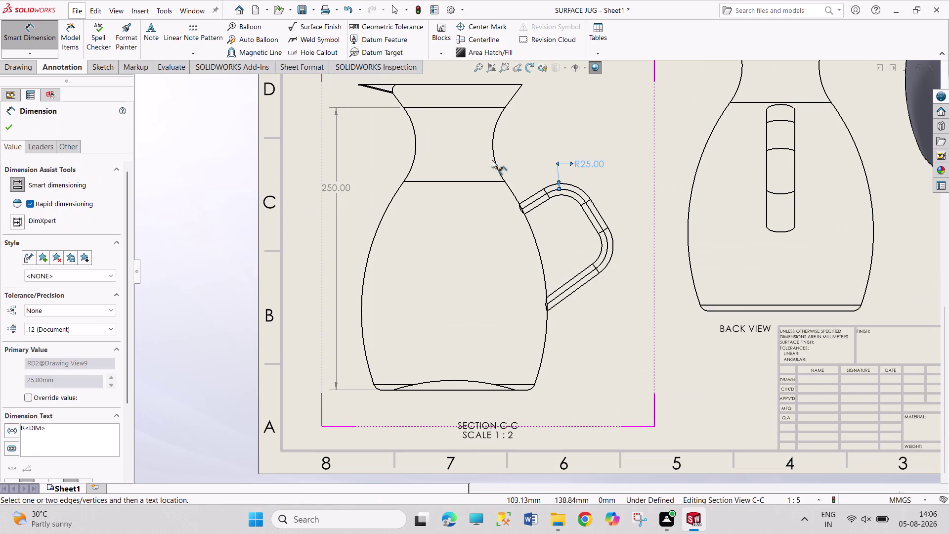
click(495, 158)
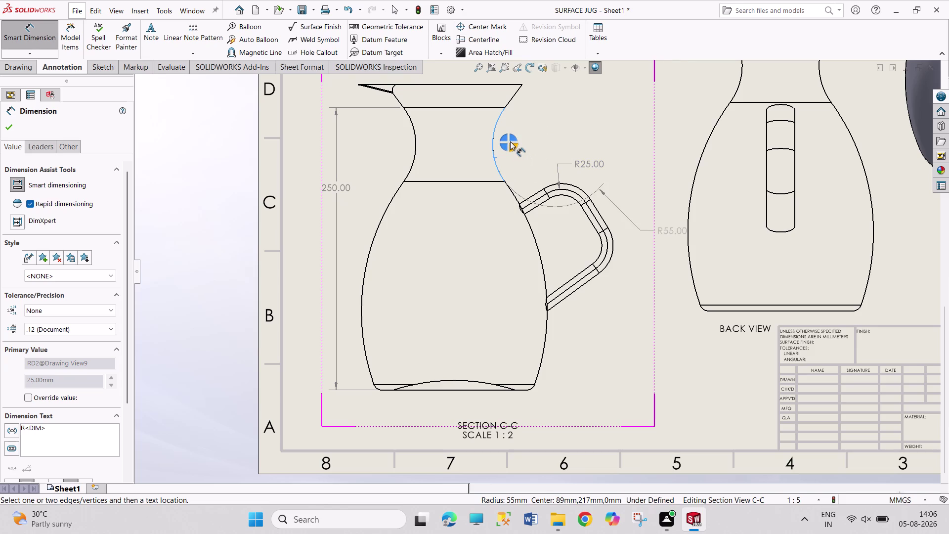
click(513, 138)
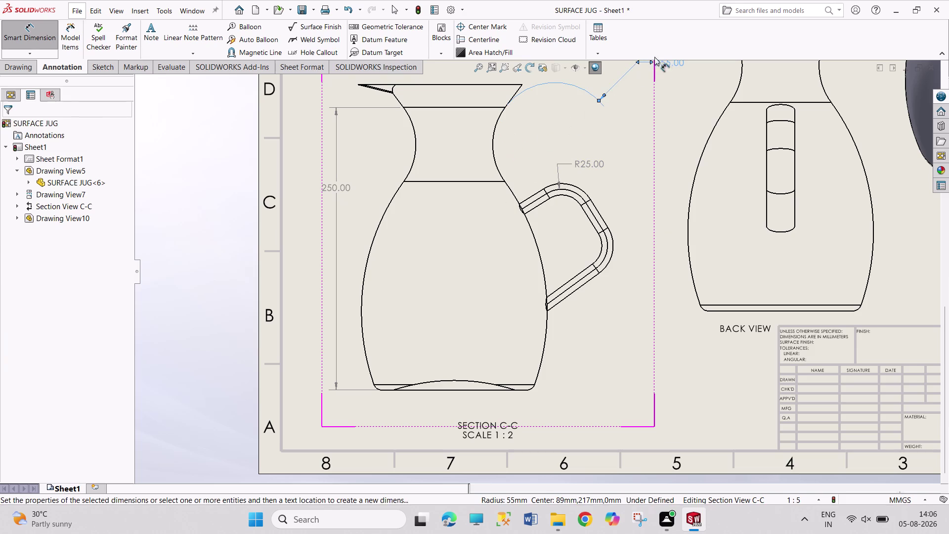
drag(669, 65, 600, 110)
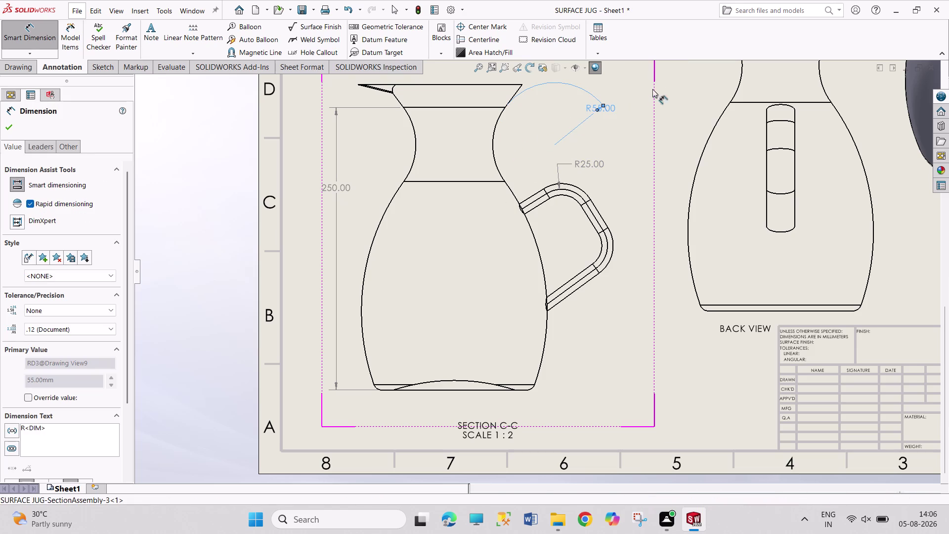
drag(604, 111, 563, 82)
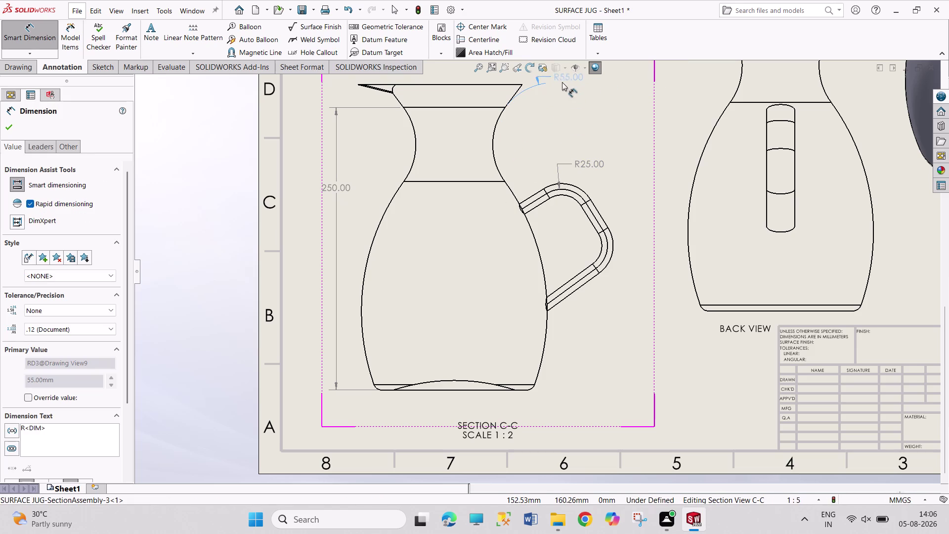
drag(563, 82, 532, 151)
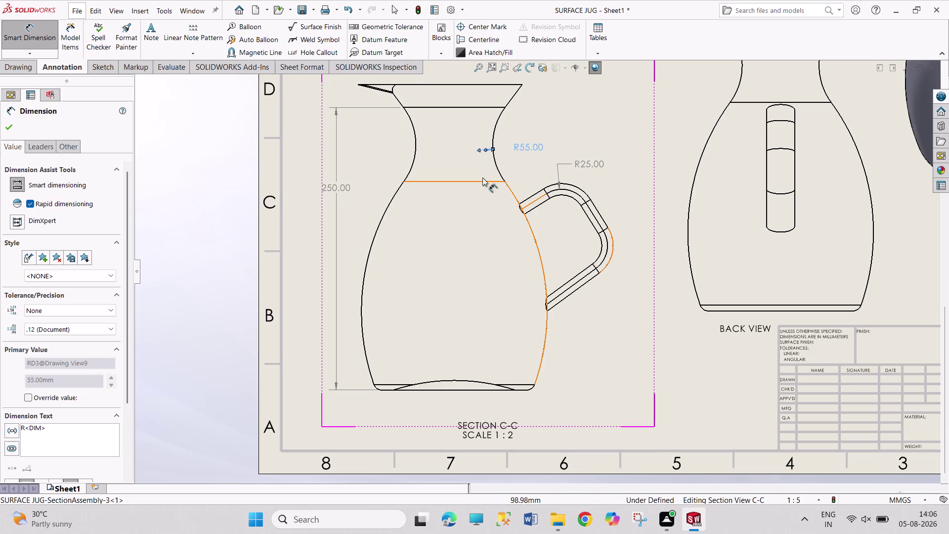
Dimension the lower body curve as R195.00, cancelling unwanted base measurements.
click(546, 350)
click(544, 348)
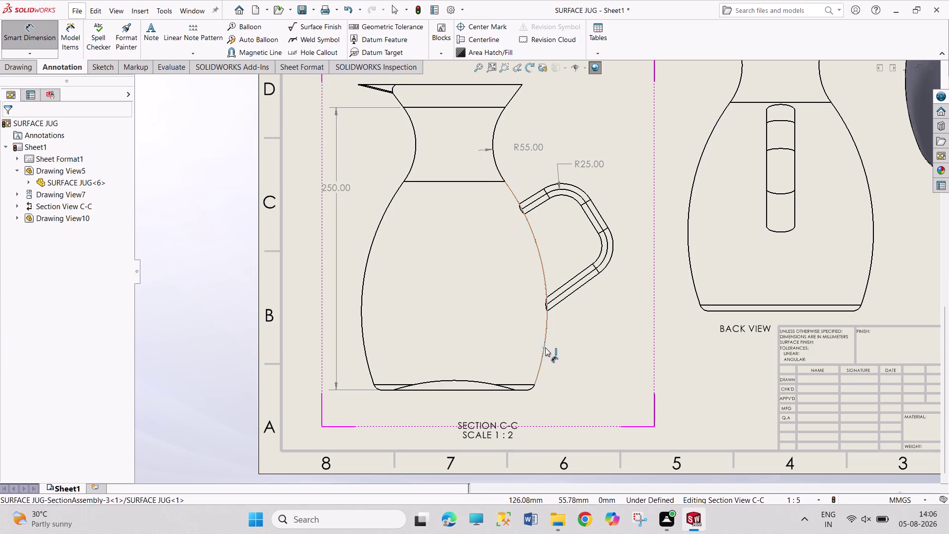
click(593, 344)
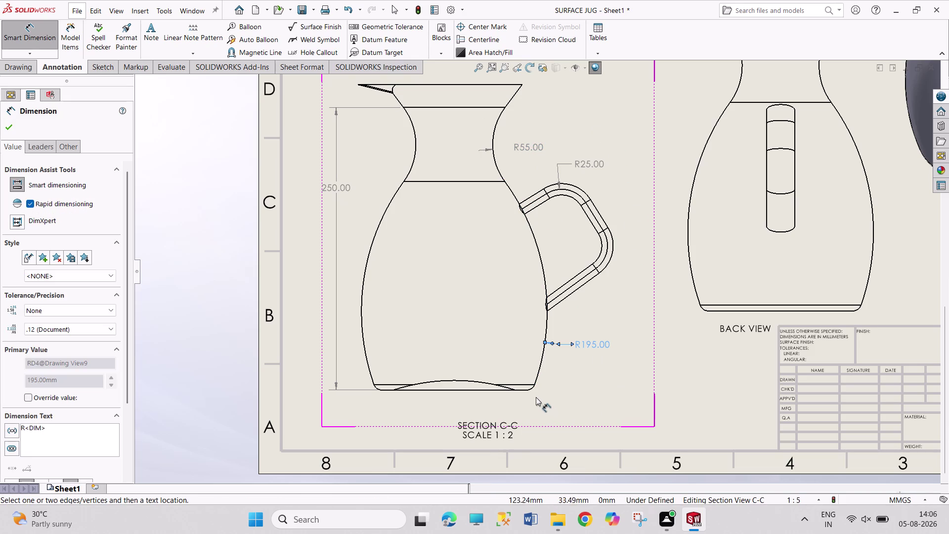
click(535, 384)
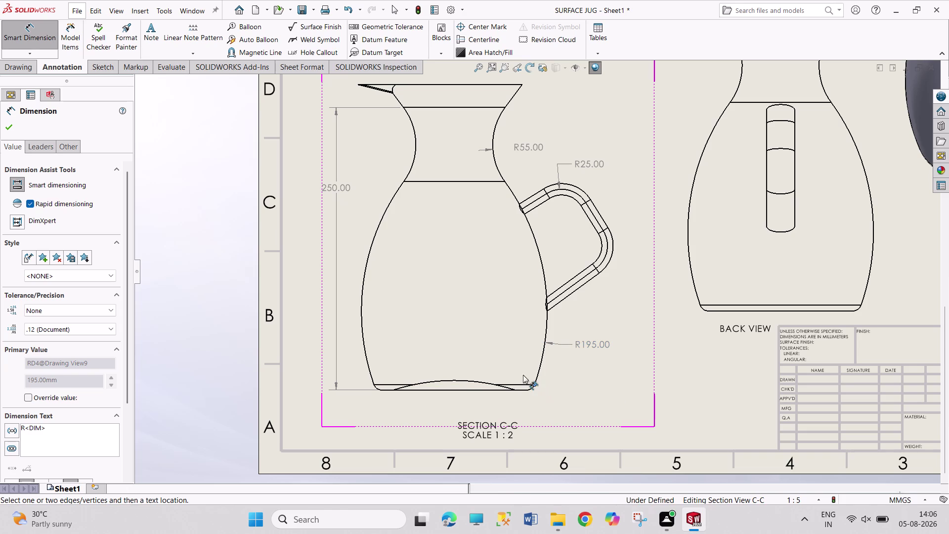
click(465, 379)
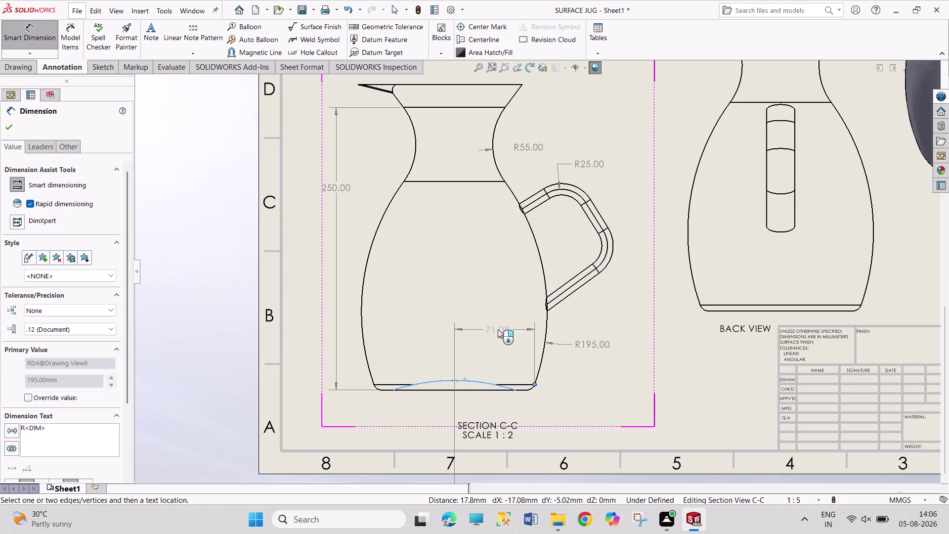
key(Escape)
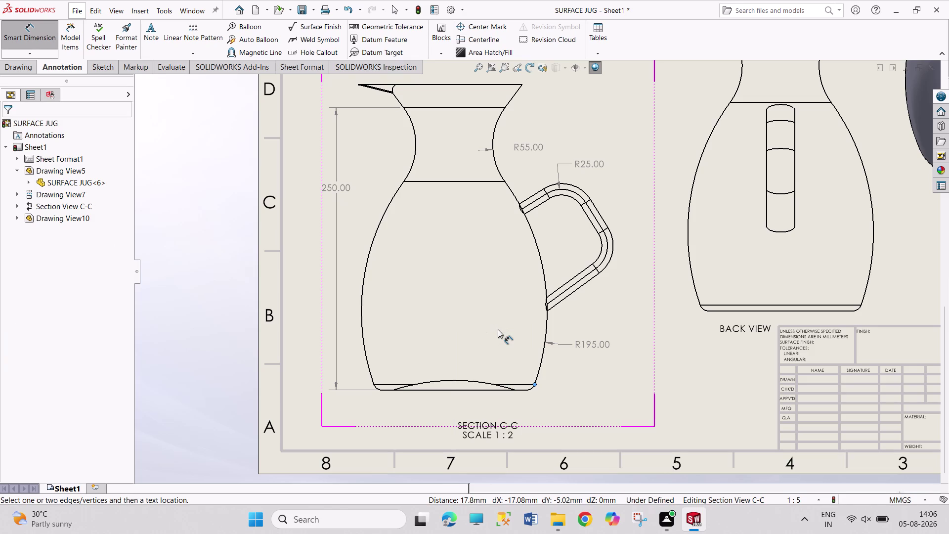
click(514, 390)
key(Escape)
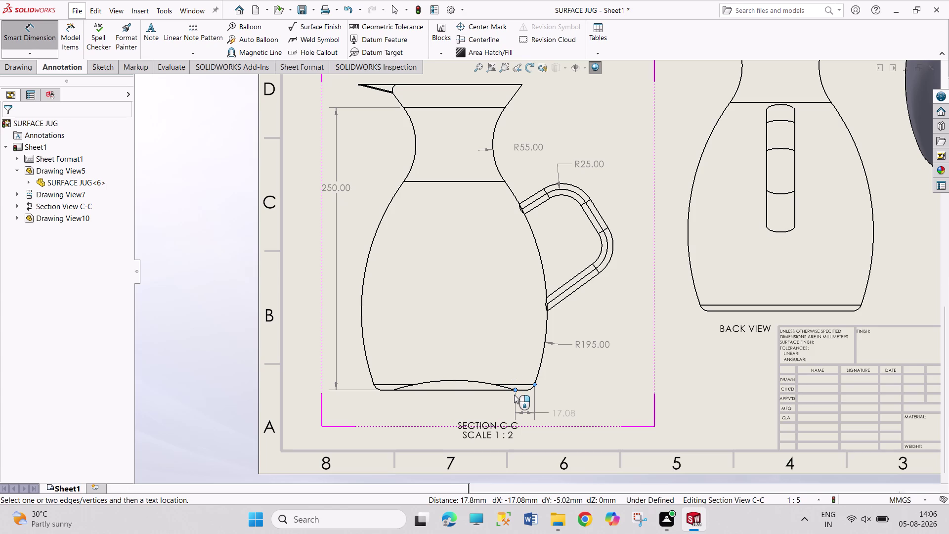
key(Escape)
key(Escape)
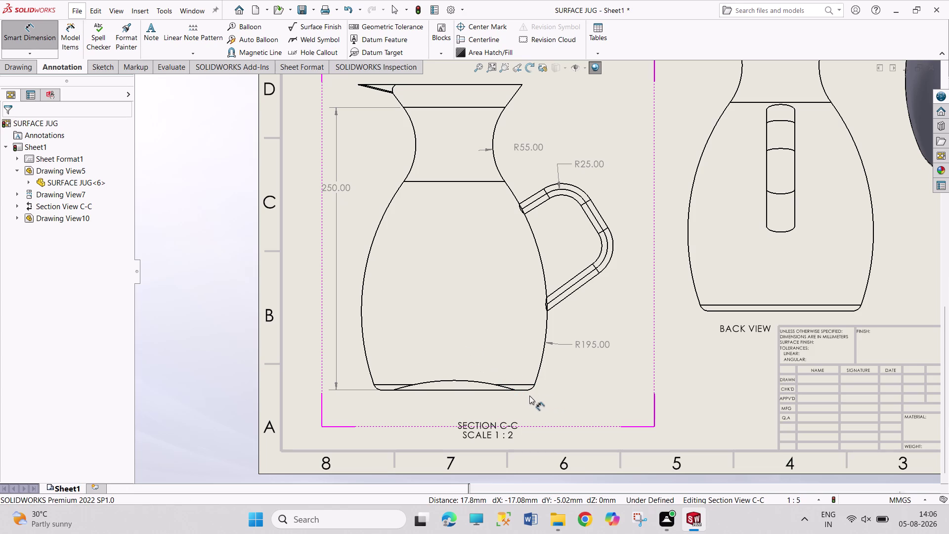
click(521, 390)
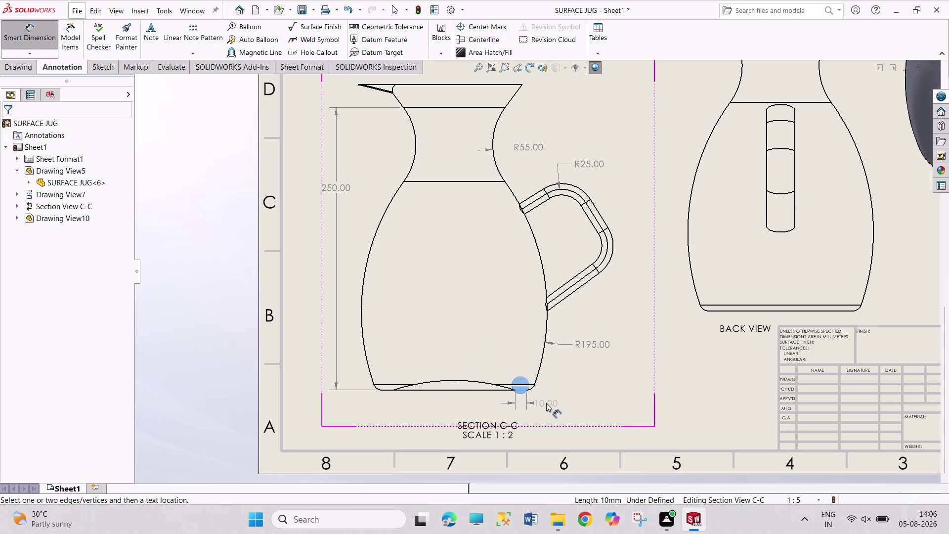
click(558, 404)
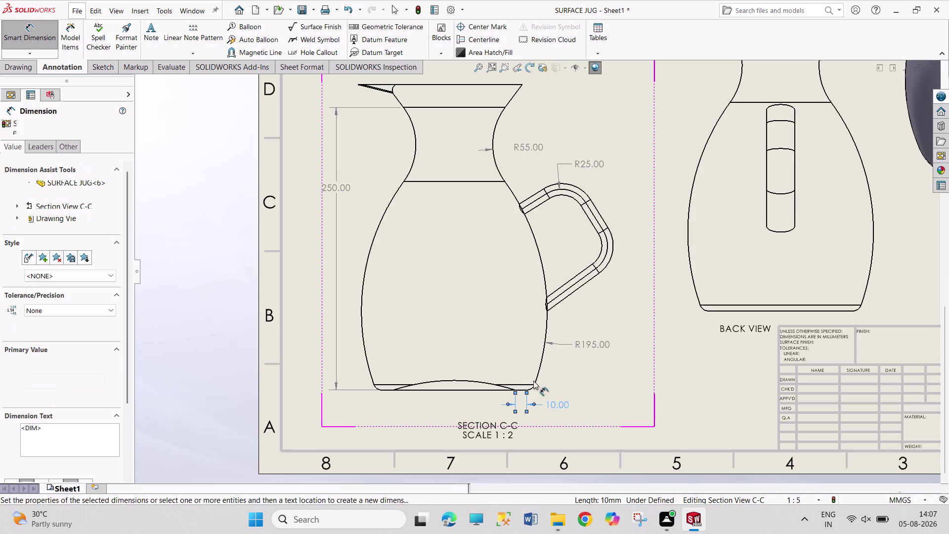
click(517, 389)
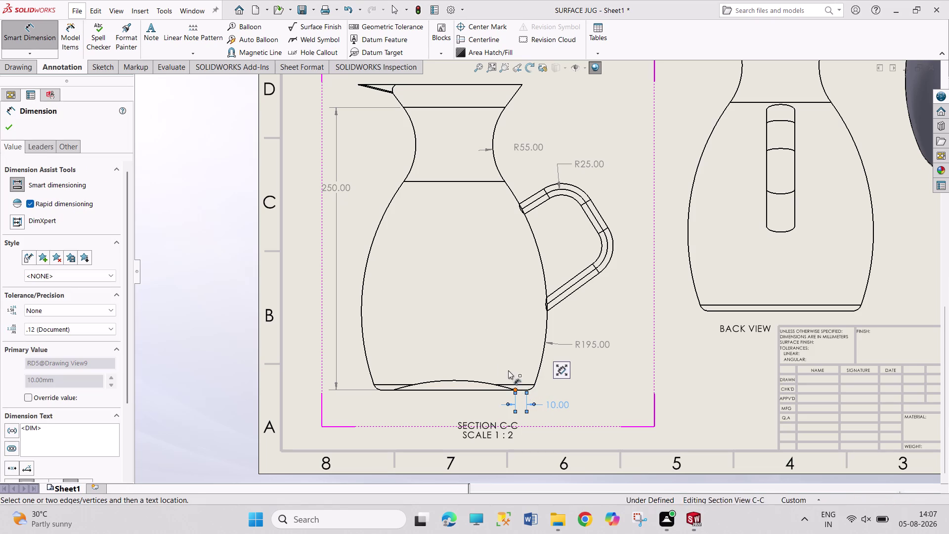
click(470, 380)
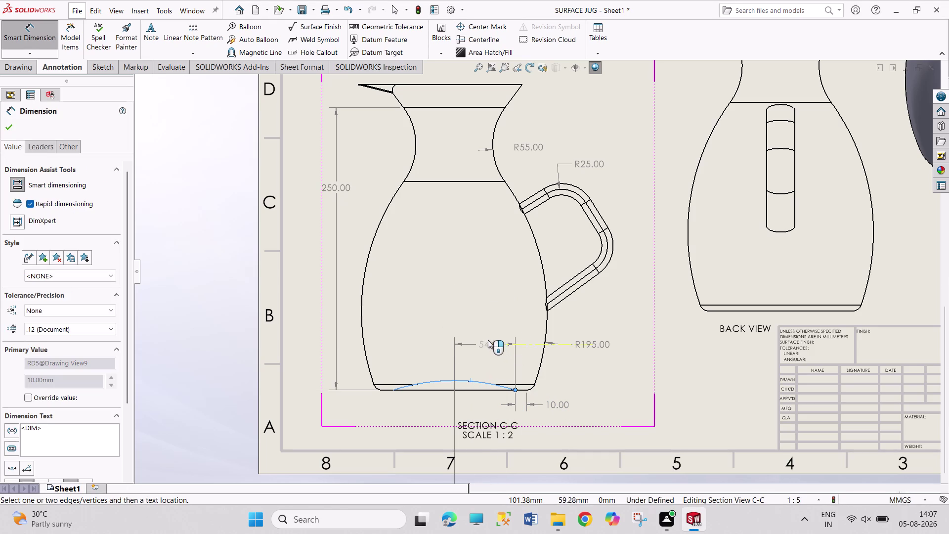
click(488, 340)
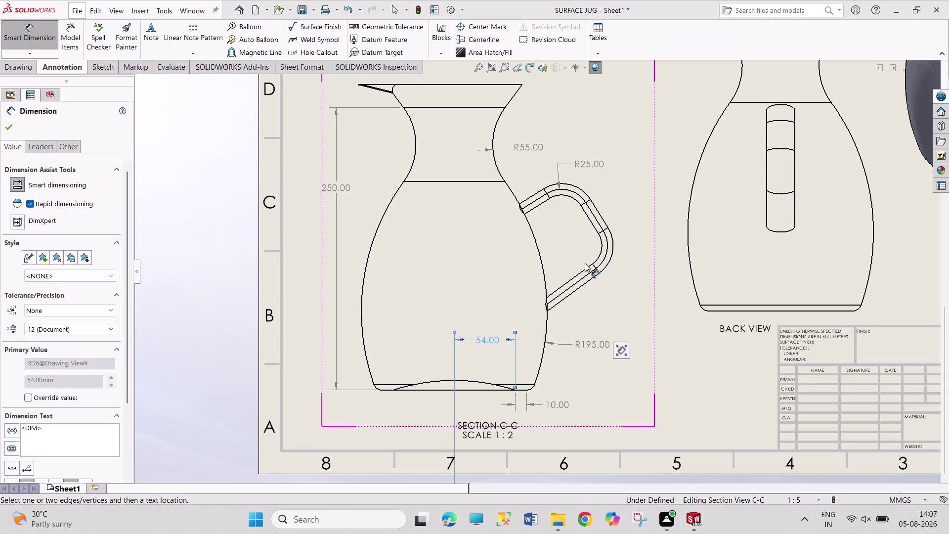
scroll(down, 3)
scroll(down, 3)
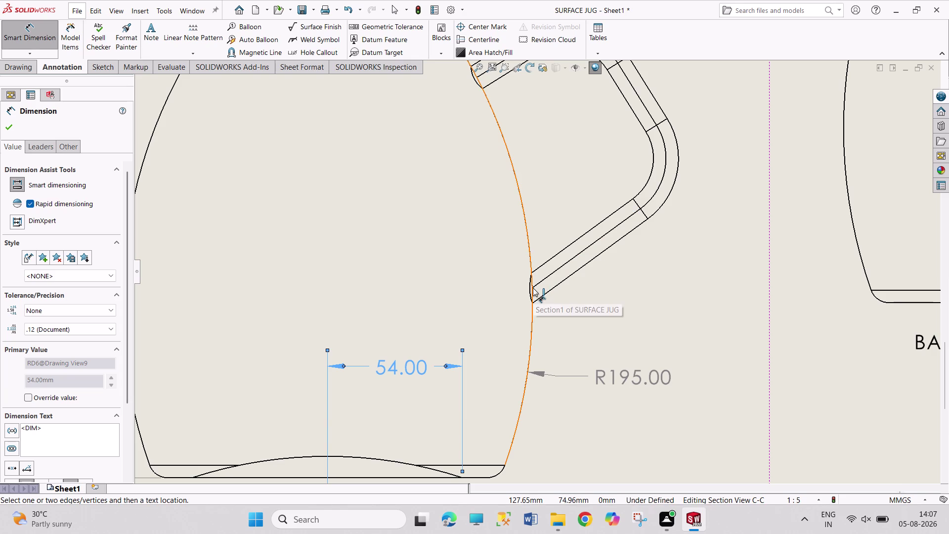
click(529, 290)
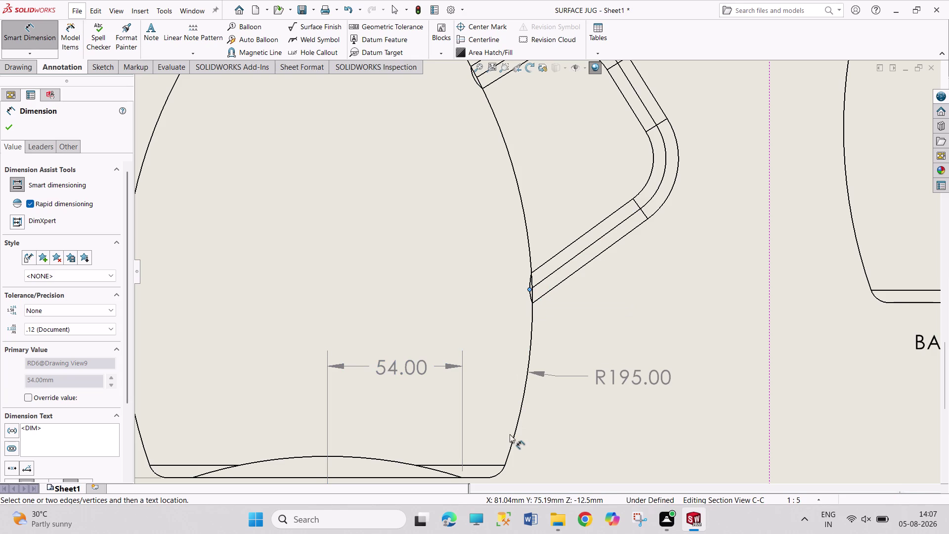
scroll(up, 3)
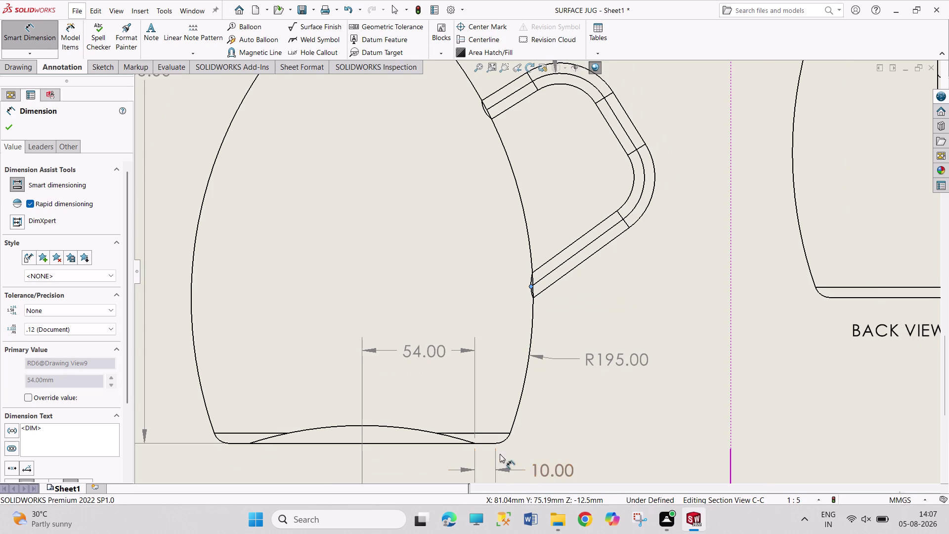
click(487, 442)
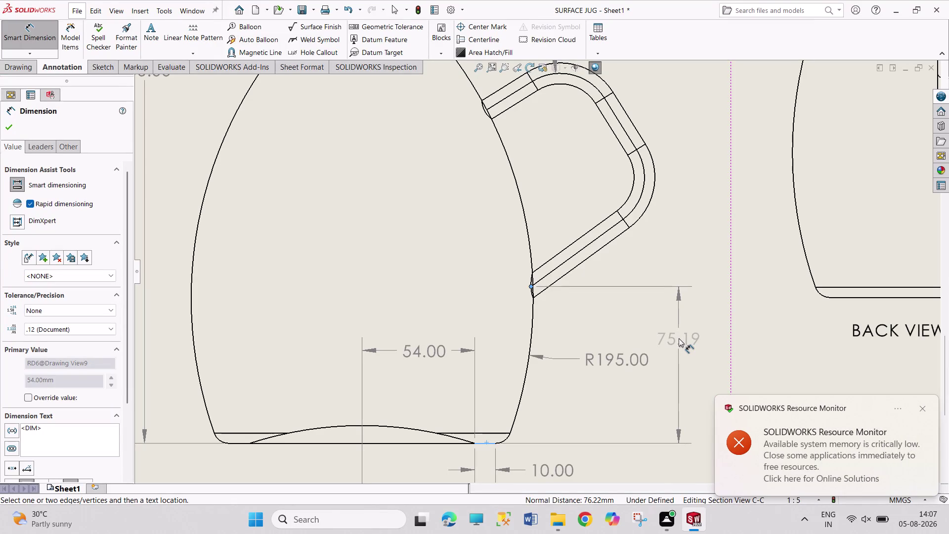
key(Escape)
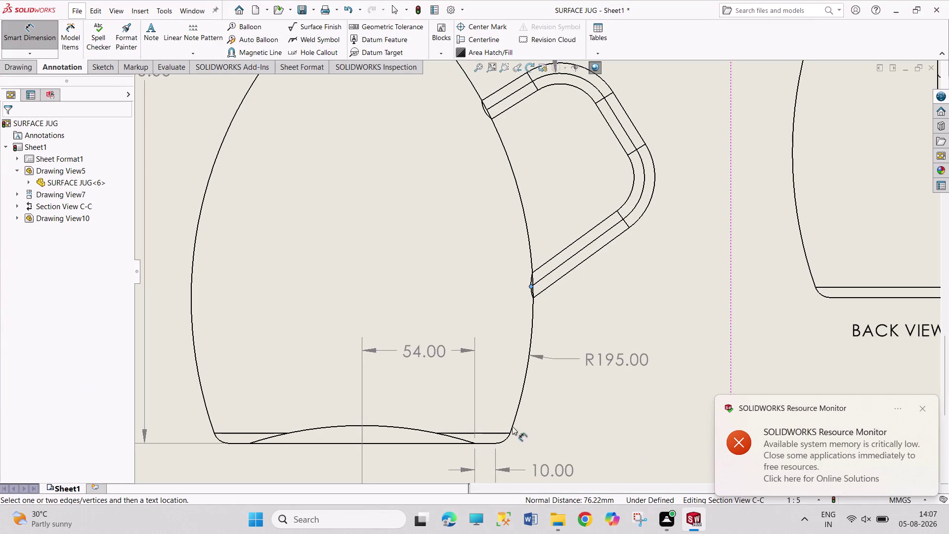
scroll(up, 3)
scroll(up, 3)
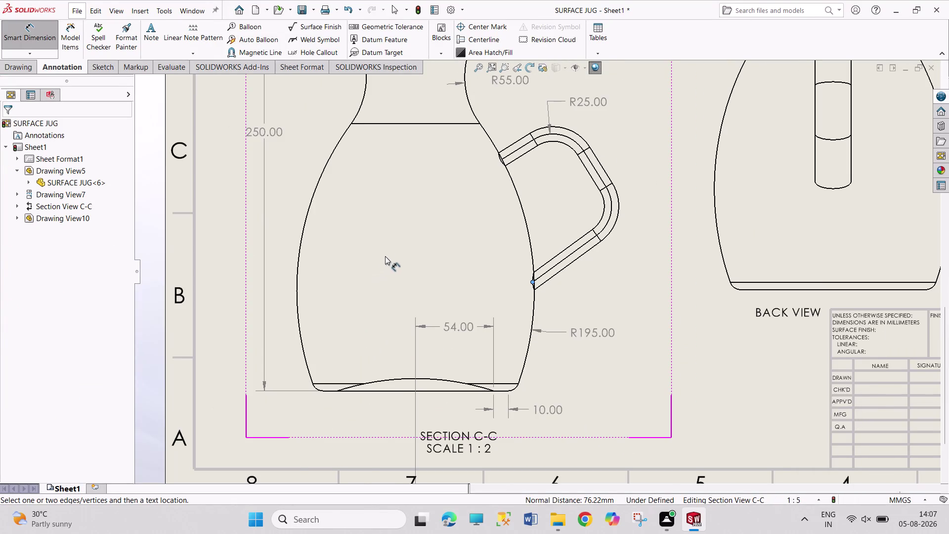
Pick the neck line, then cancel the unwanted 174.81 dimension.
scroll(up, 3)
scroll(up, 3)
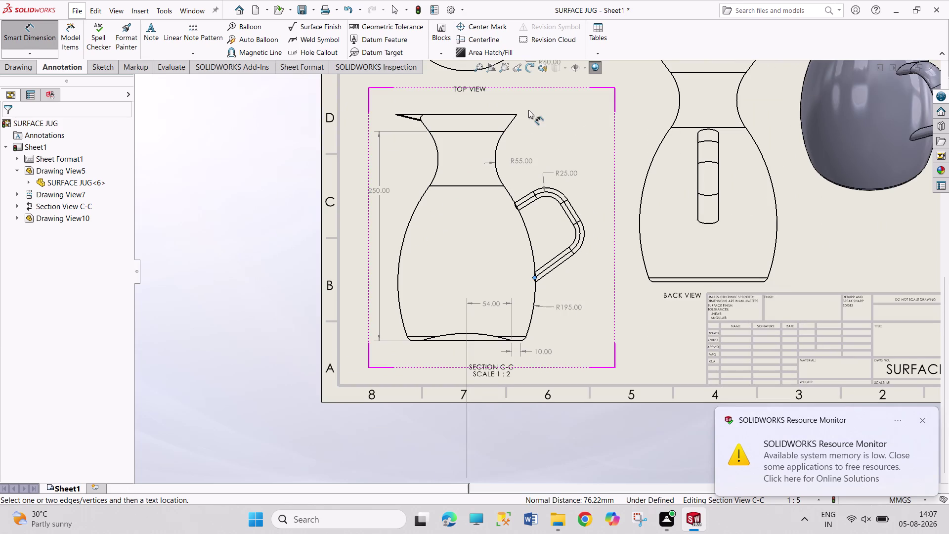
scroll(down, 3)
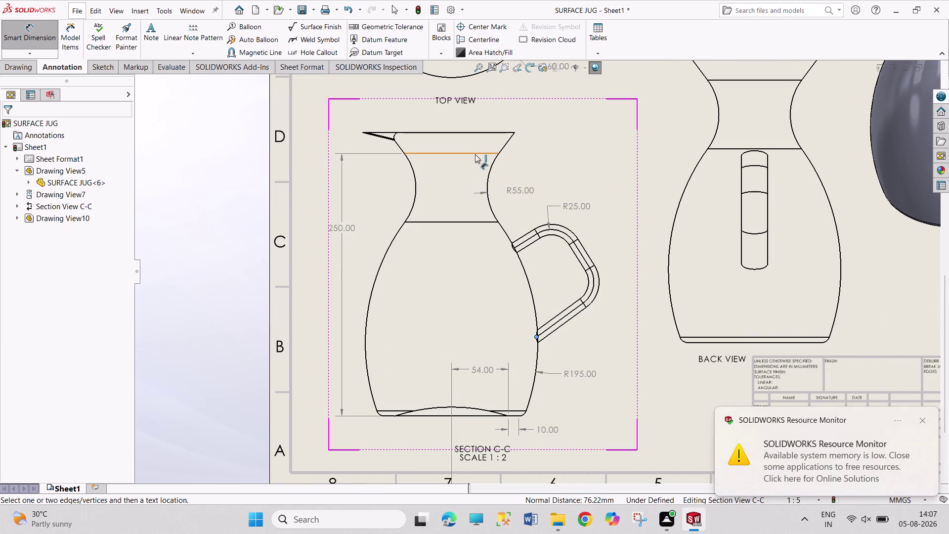
click(475, 155)
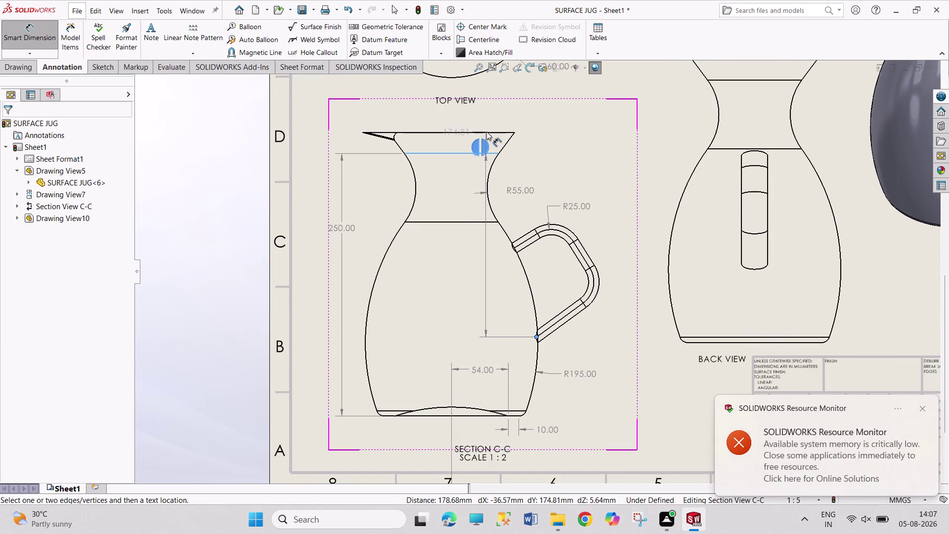
scroll(down, 3)
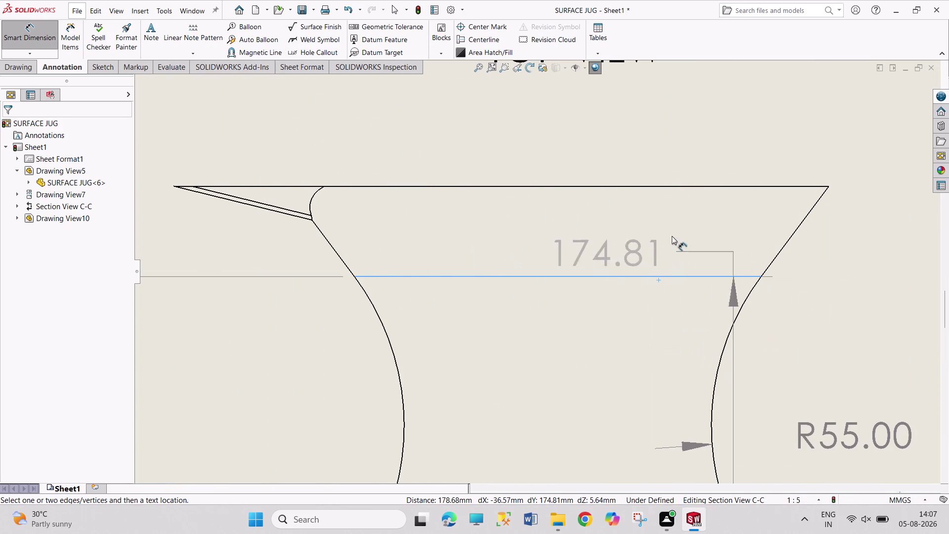
key(Escape)
key(Escape)
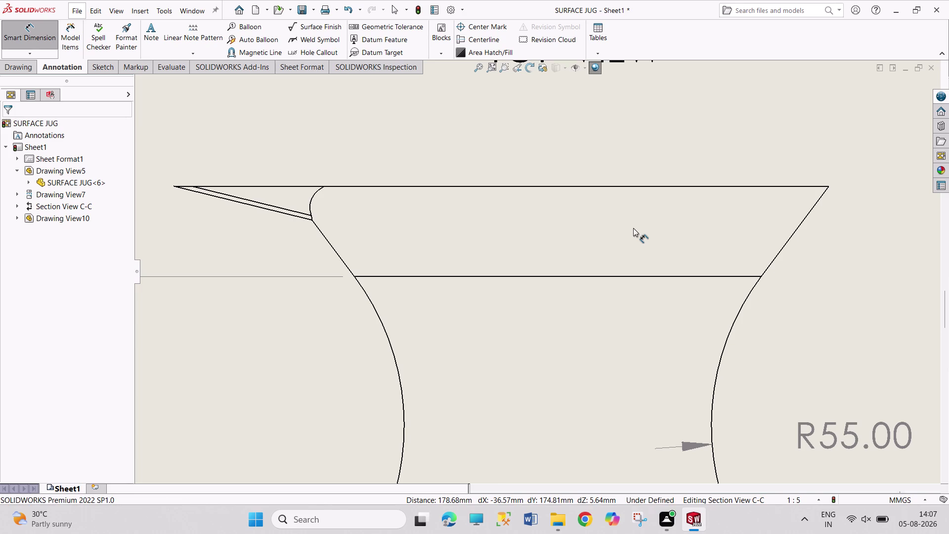
Dimension the flared rim height as 20.00 from rim edge to neck line, placed right.
click(675, 186)
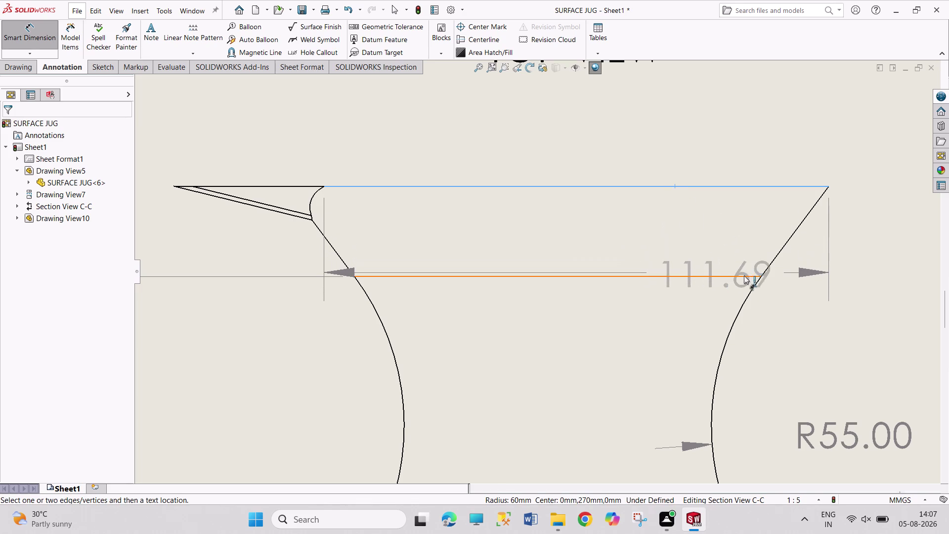
click(755, 274)
click(883, 227)
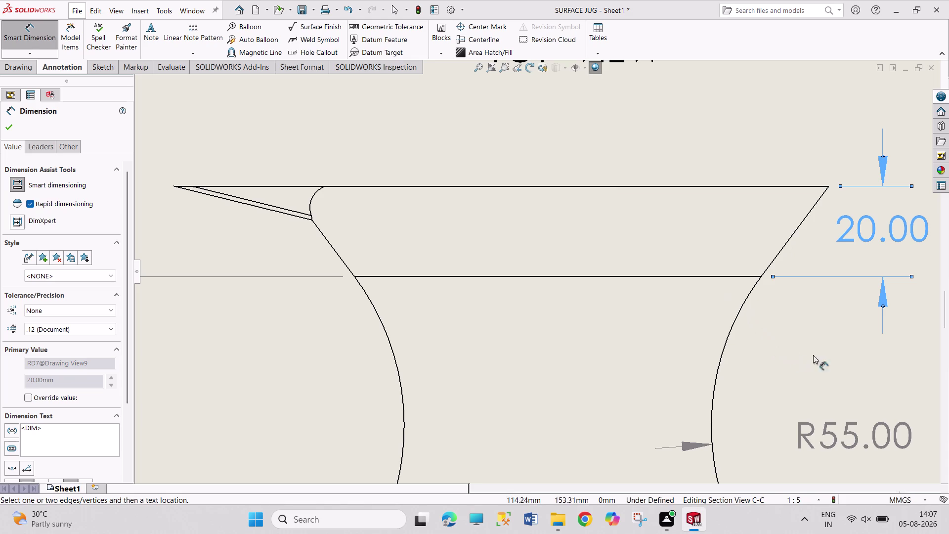
scroll(up, 3)
scroll(up, 3)
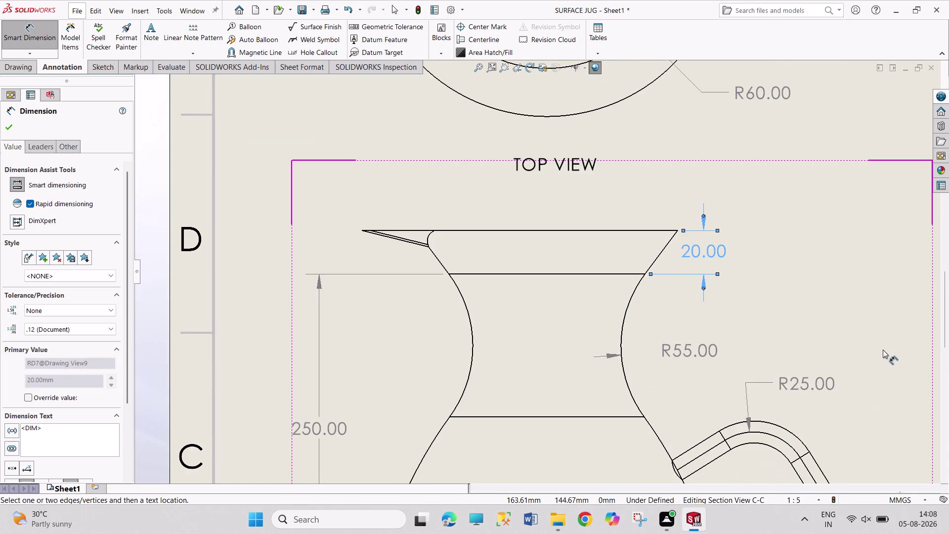
scroll(up, 3)
scroll(up, 3)
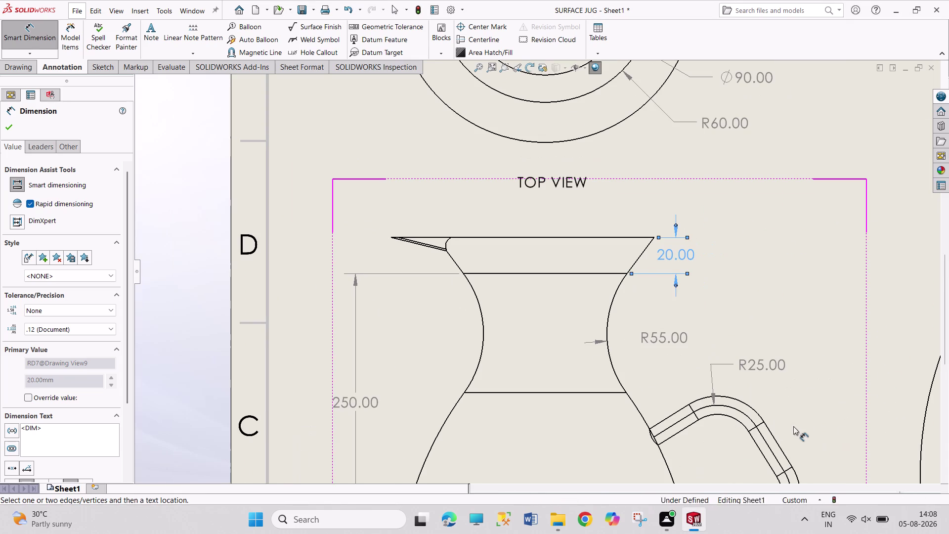
scroll(up, 3)
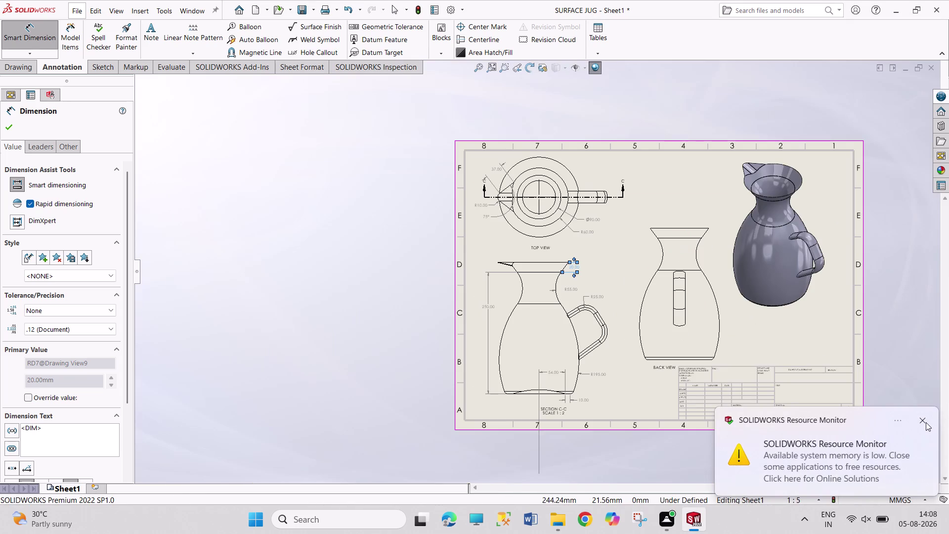
Try edge picks in the Back View, then cancel them.
click(926, 422)
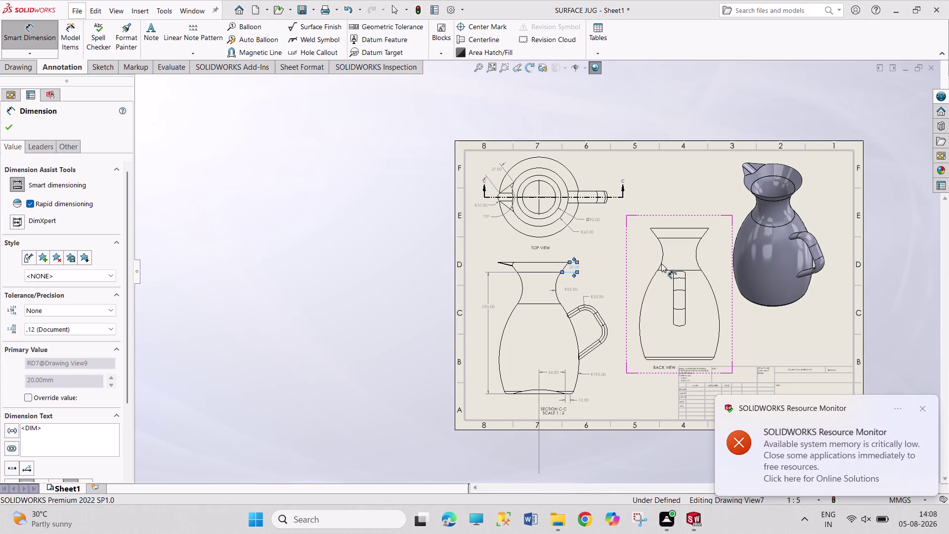
scroll(down, 3)
scroll(down, 3)
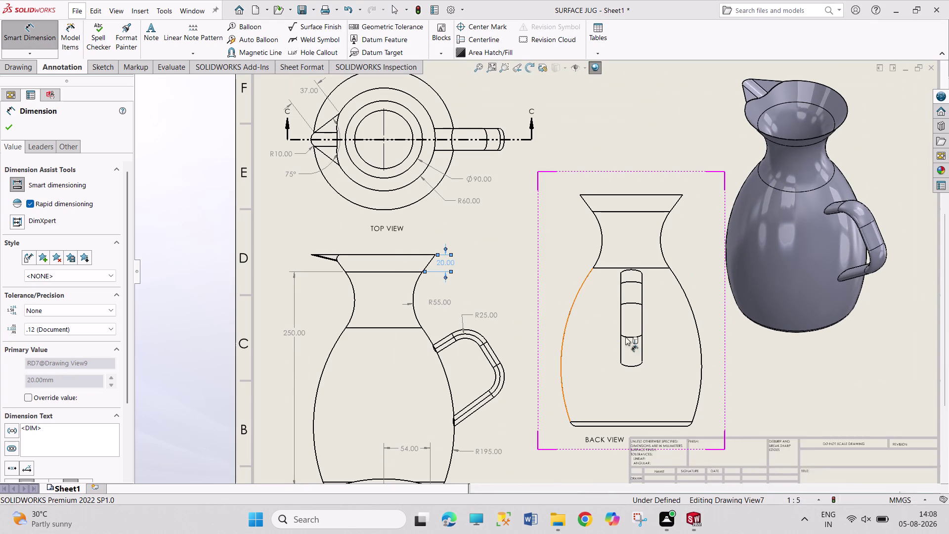
click(634, 304)
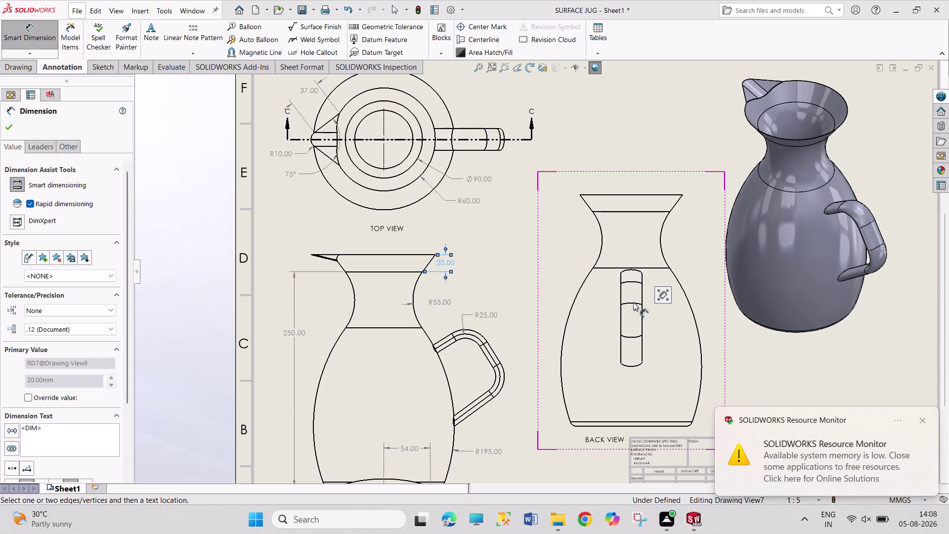
click(632, 269)
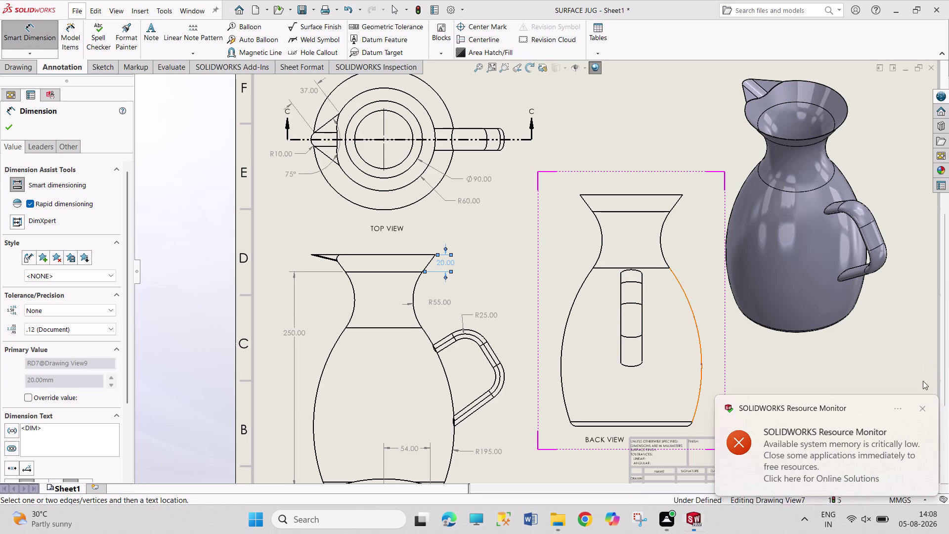
click(921, 405)
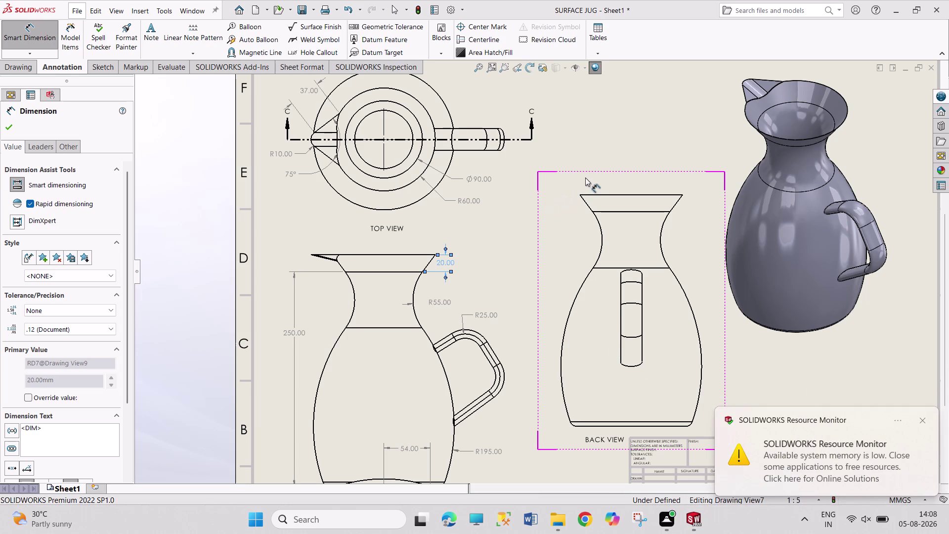
key(Escape)
key(Escape)
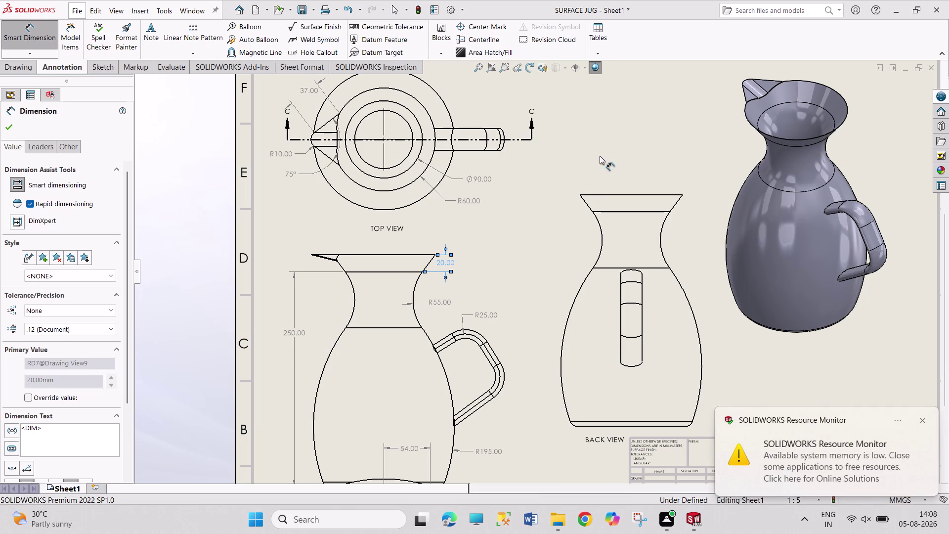
Return to plain selection via the sheet's Select option and save the drawing.
right_click(599, 156)
key(ctrl+s)
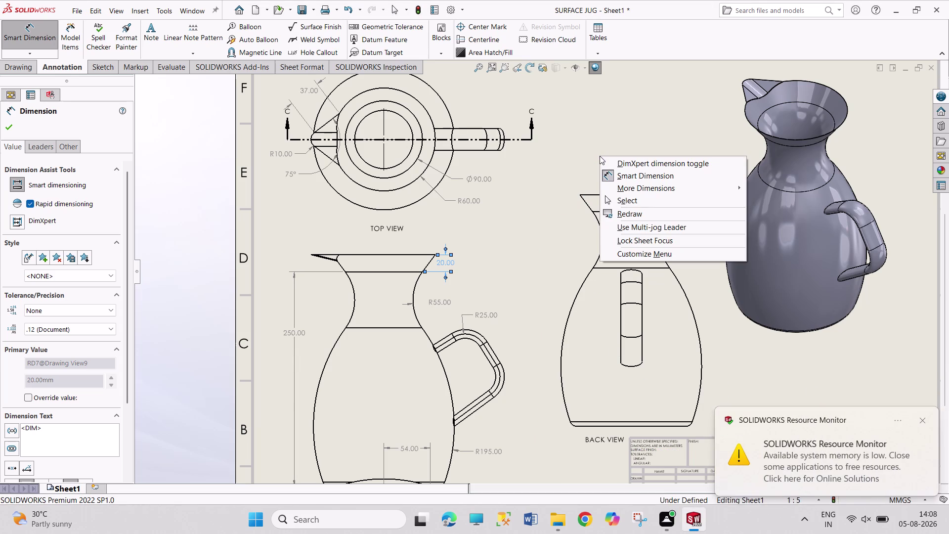
click(660, 199)
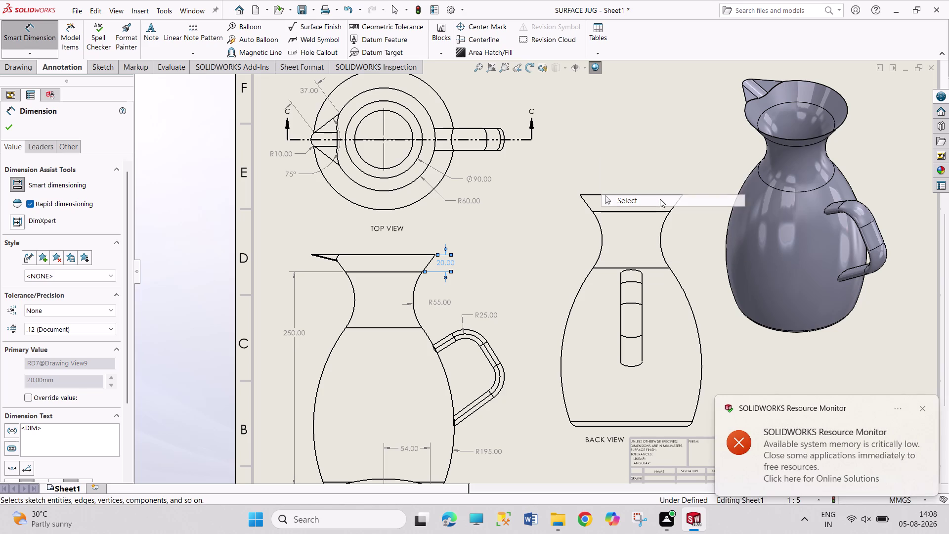
key(ctrl+s)
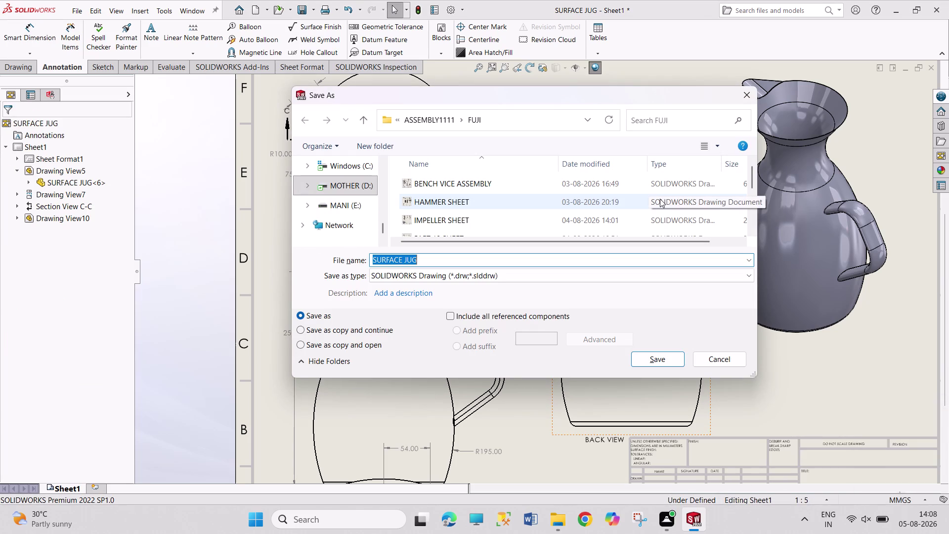
Save the drawing as 'SURFACE JUG SHEET'.
click(545, 255)
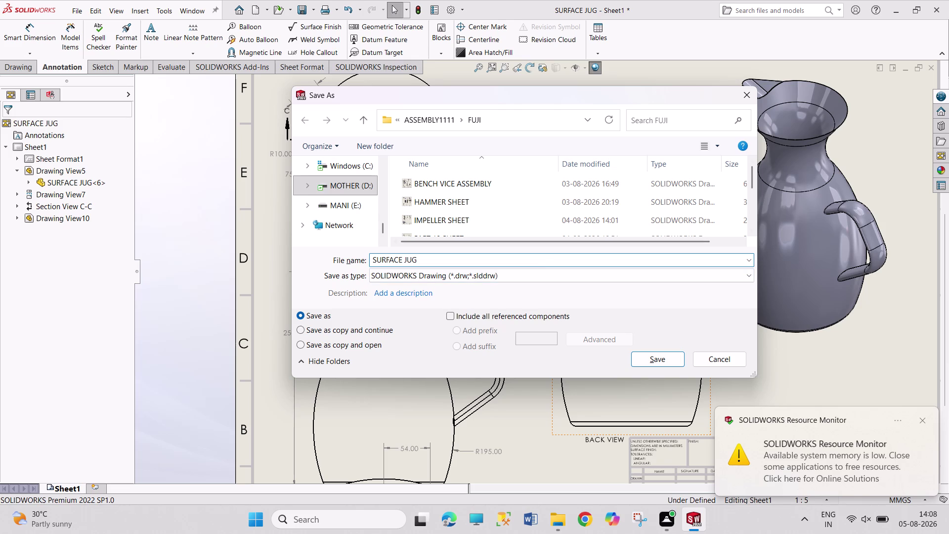
key(space)
text(SH)
text(EET)
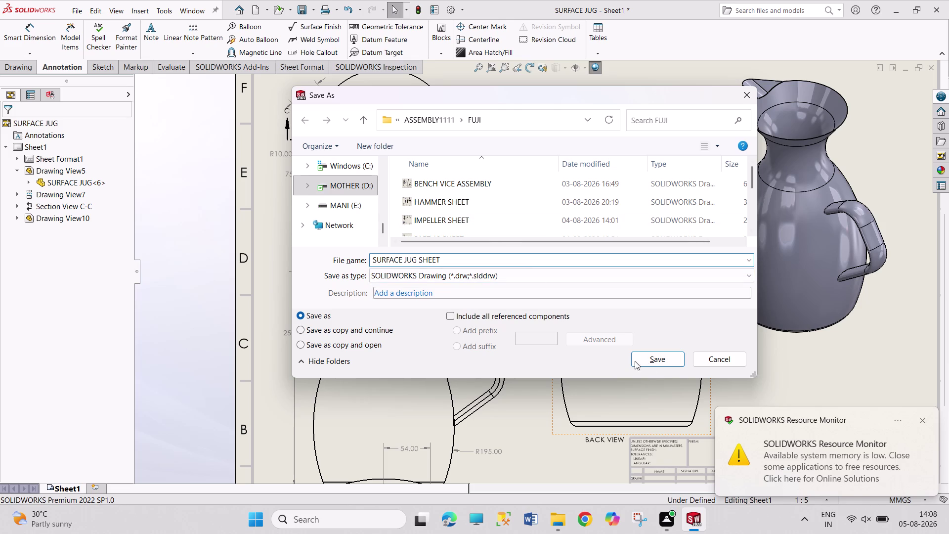
click(657, 364)
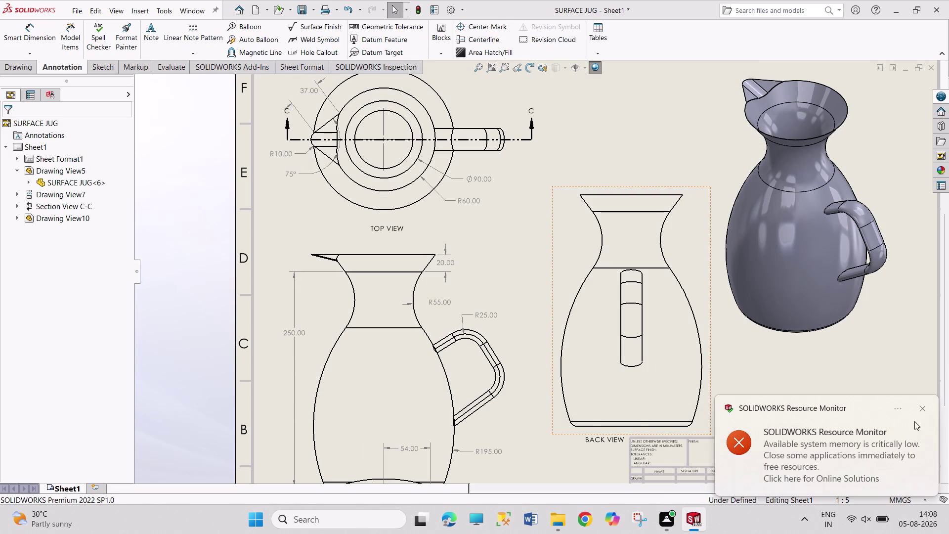
Dismiss the low-memory warning and bring up Sheet1's shortcut menu.
click(923, 414)
scroll(down, 3)
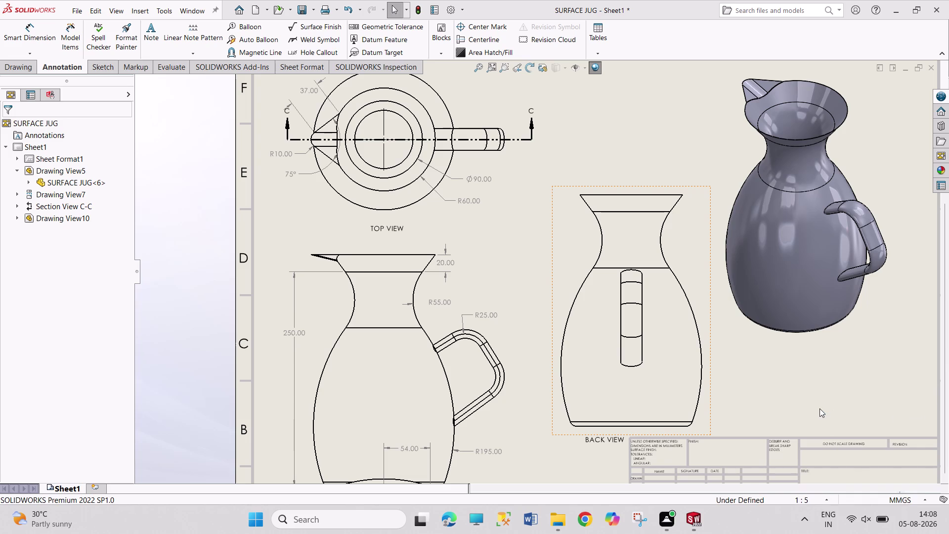
right_click(34, 144)
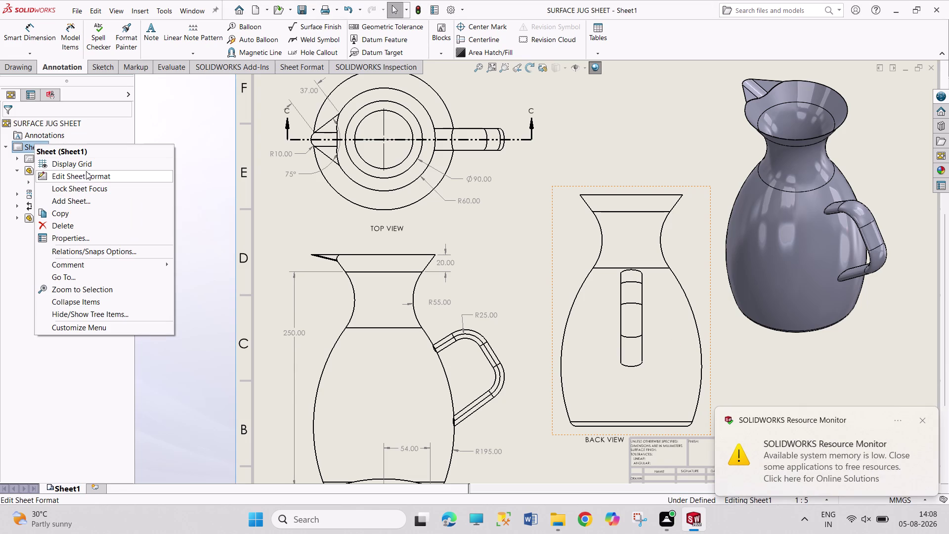
Edit the sheet format and enter 'PRAVEEN KUMAR' in the title block's Drawn name cell.
click(104, 177)
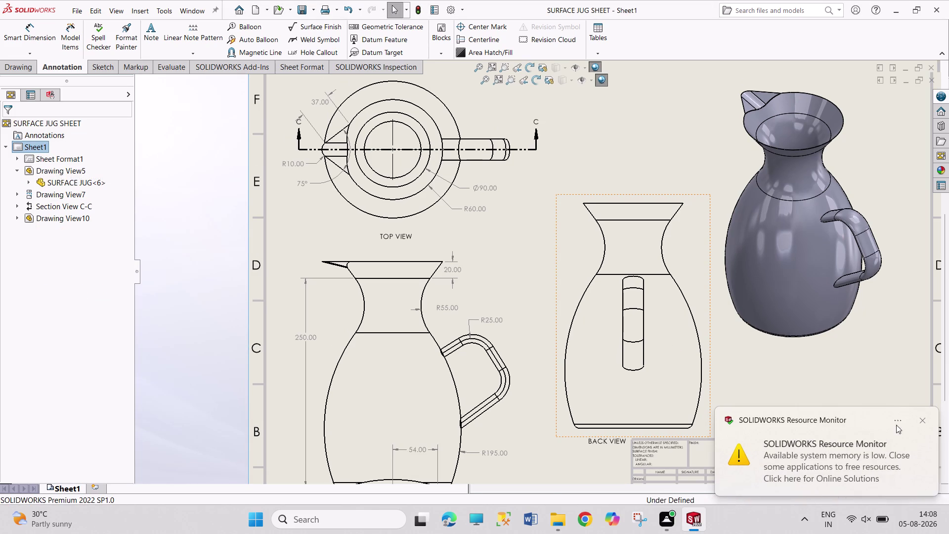
scroll(down, 3)
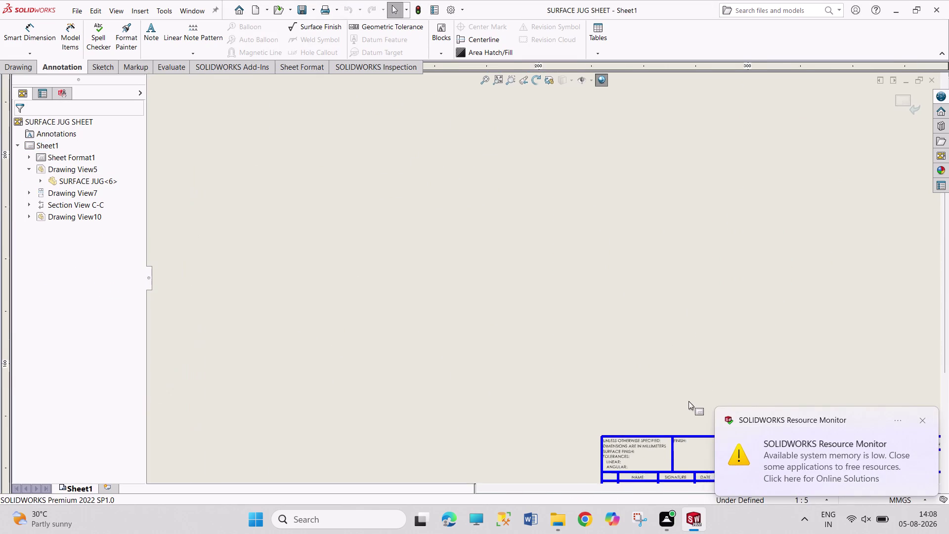
middle_drag(685, 407, 615, 272)
scroll(down, 3)
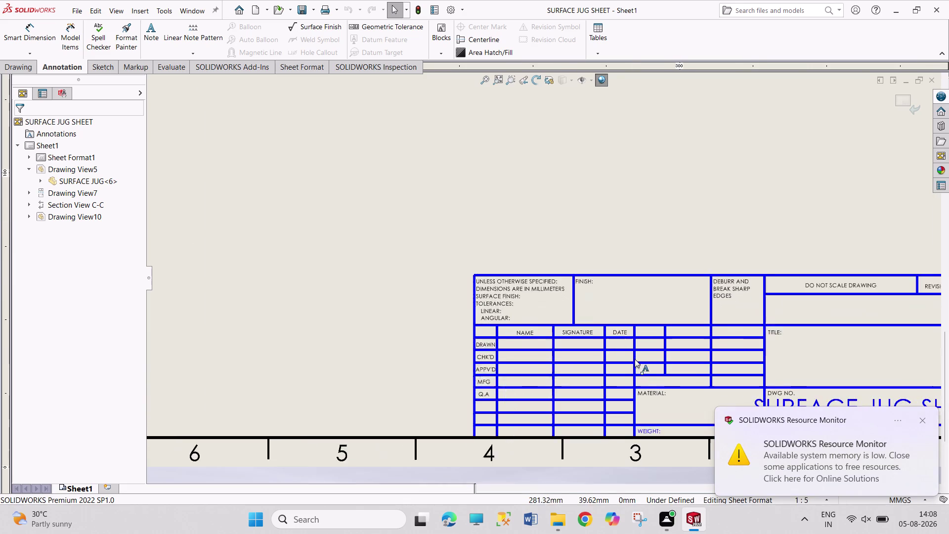
scroll(down, 3)
click(502, 336)
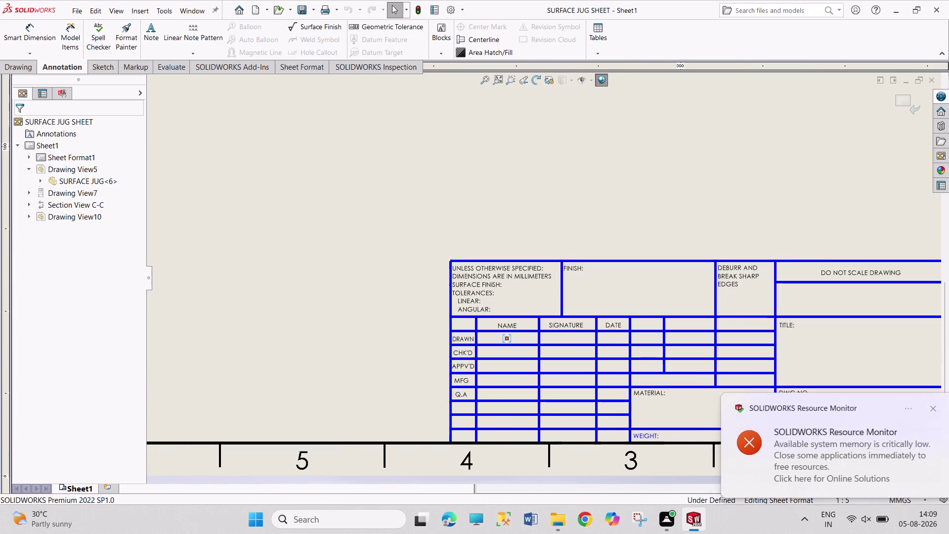
double_click(509, 338)
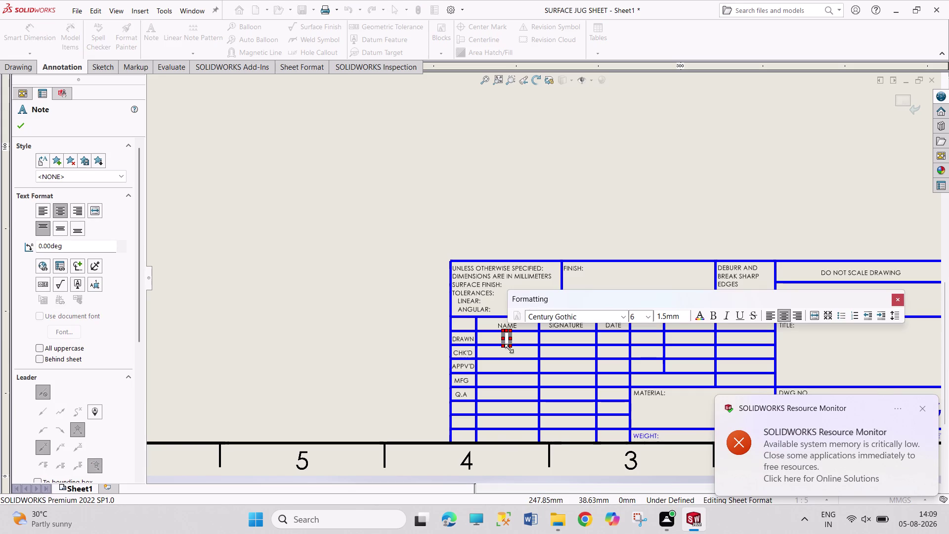
text(PRAVEE)
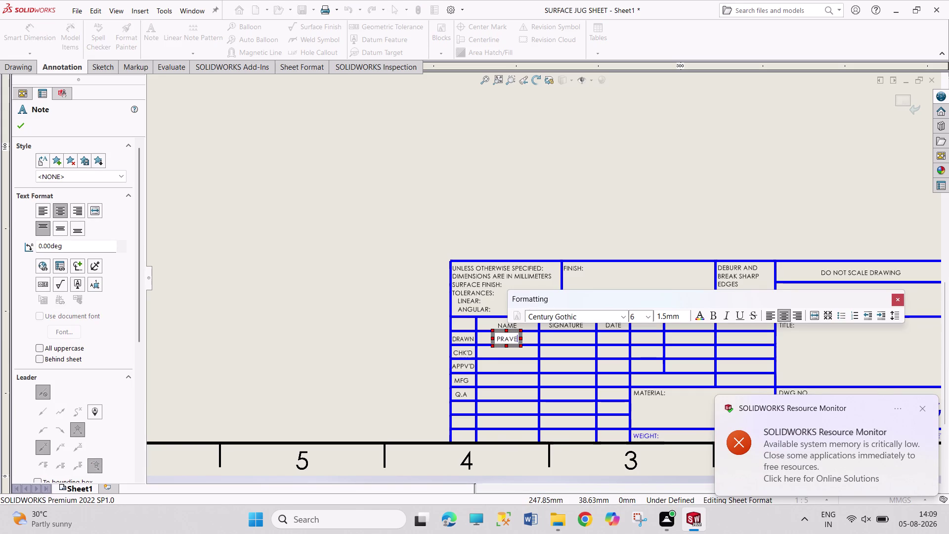
text(N KUMA)
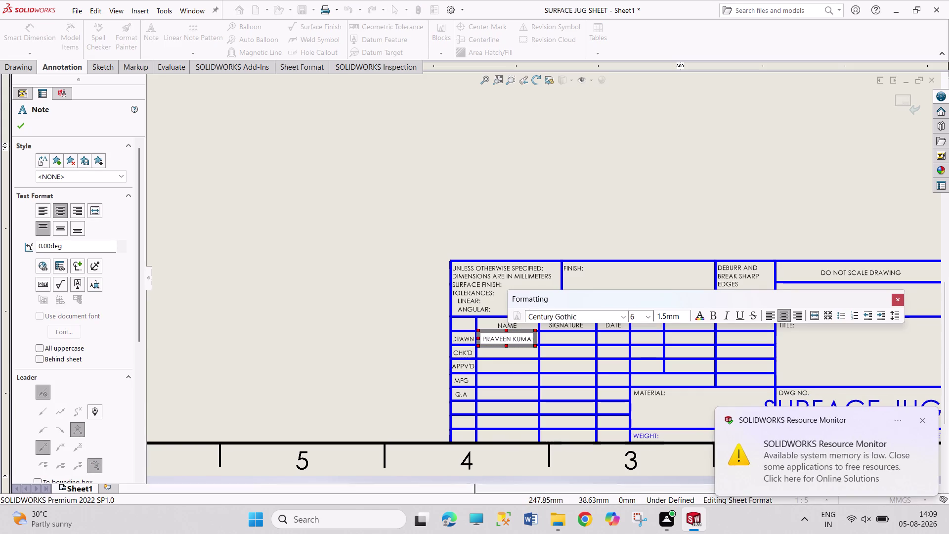
key(r)
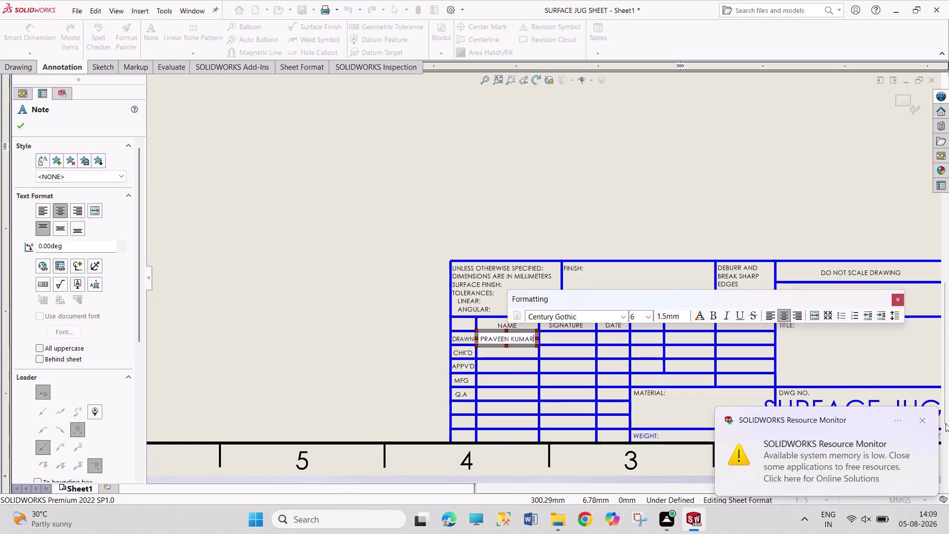
Dismiss the low-memory warnings and close the name note, keeping its text.
click(924, 419)
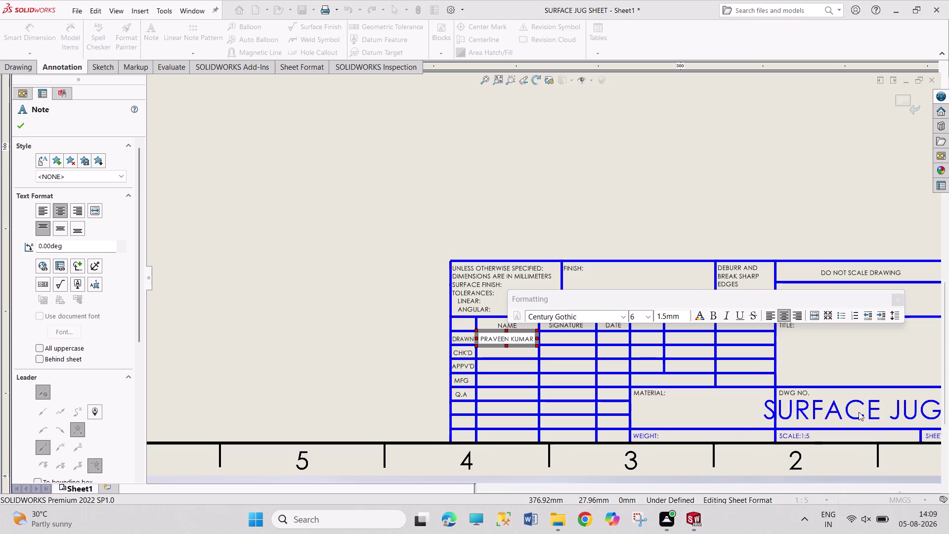
click(919, 408)
double_click(866, 409)
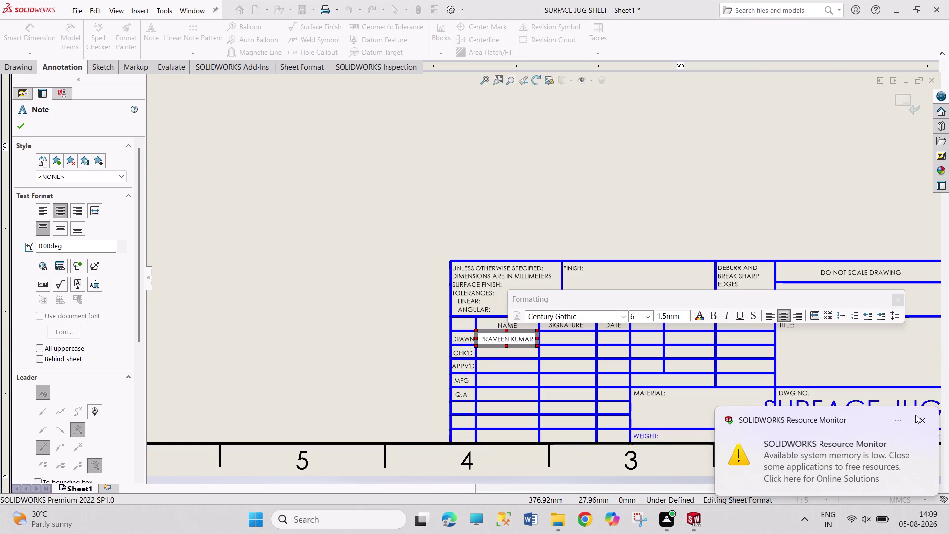
click(924, 419)
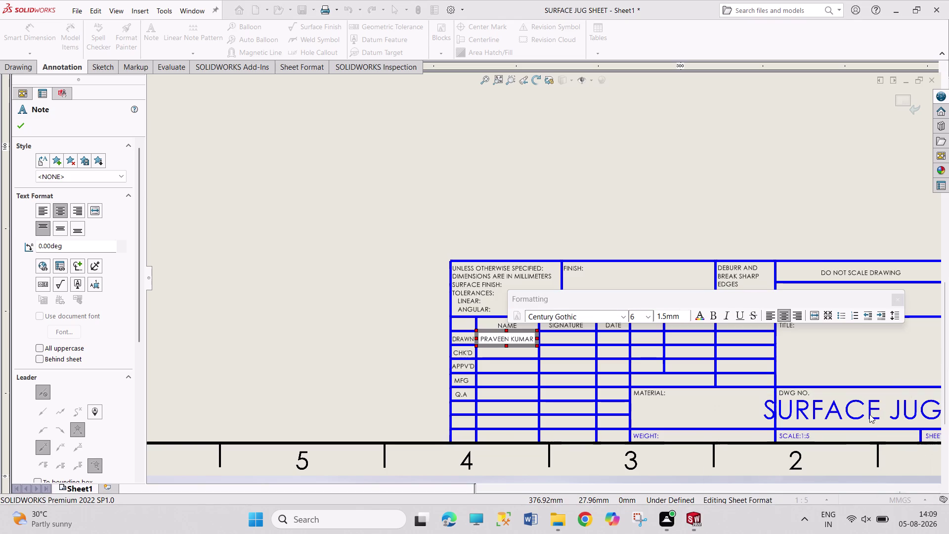
double_click(869, 414)
key(Escape)
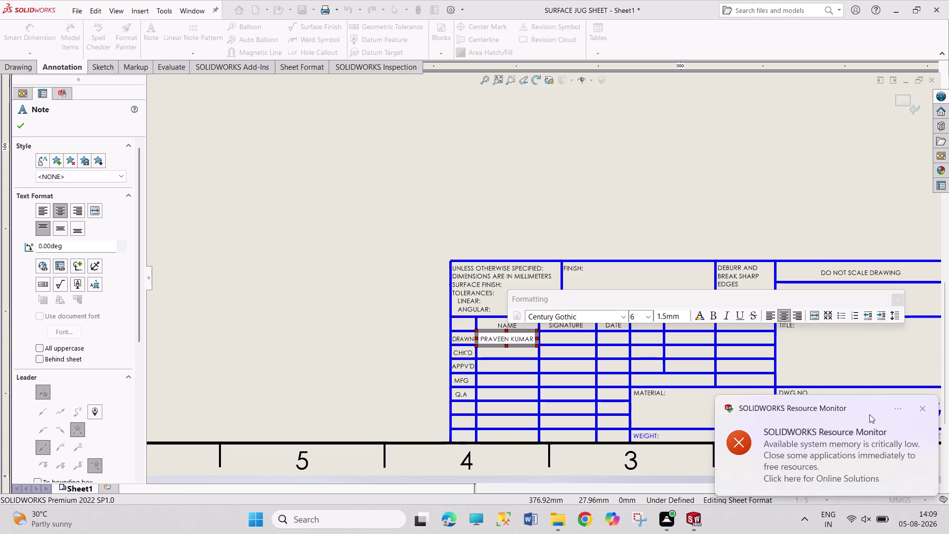
key(Escape)
key(Escape)
key(Escape)
key(Escape)
click(543, 405)
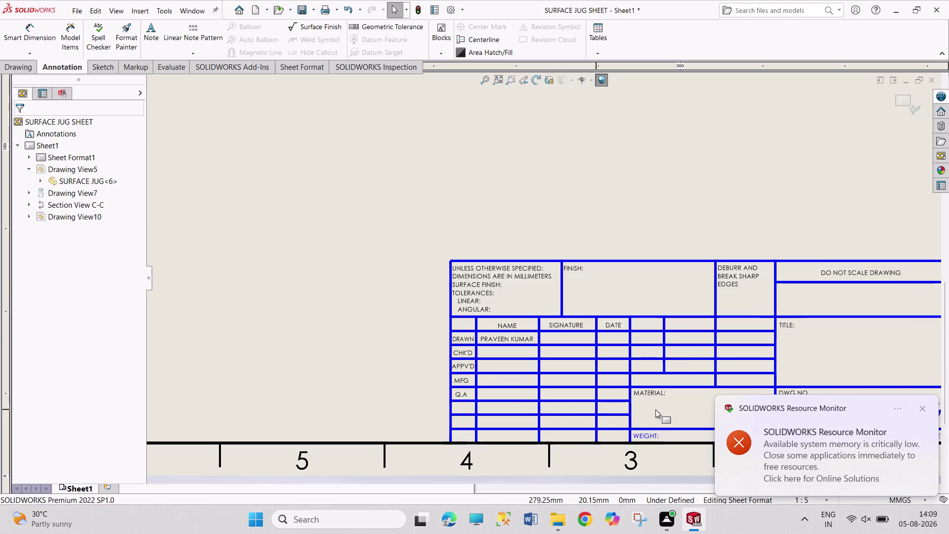
Dismiss the memory warning again, then pan to and select the drawing number text.
click(924, 411)
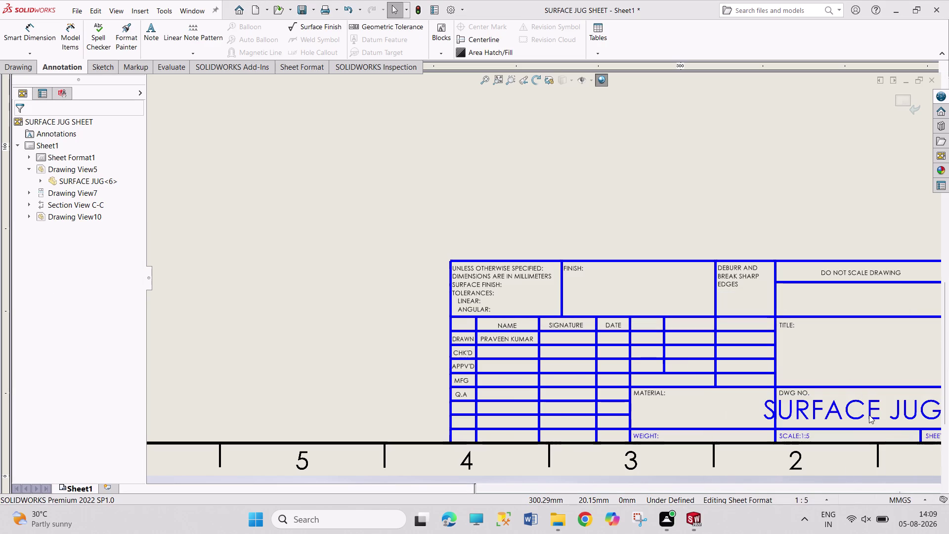
double_click(870, 415)
click(869, 415)
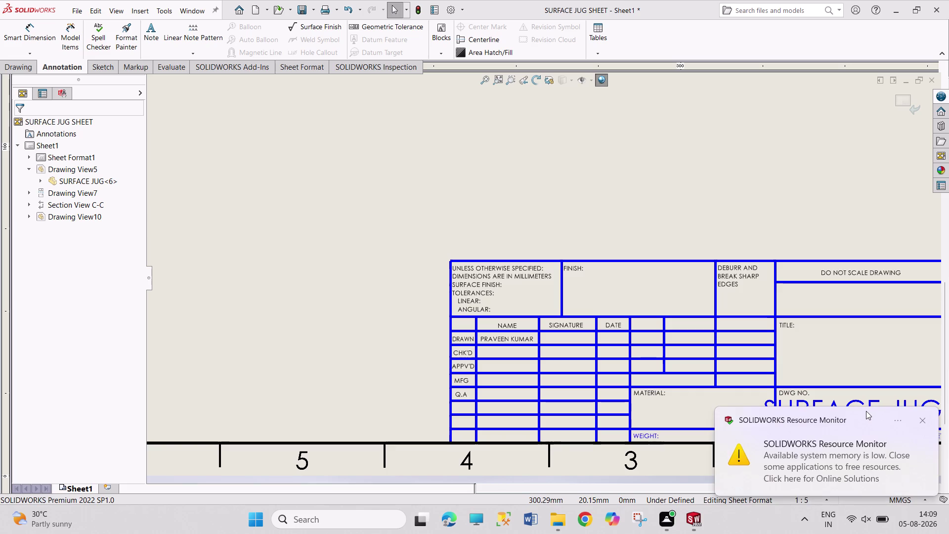
click(924, 409)
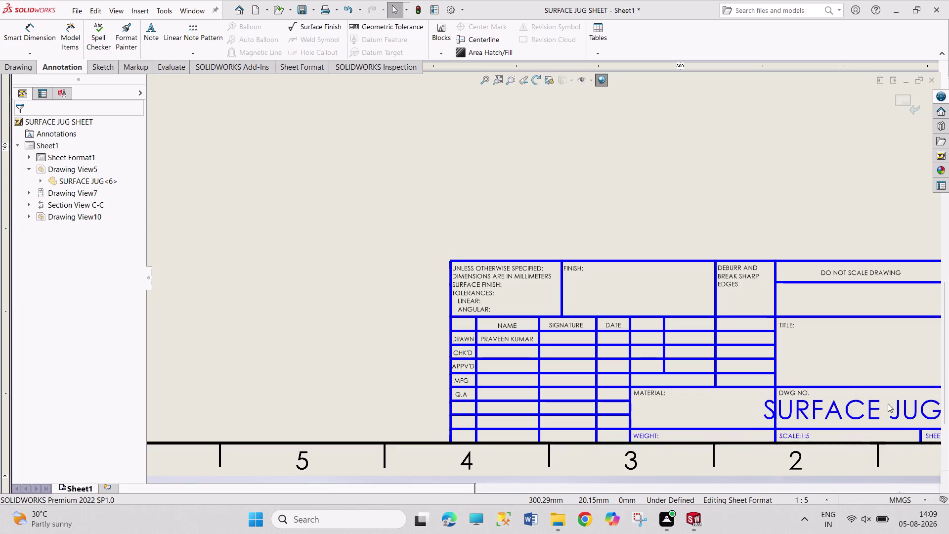
middle_drag(887, 411, 810, 294)
middle_drag(813, 327, 774, 260)
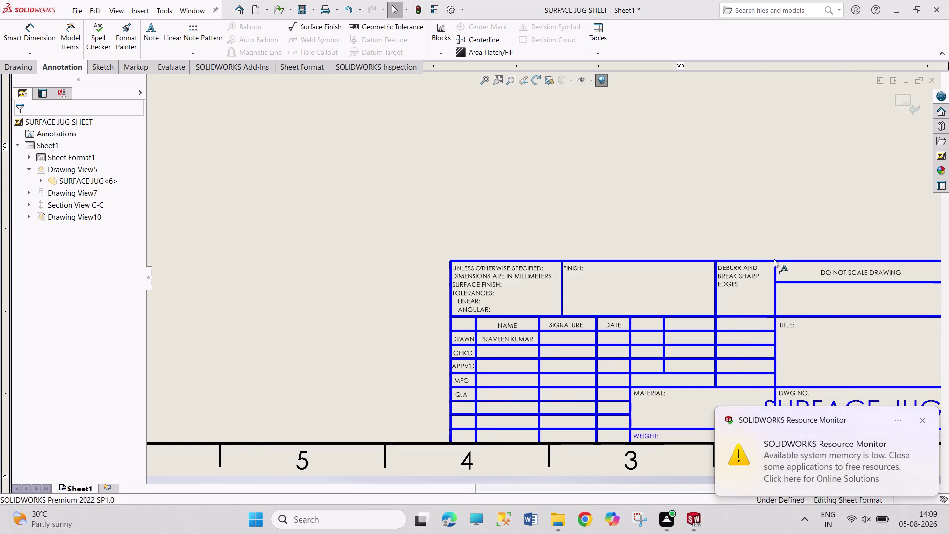
middle_drag(774, 260, 774, 258)
click(806, 338)
Reduce the SURFACE JUG SHEET drawing number font from 24 to 16.
double_click(807, 338)
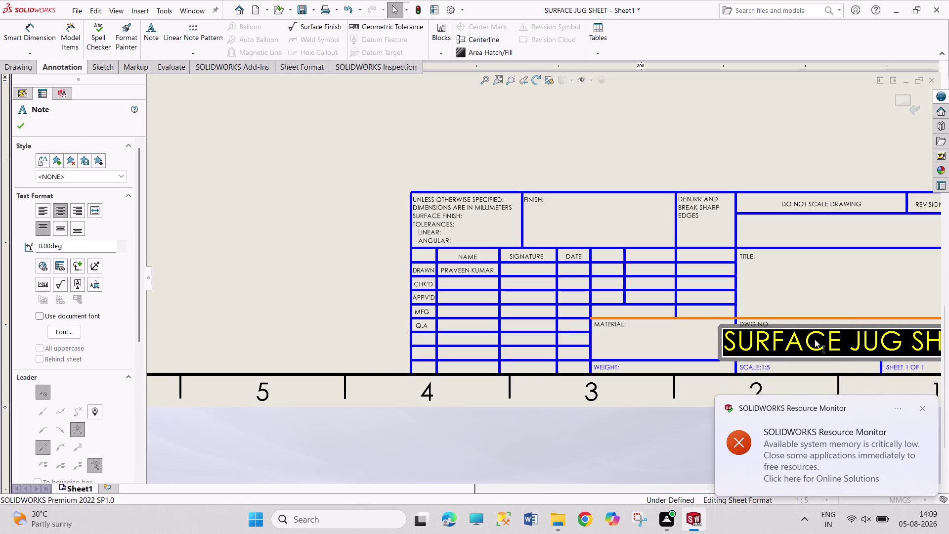
click(686, 310)
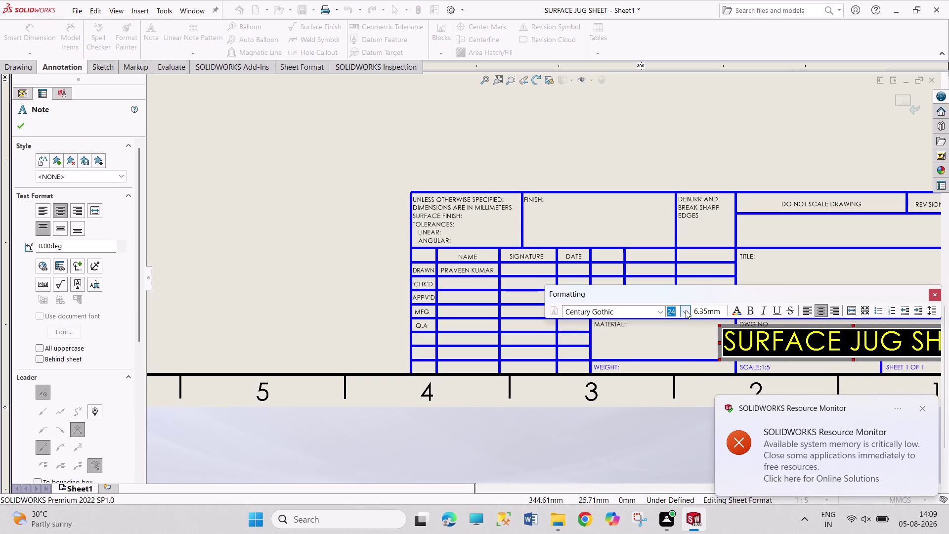
click(682, 381)
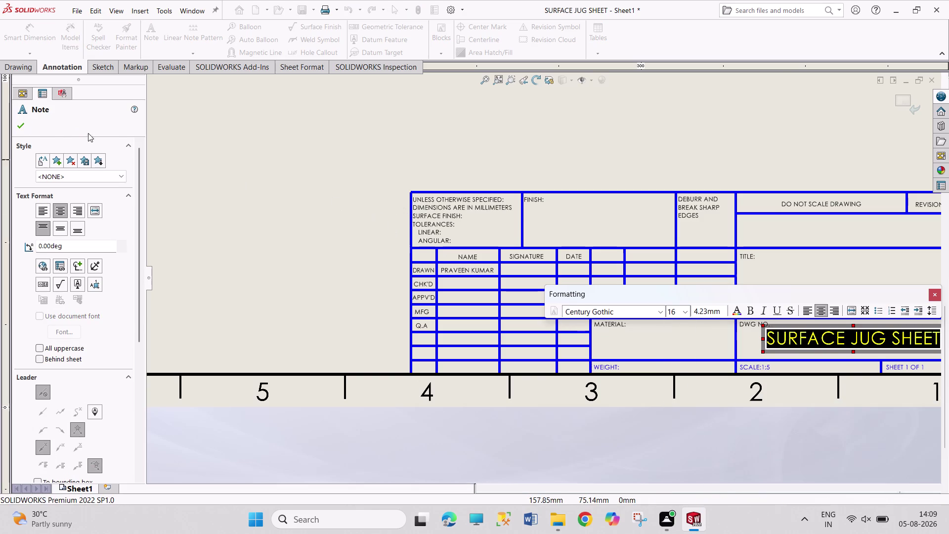
click(27, 127)
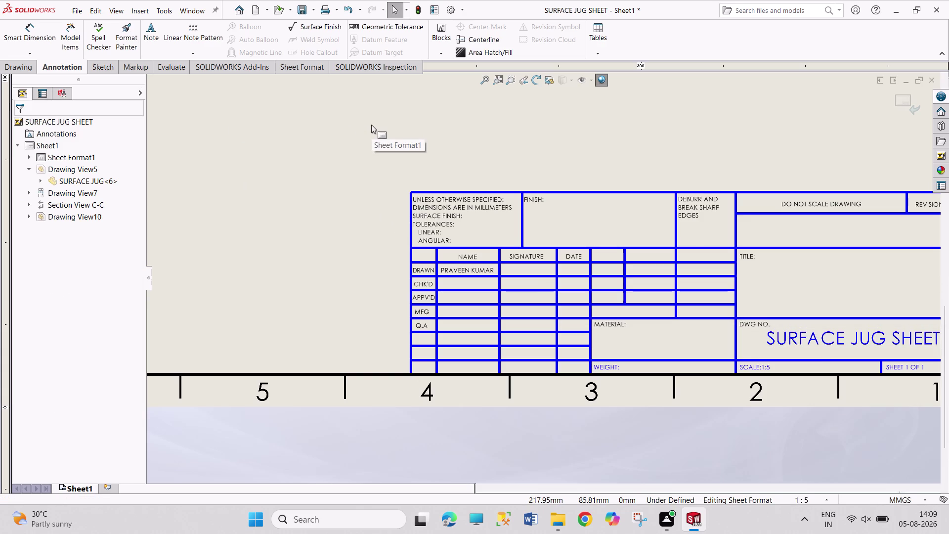
Save the drawing and bring up the Sheet1 context menu.
key(ctrl+s)
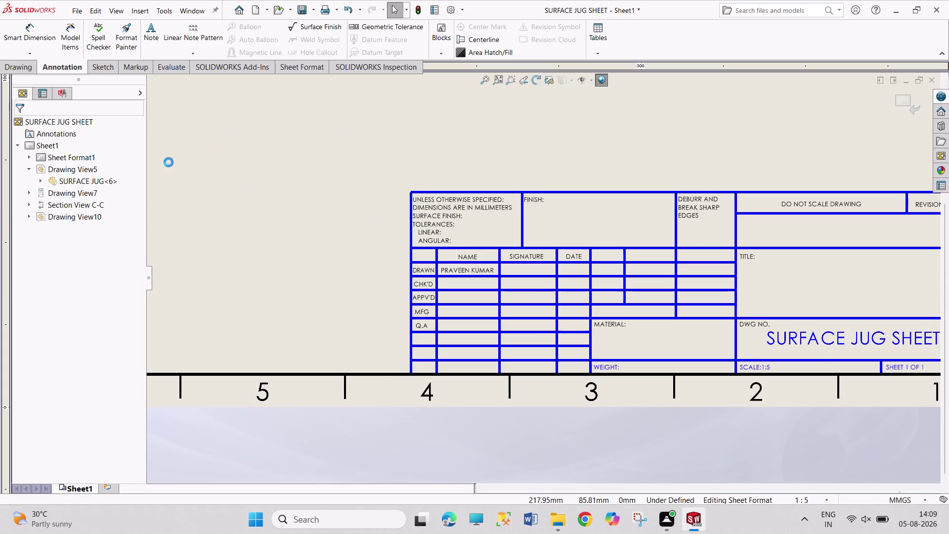
click(50, 146)
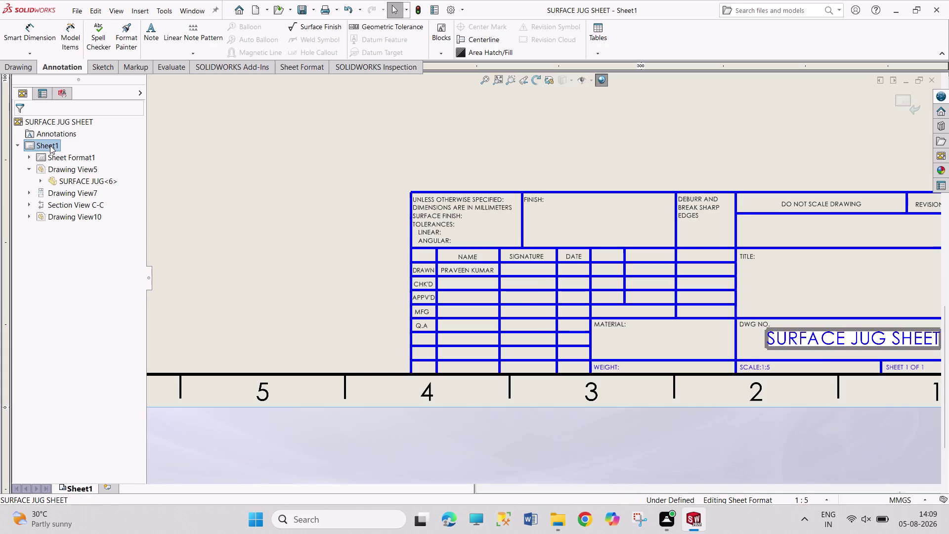
right_click(50, 145)
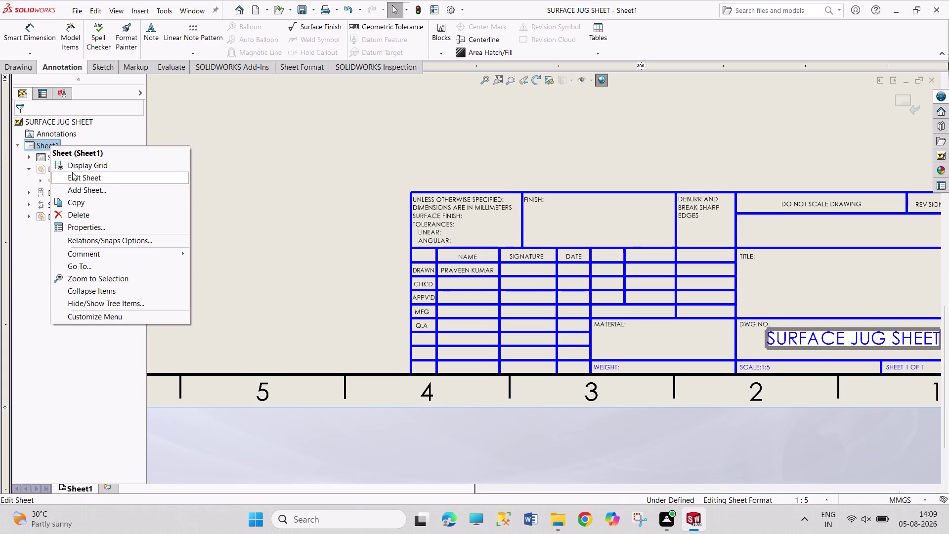
Switch Sheet1 back to Edit Sheet, save the drawing, and open Print with Ctrl+P.
click(72, 173)
key(ctrl+s)
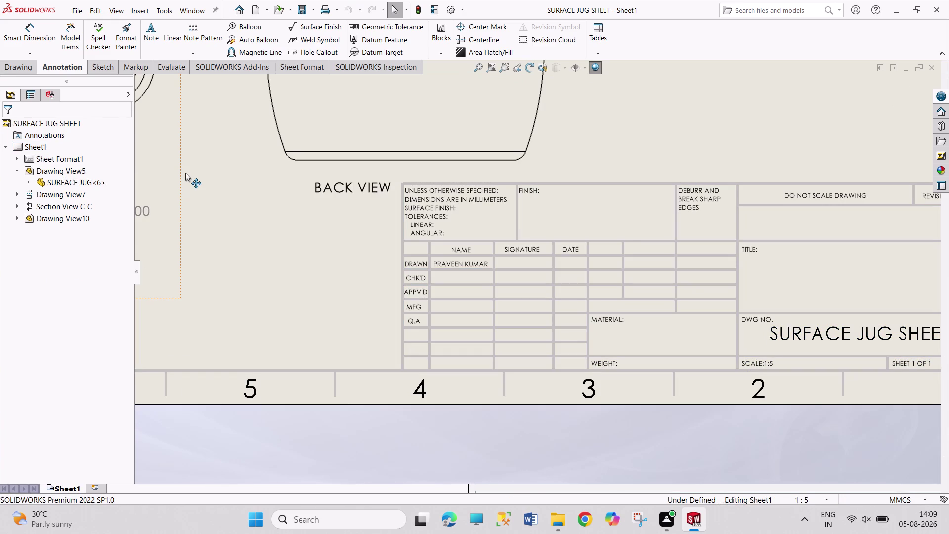
key(ctrl+s)
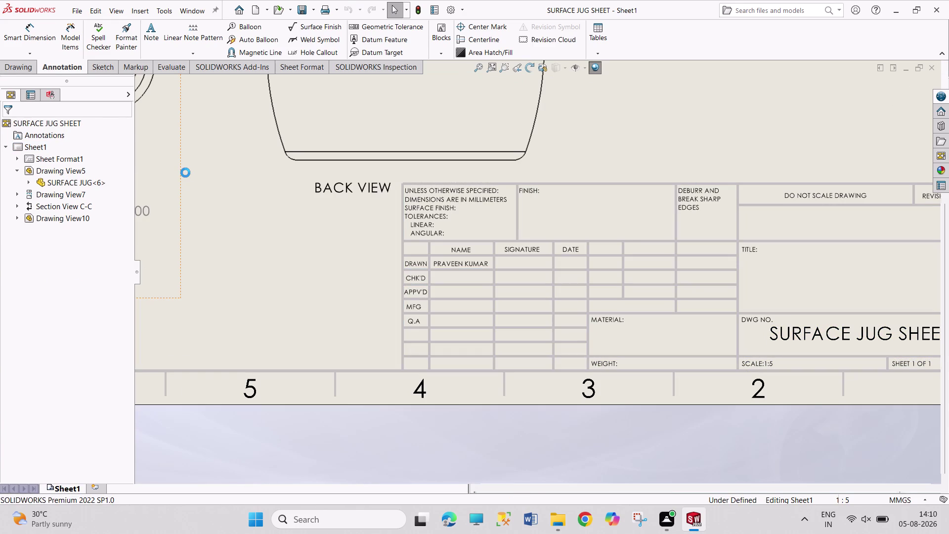
key(ctrl+p)
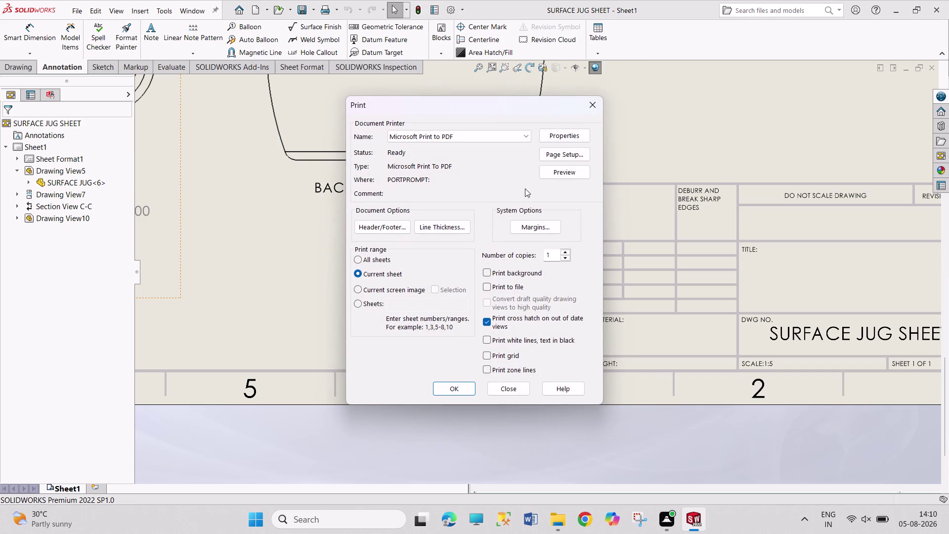
Choose A3 paper in Page Setup and start printing all sheets to PDF.
click(565, 155)
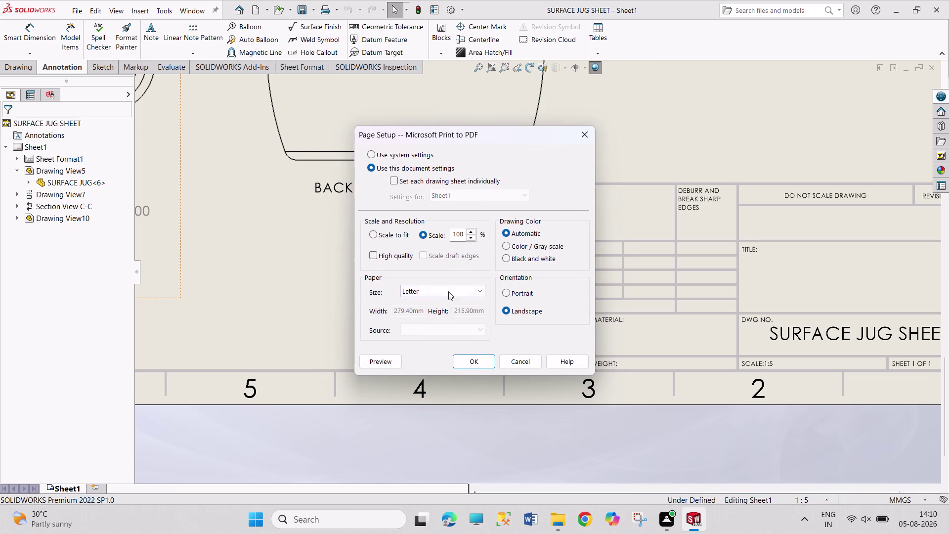
click(471, 285)
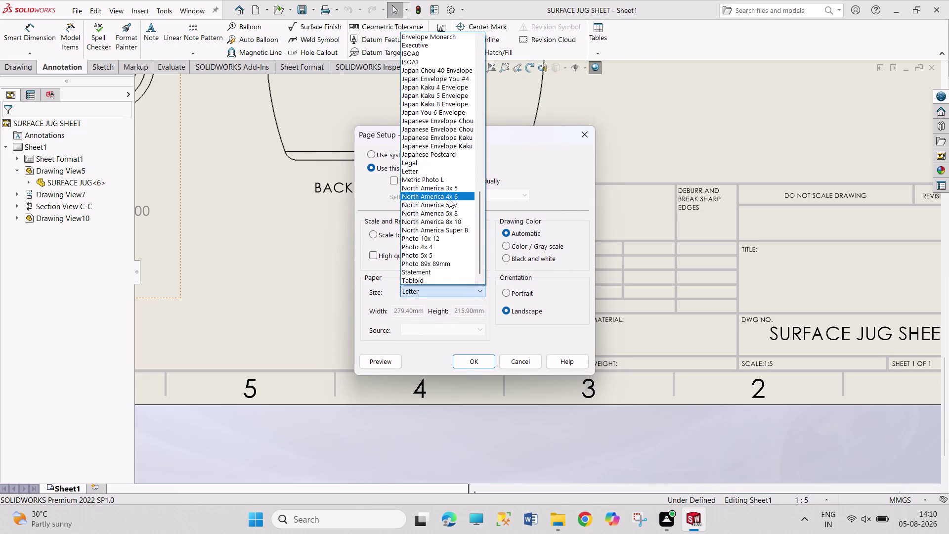
scroll(up, 3)
scroll(up, 3)
scroll(up, 3)
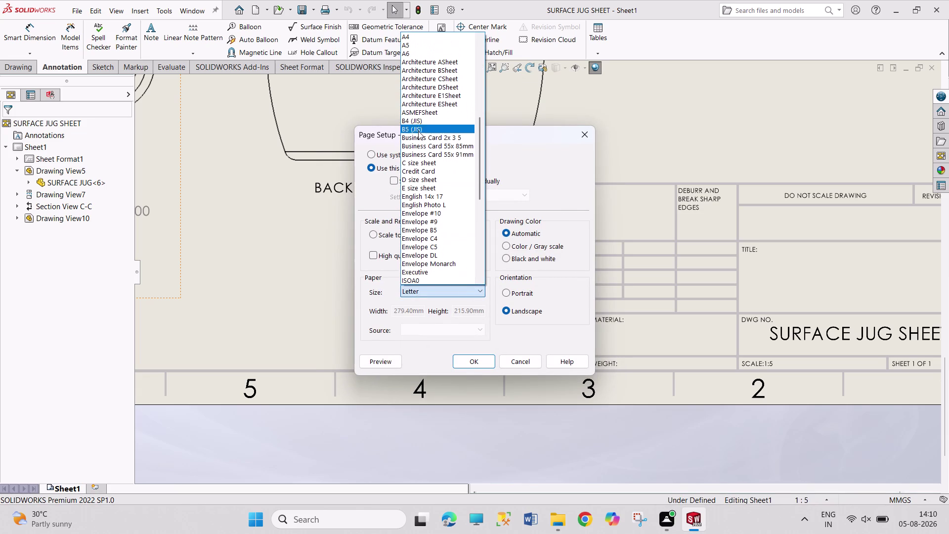
scroll(up, 3)
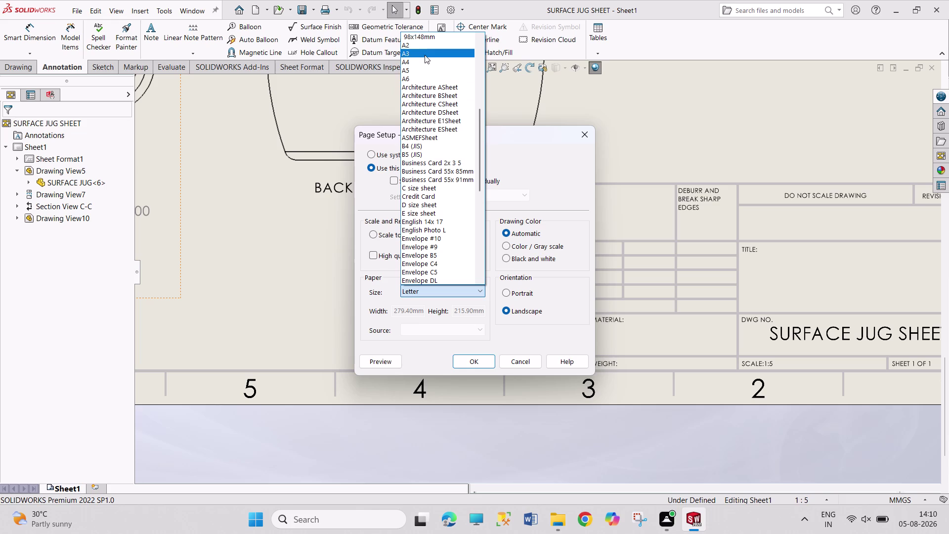
click(425, 55)
click(485, 362)
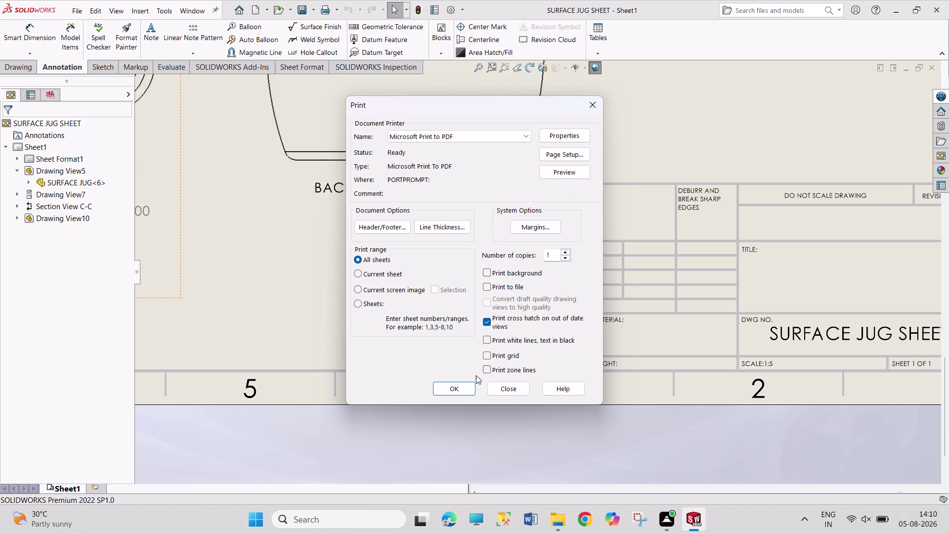
click(463, 386)
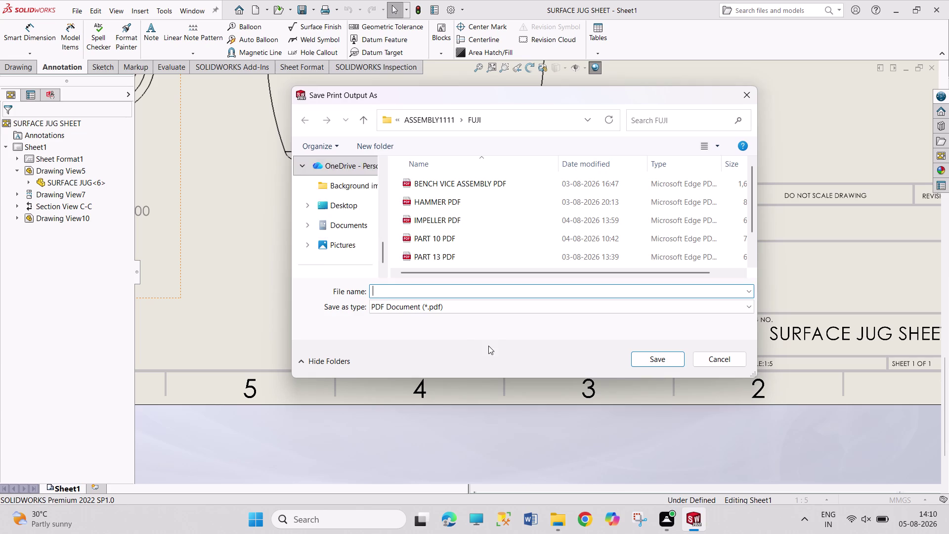
Save the print output as 'SURFACE JUG PDF' in the FUJI folder.
text(SU)
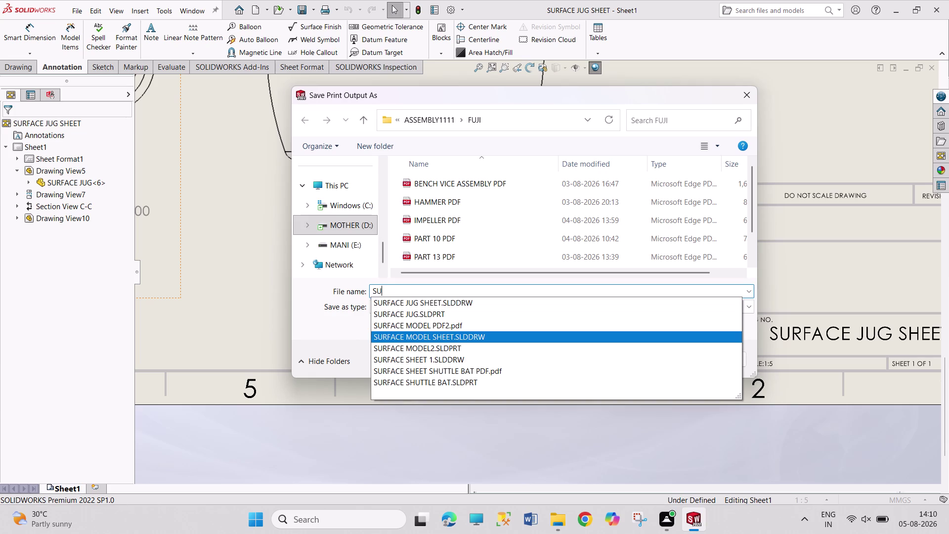
text(F)
key(BackSpace)
text(R)
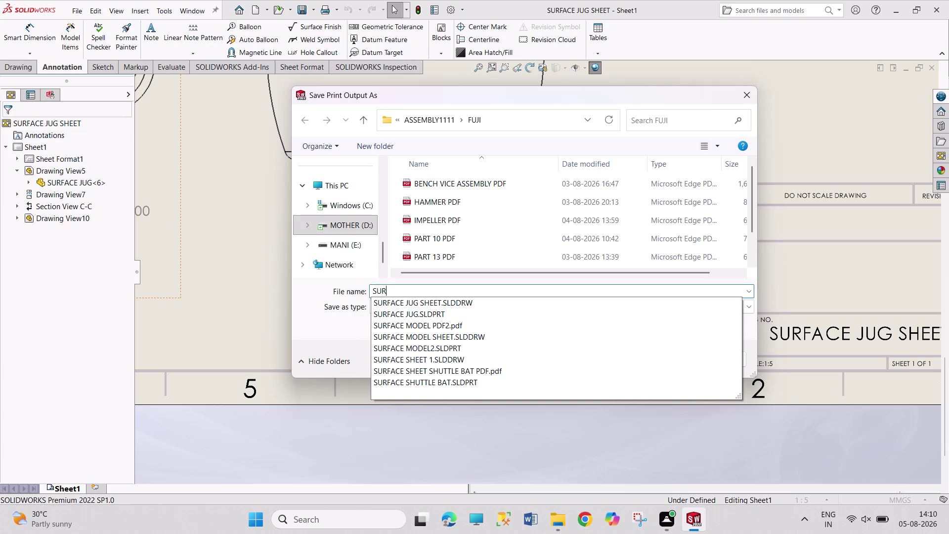
text(FACE)
key(space)
text(JUG)
key(space)
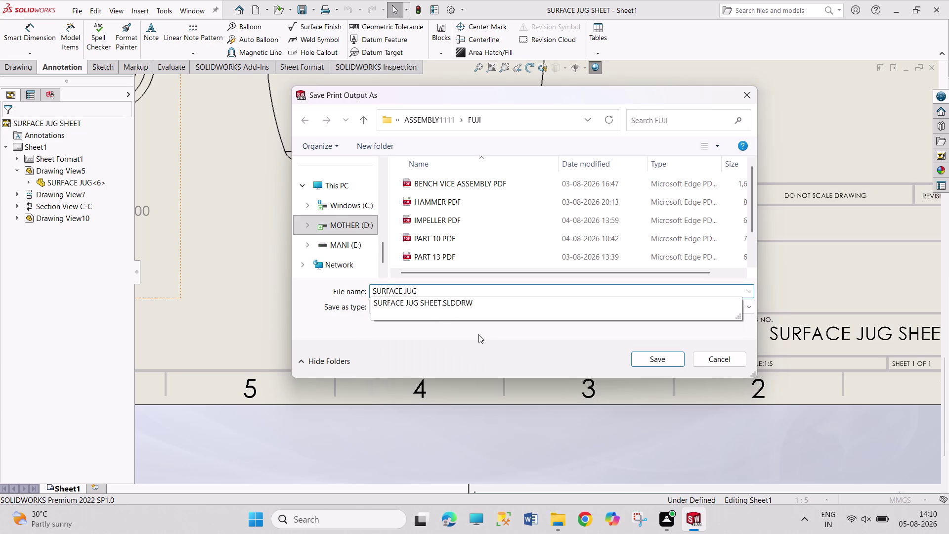
text(PDF)
key(Return)
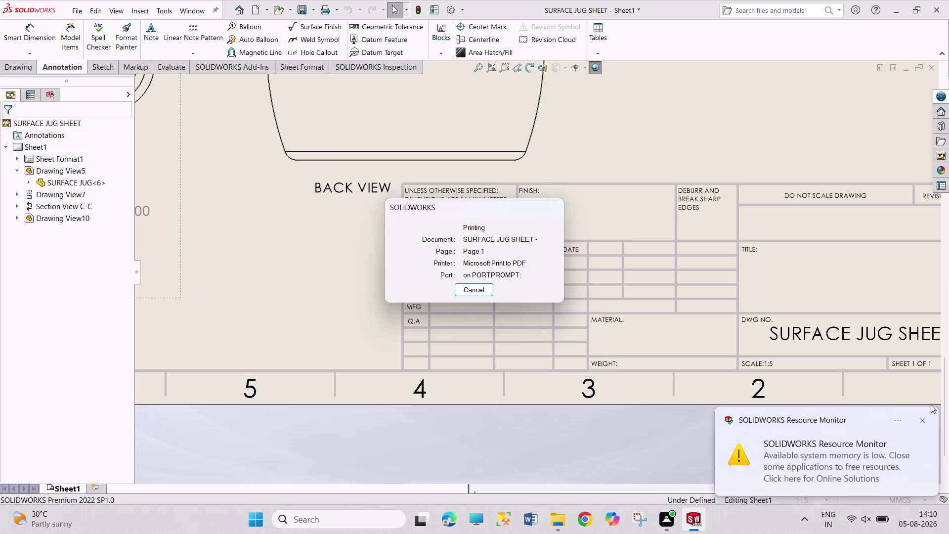
Dismiss the low memory warning while the PDF finishes printing.
click(923, 423)
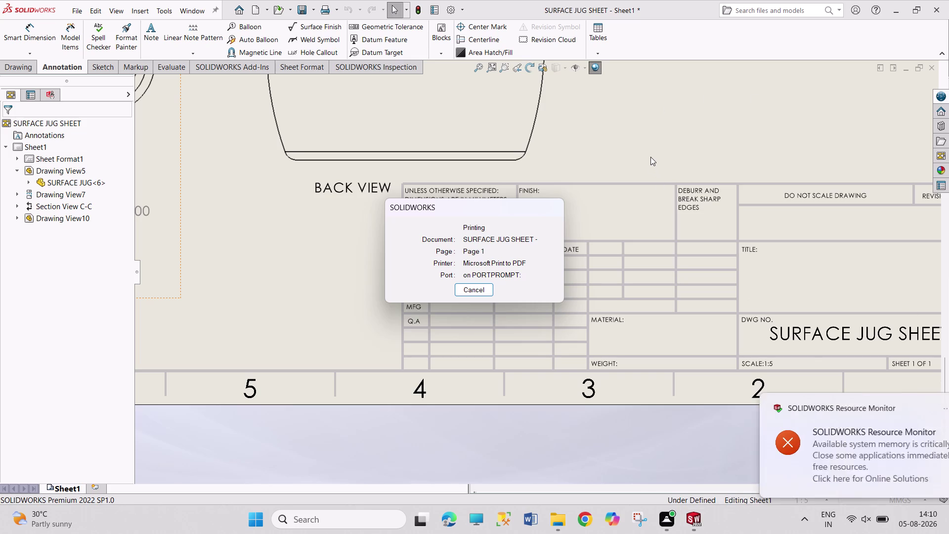
scroll(up, 3)
scroll(up, 3)
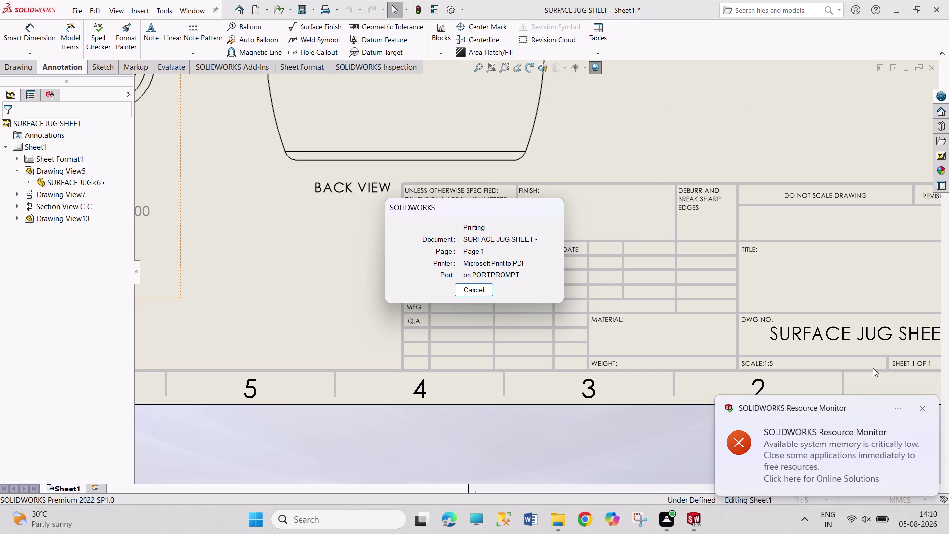
click(923, 408)
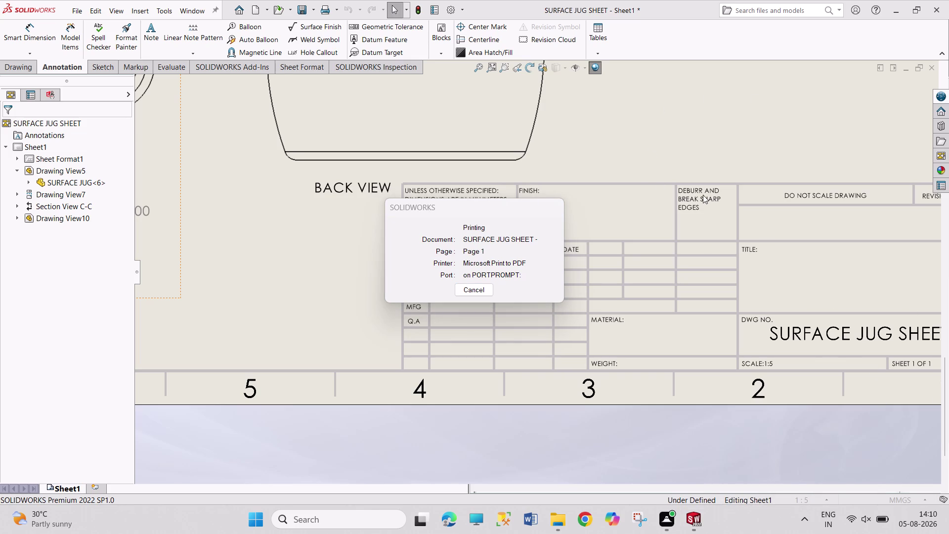
scroll(up, 3)
click(921, 422)
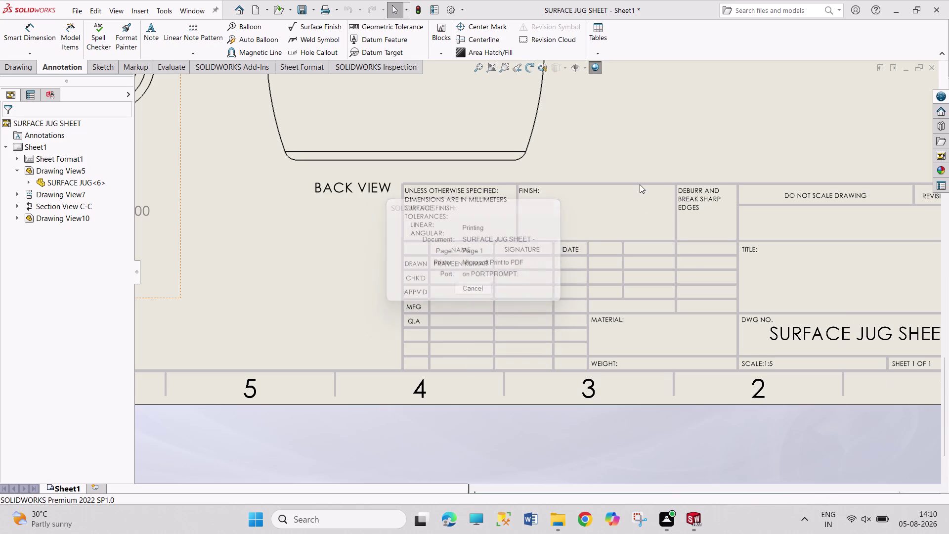
scroll(up, 3)
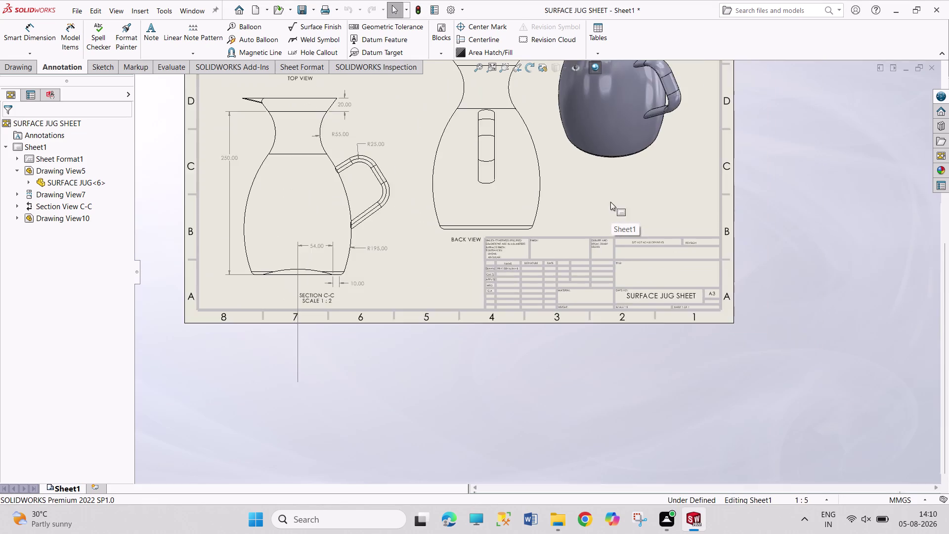
Zoom the jug sheet to fit, then switch to File Explorer at This PC.
scroll(up, 3)
scroll(up, 3)
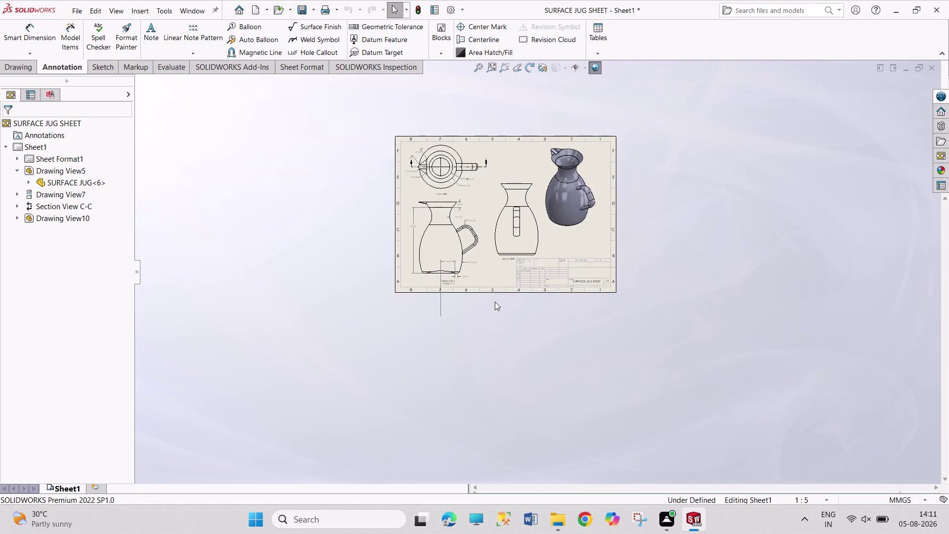
scroll(down, 3)
scroll(down, 3)
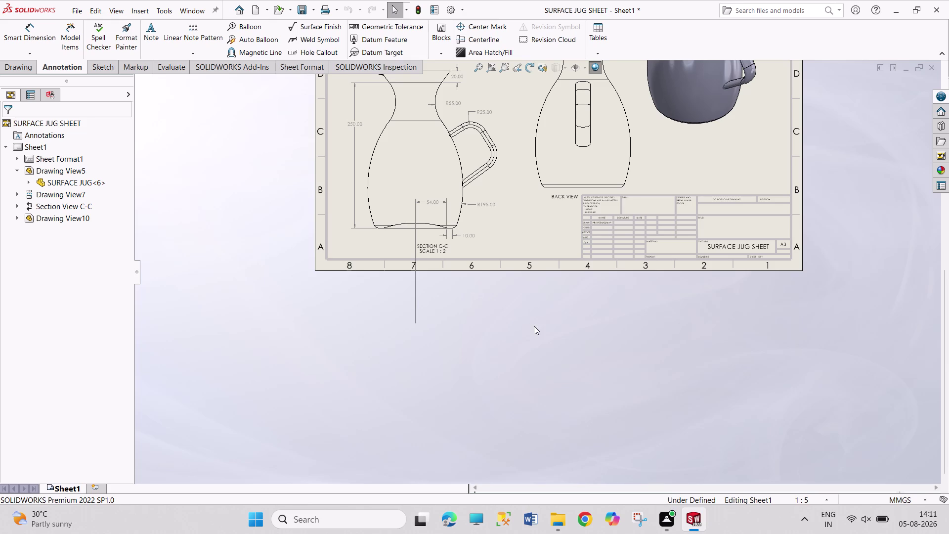
scroll(up, 3)
scroll(up, 3)
scroll(down, 3)
scroll(down, 3)
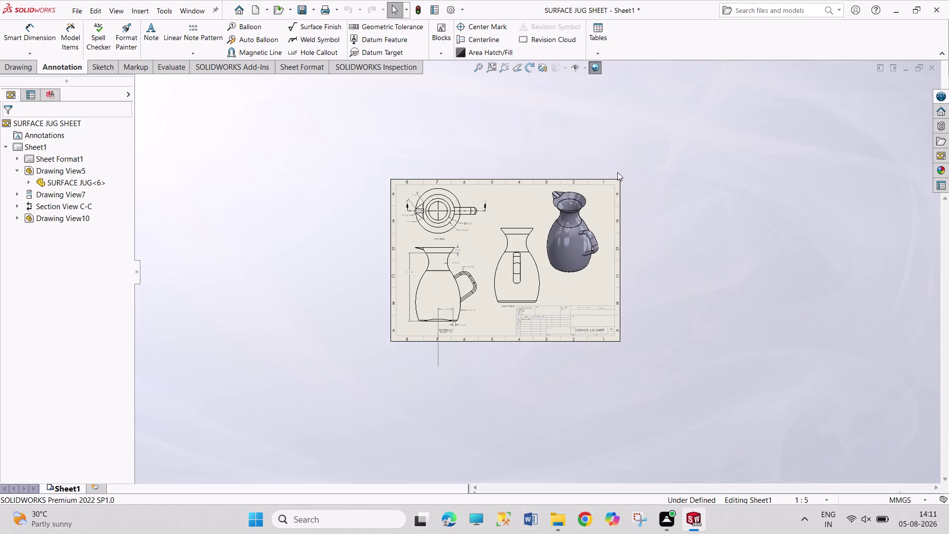
click(561, 521)
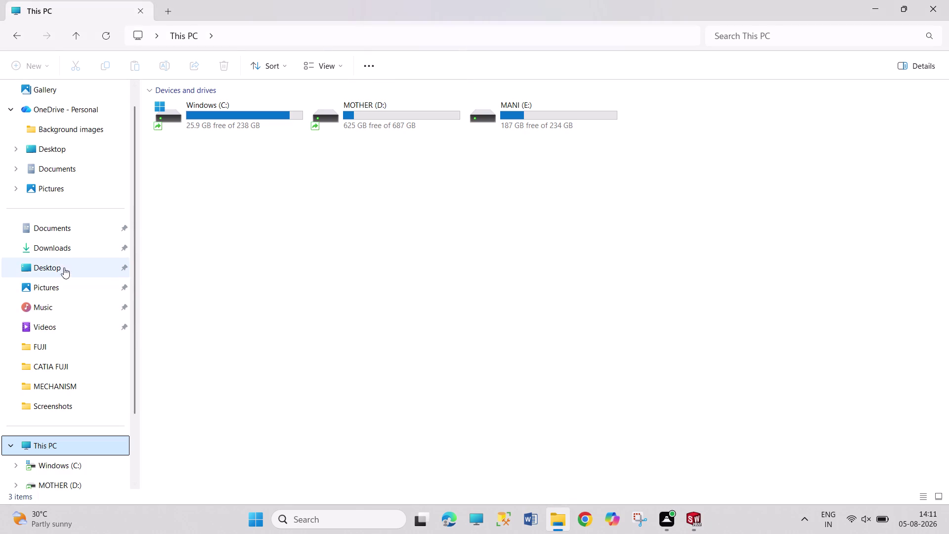
Browse the FUJI folder and open SURFACE JUG PDF to verify it.
click(83, 360)
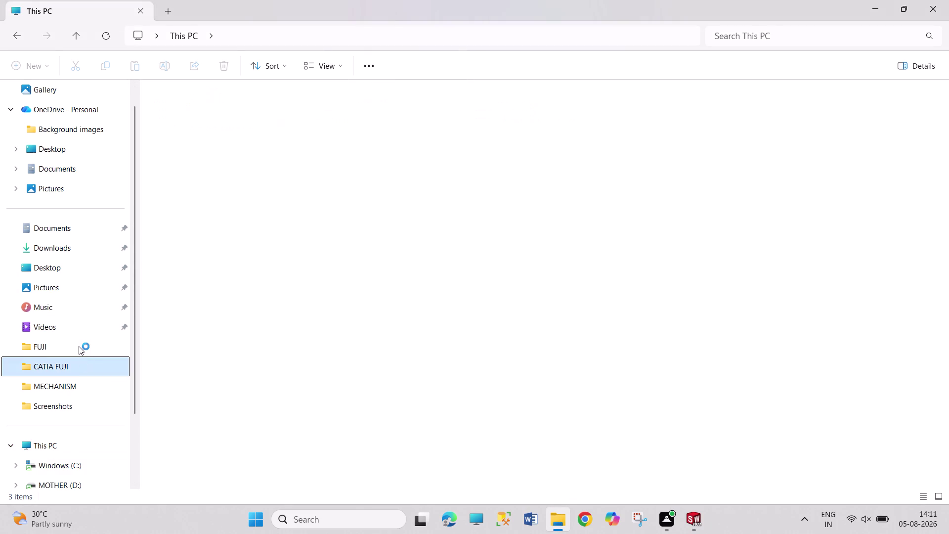
click(78, 345)
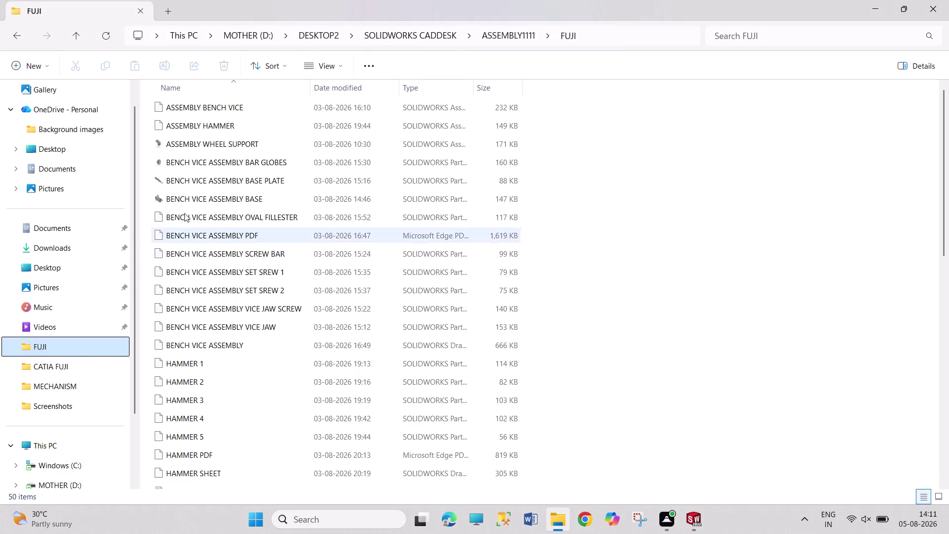
scroll(down, 3)
scroll(down, 3)
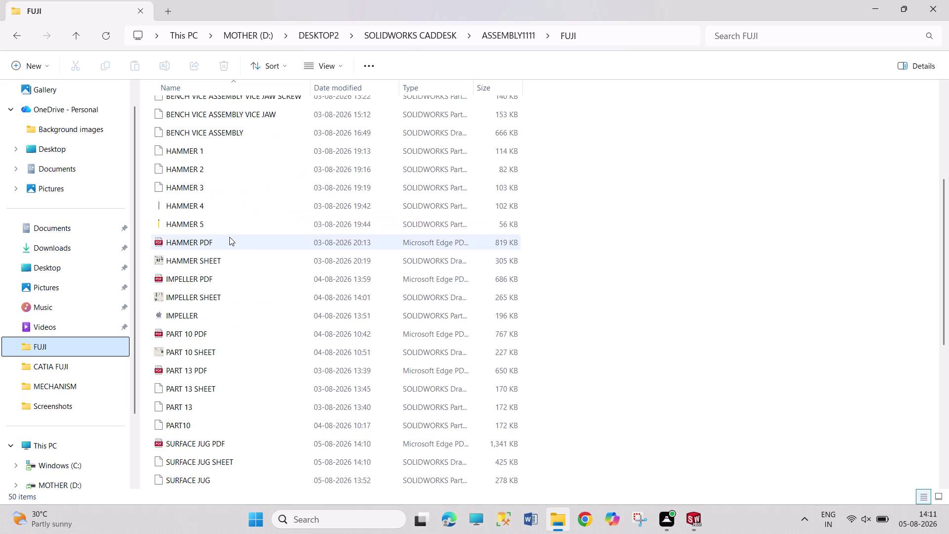
scroll(down, 3)
scroll(down, 3)
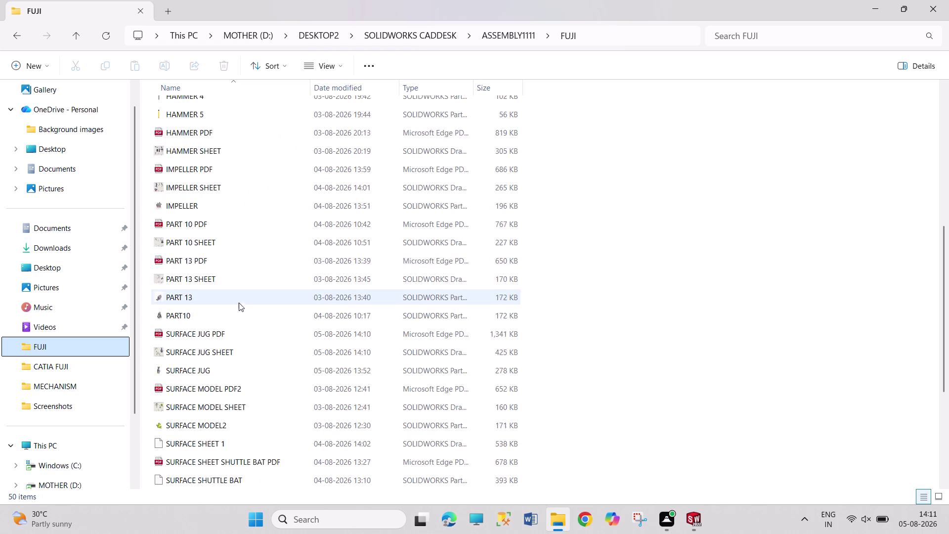
scroll(up, 3)
scroll(up, 3)
scroll(down, 3)
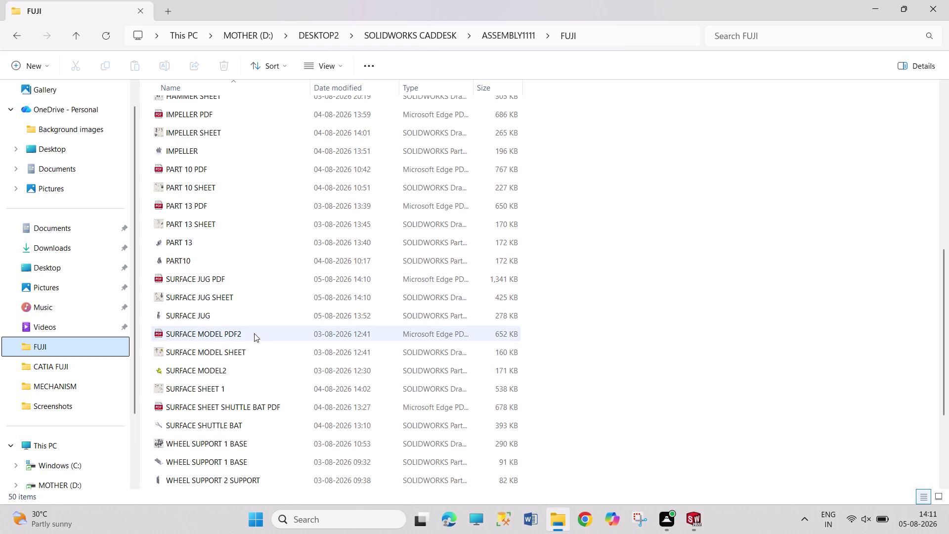
double_click(248, 277)
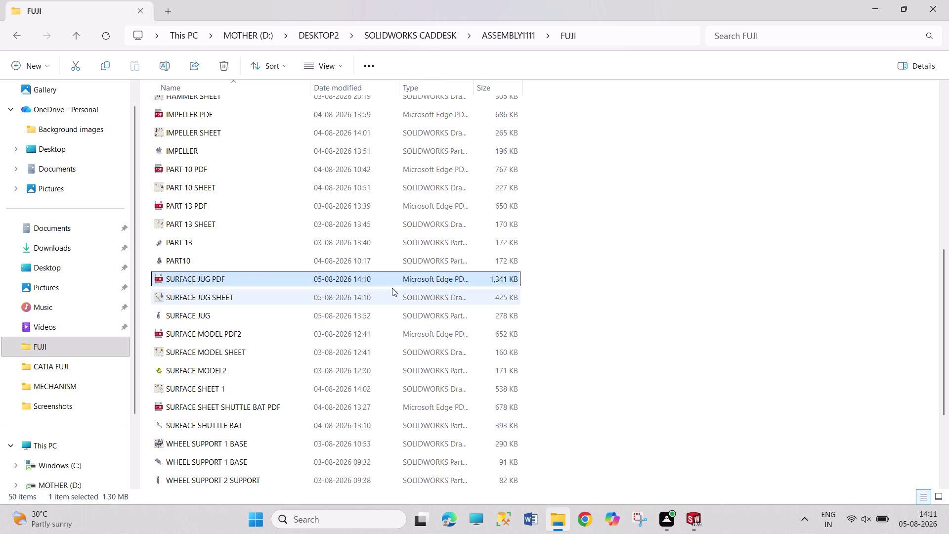